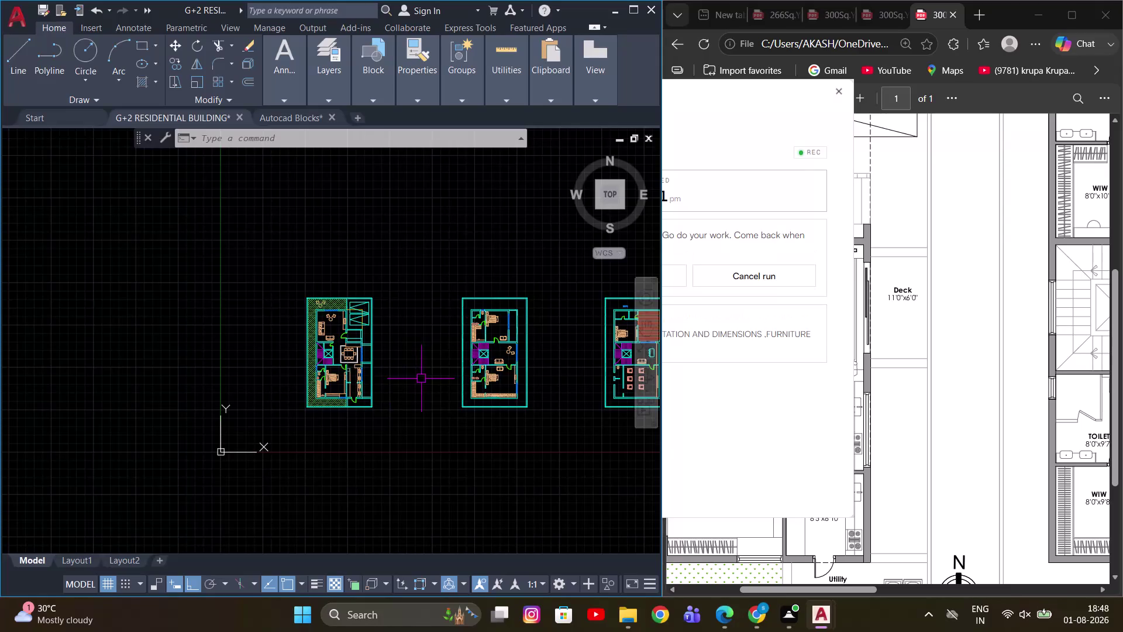
Dismiss the browser overlay and return focus to the AutoCAD drawing.
click(999, 20)
click(999, 20)
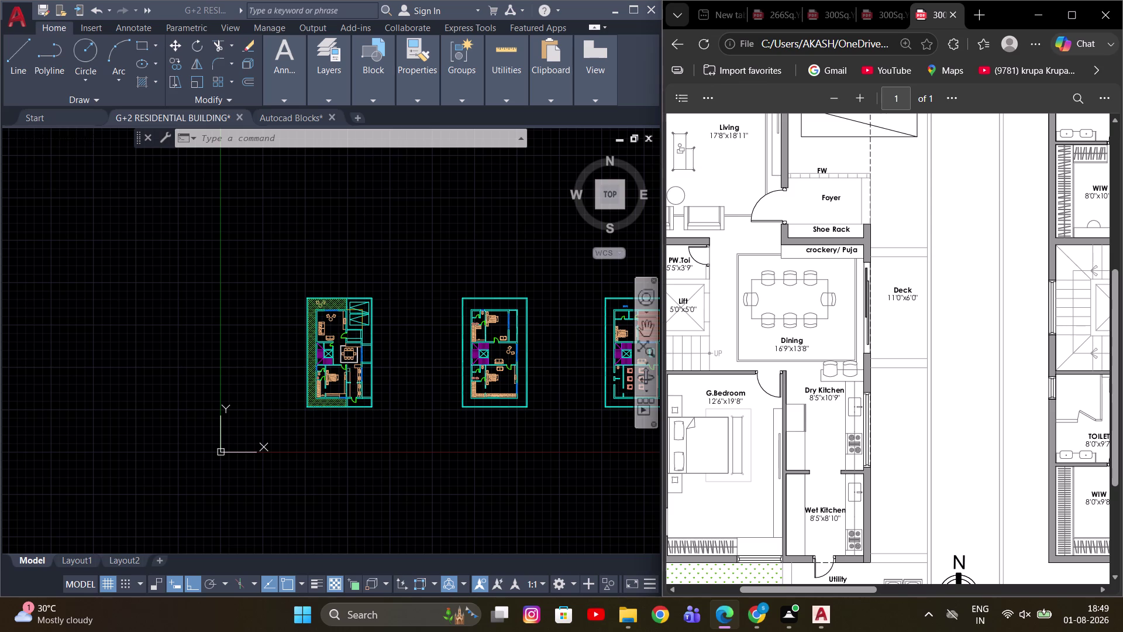
scroll(up, 3)
click(467, 315)
scroll(down, 3)
Pan and zoom onto the leftmost ground floor plan's living and upper rooms.
middle_drag(373, 261, 228, 241)
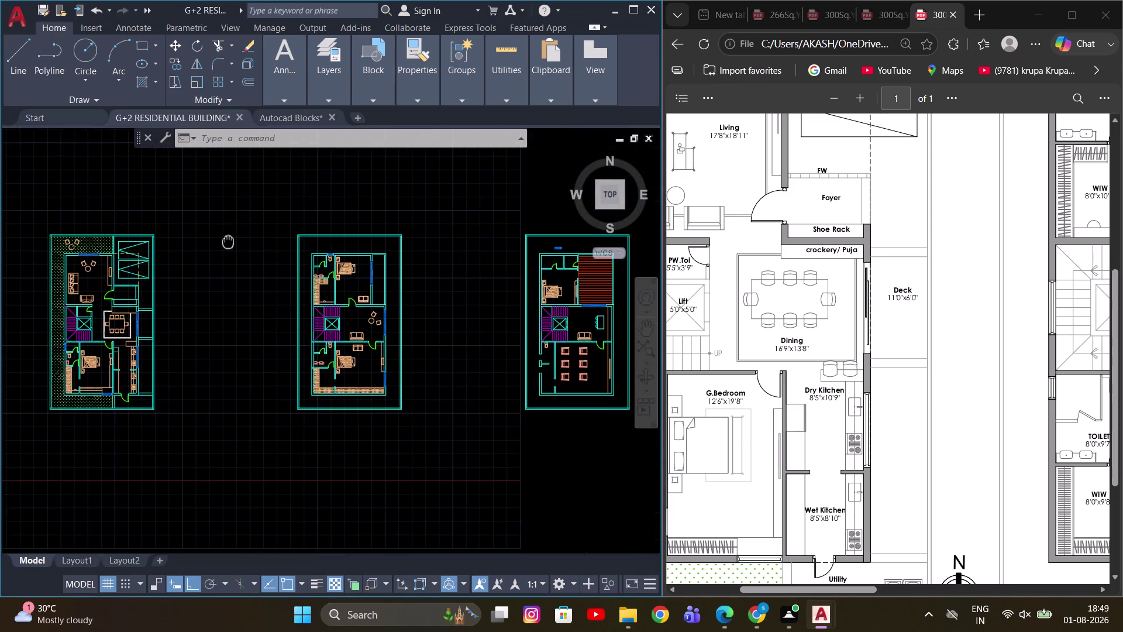
middle_drag(228, 242, 229, 242)
middle_drag(95, 323, 300, 318)
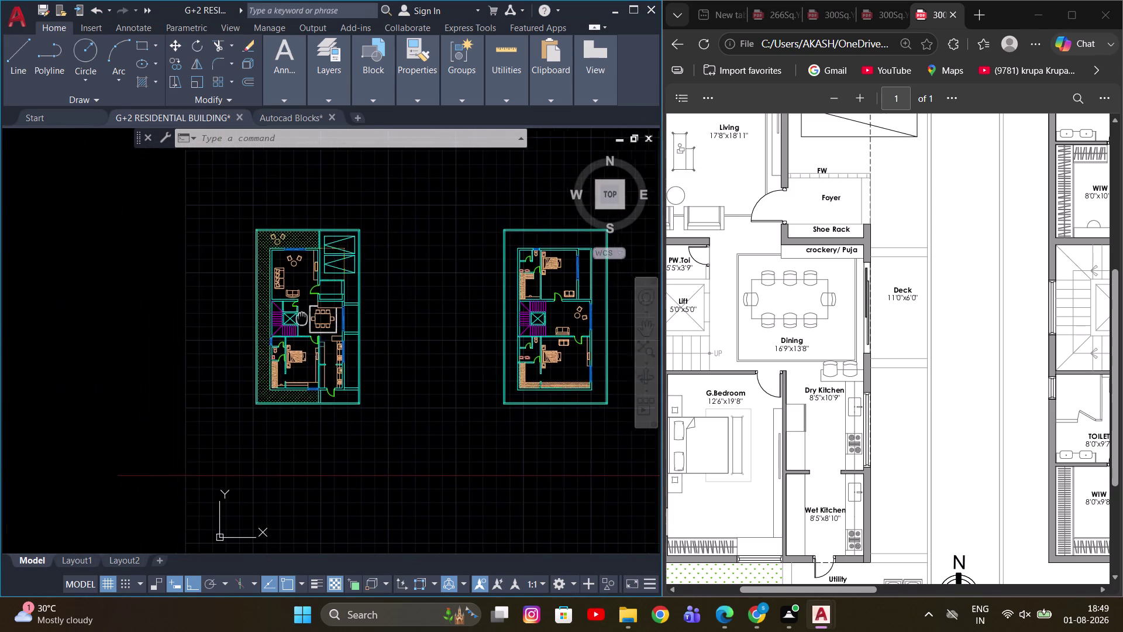
middle_drag(300, 318, 303, 319)
scroll(up, 3)
middle_drag(298, 272, 254, 273)
middle_drag(249, 273, 212, 275)
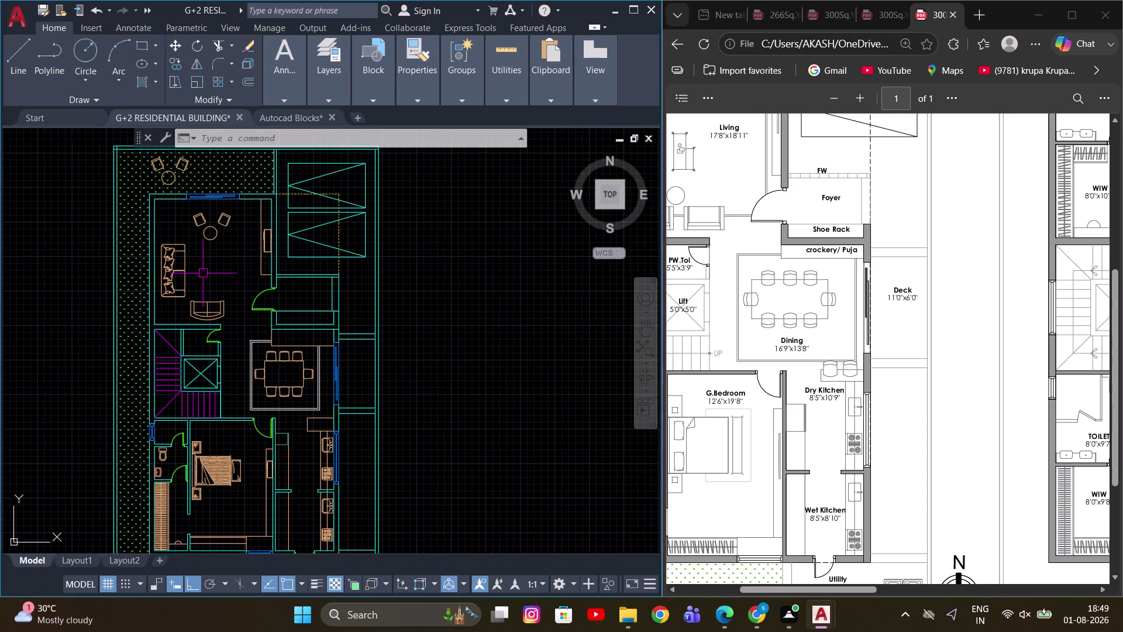
key(m)
key(y)
key(BackSpace)
key(BackSpace)
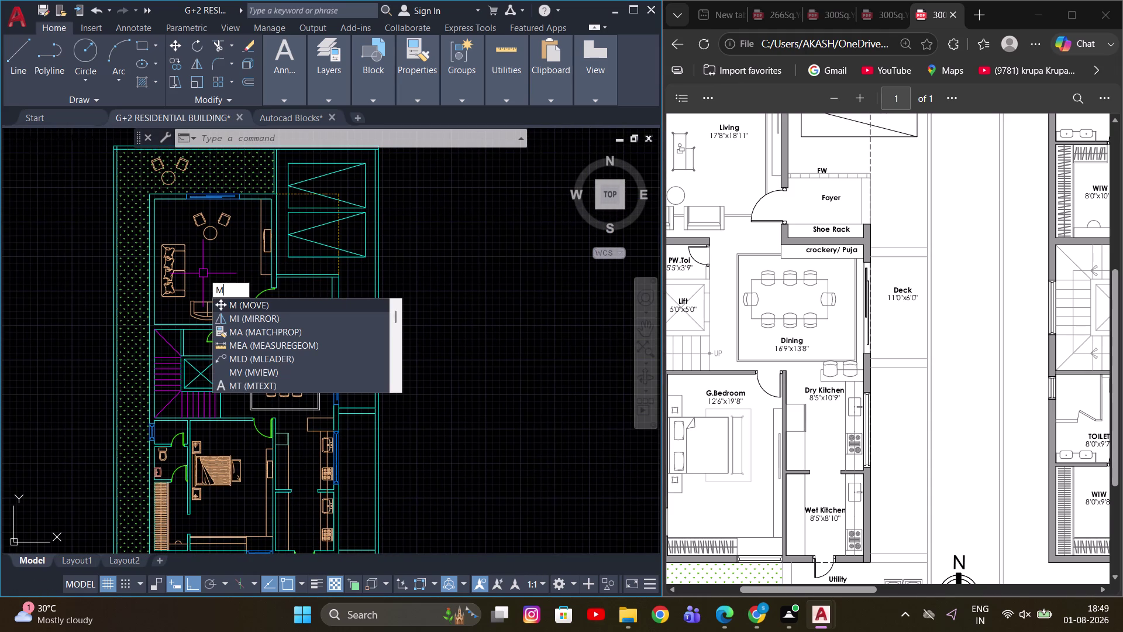
Start MTEXT and frame a text box inside the ground floor bedroom.
text(T)
key(space)
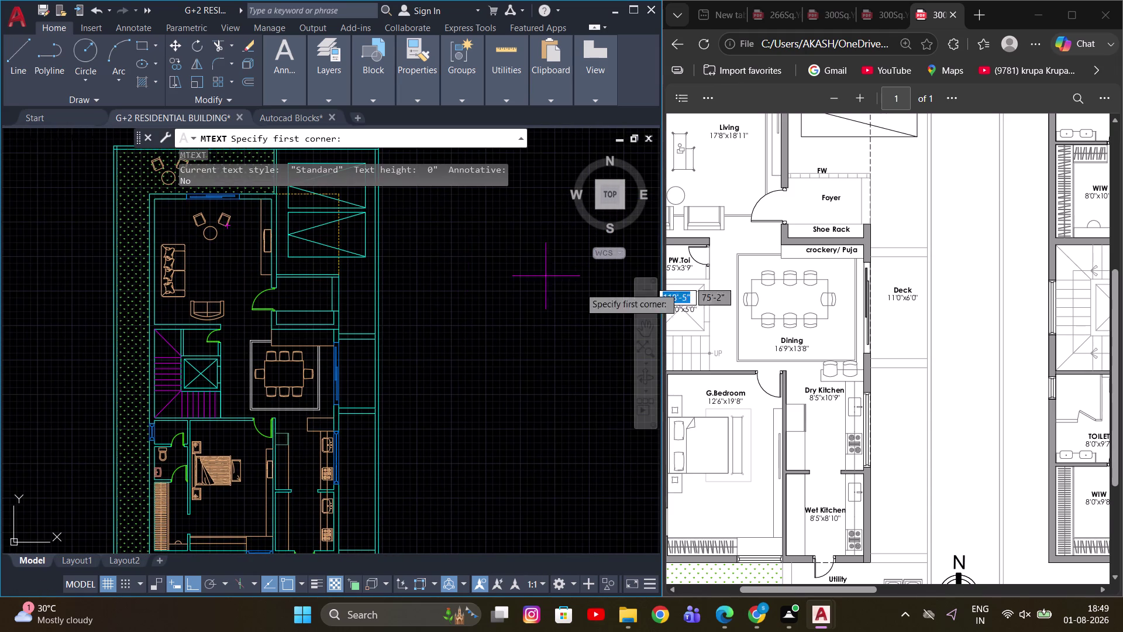
scroll(down, 3)
scroll(up, 3)
scroll(down, 3)
scroll(up, 3)
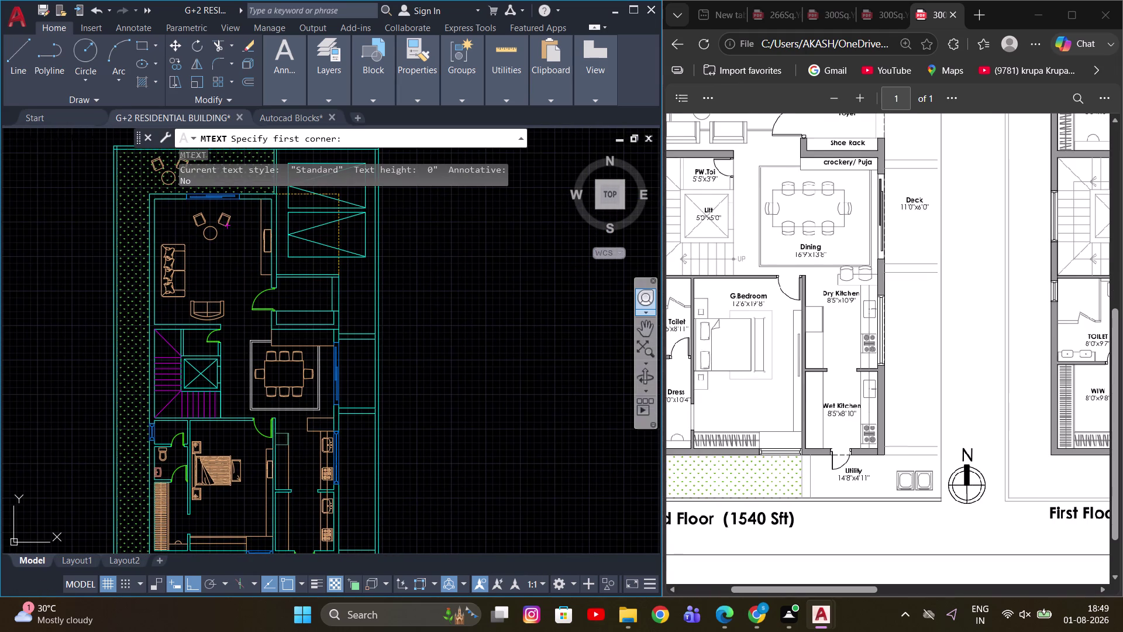
drag(822, 595, 669, 579)
drag(785, 592, 749, 596)
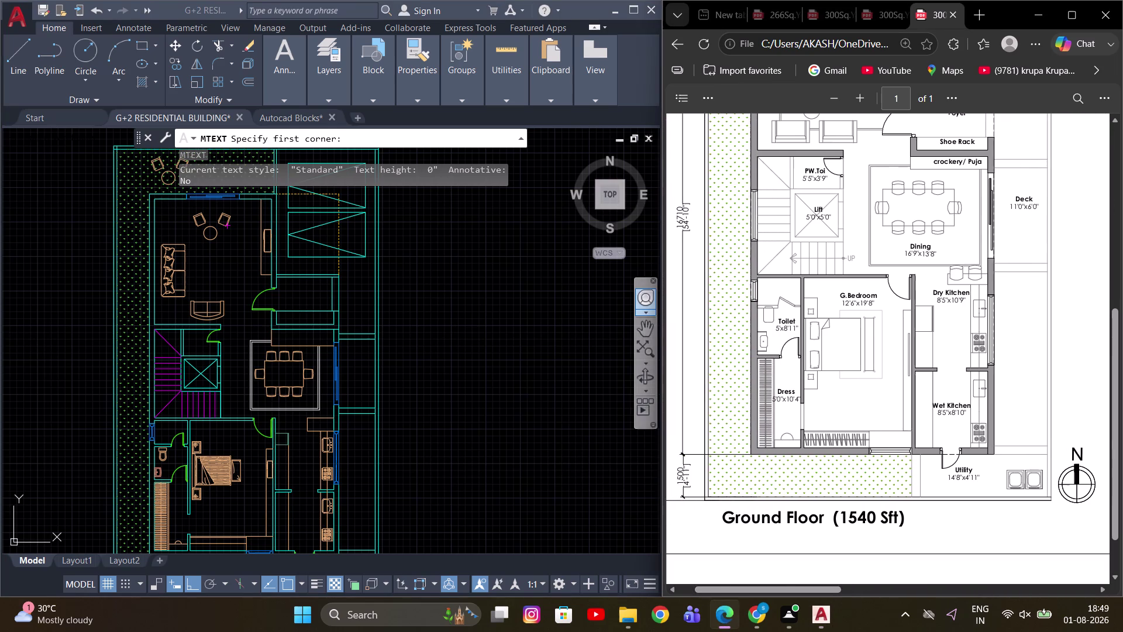
scroll(up, 3)
middle_drag(262, 374, 293, 264)
scroll(up, 3)
middle_drag(207, 498, 249, 396)
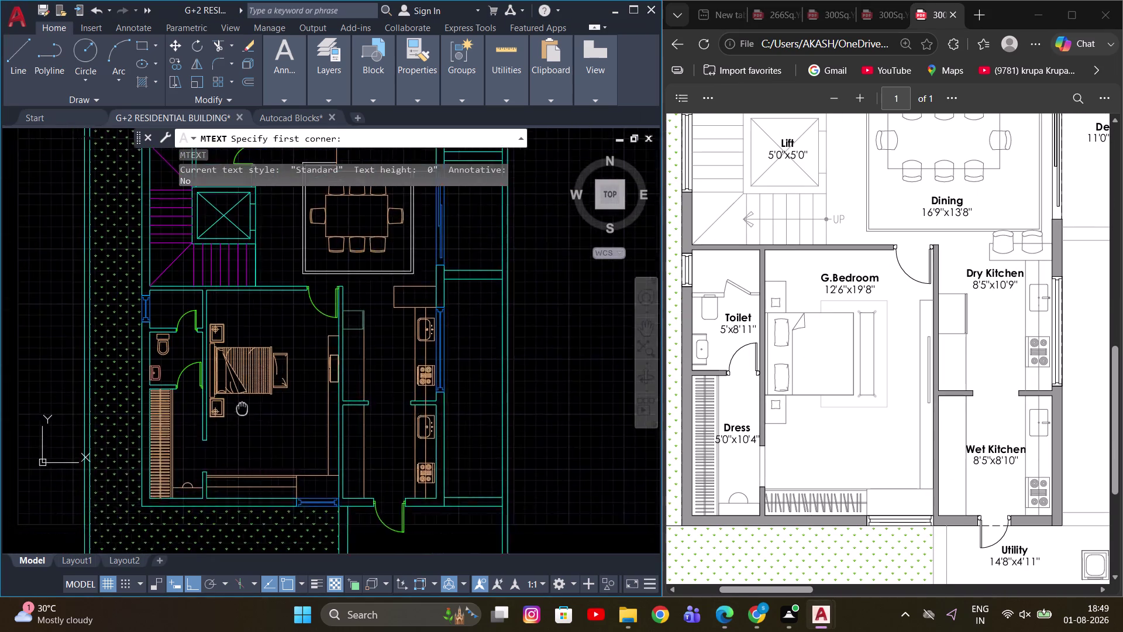
middle_drag(249, 397, 268, 360)
scroll(up, 3)
click(279, 337)
click(383, 389)
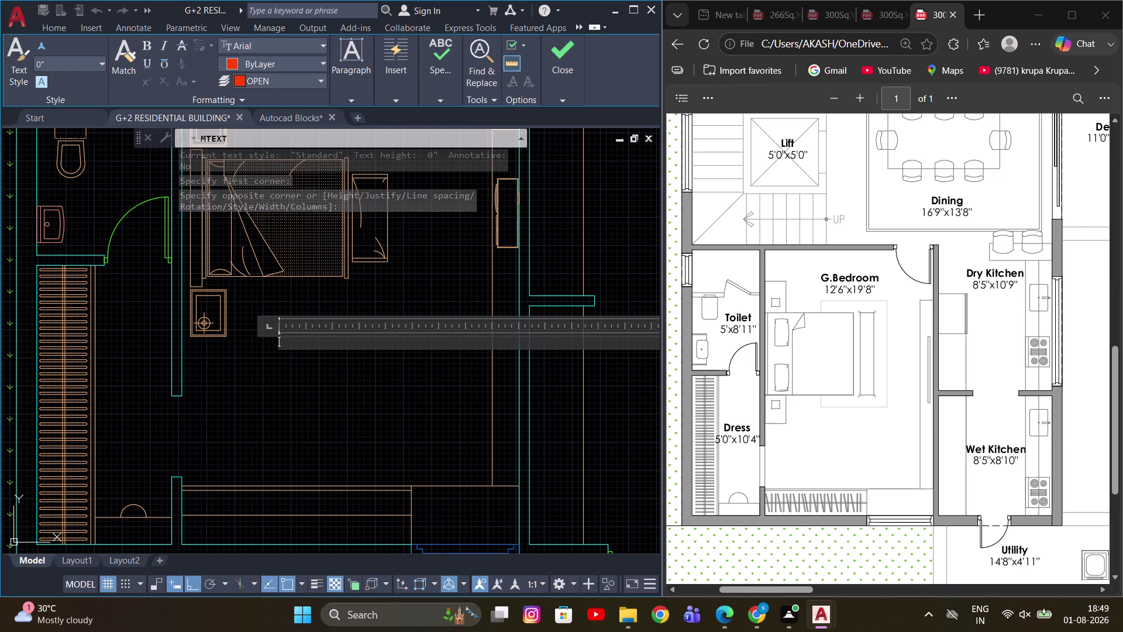
Type the label GUEST BEDROOM, fixing the typos, and close the editor.
scroll(down, 3)
scroll(up, 3)
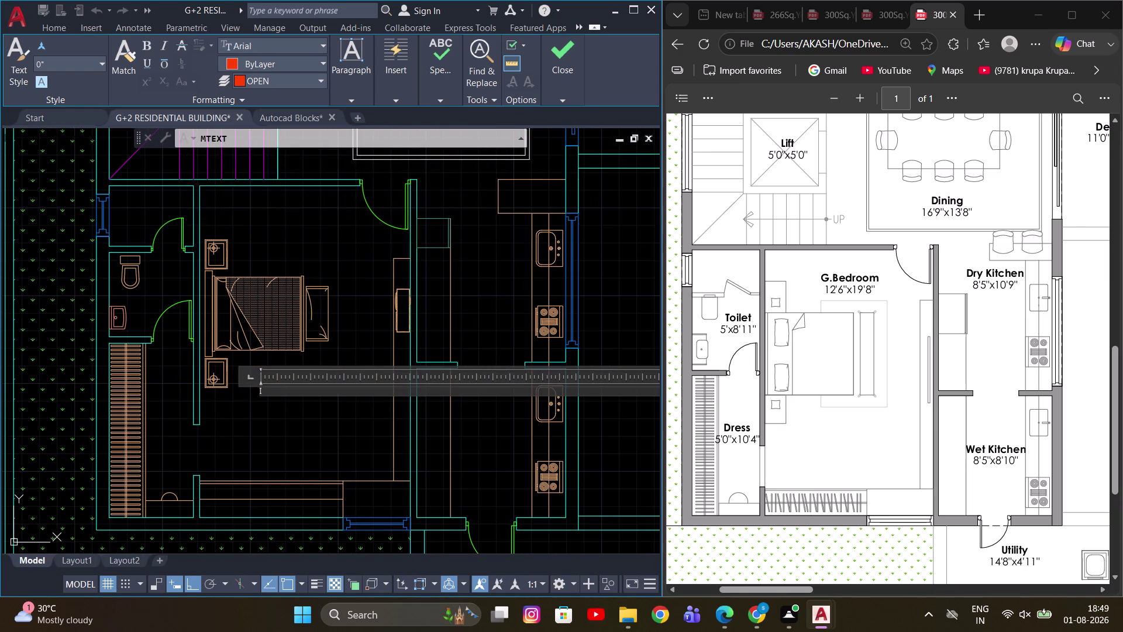
text(GU)
scroll(up, 3)
text(E)
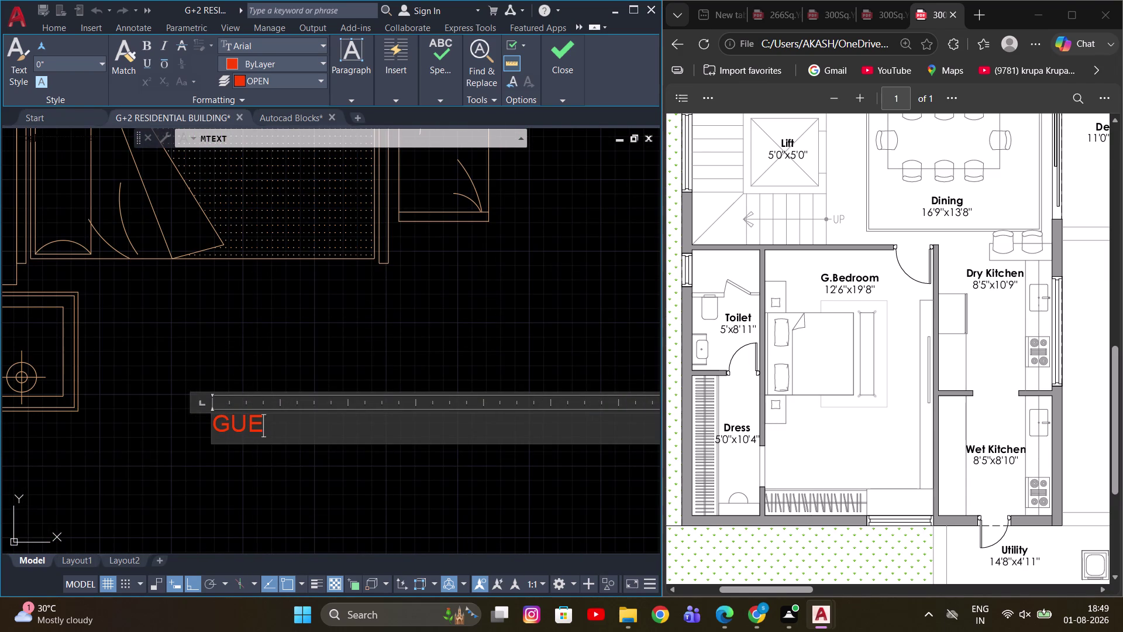
text(SST)
key(space)
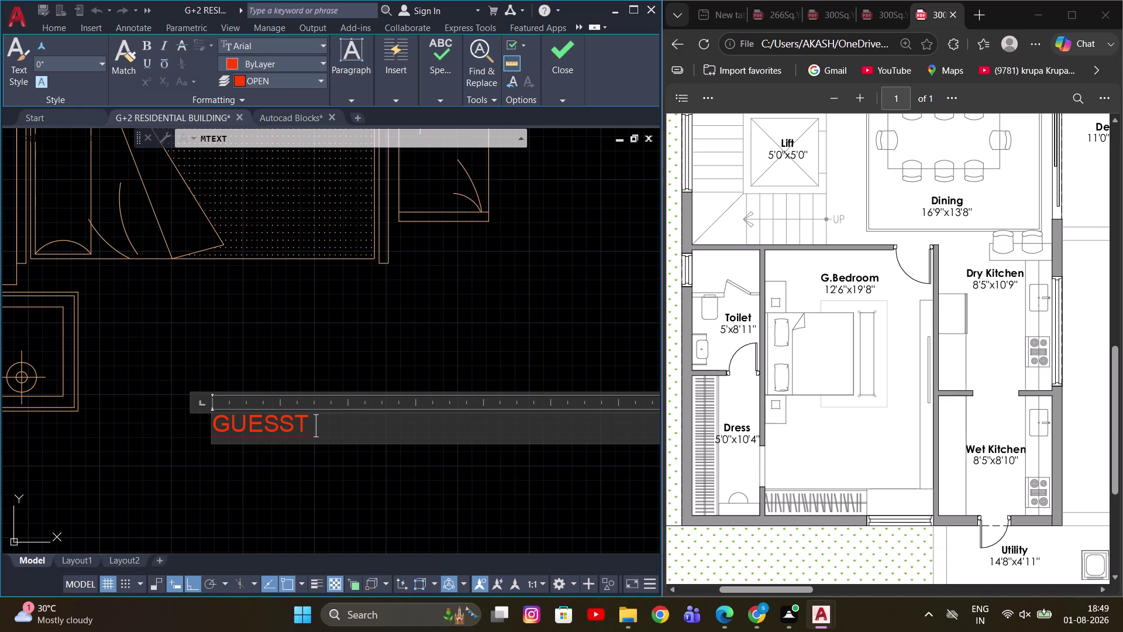
key(BackSpace)
key(BackSpace)
key(BackSpace)
text(T)
key(space)
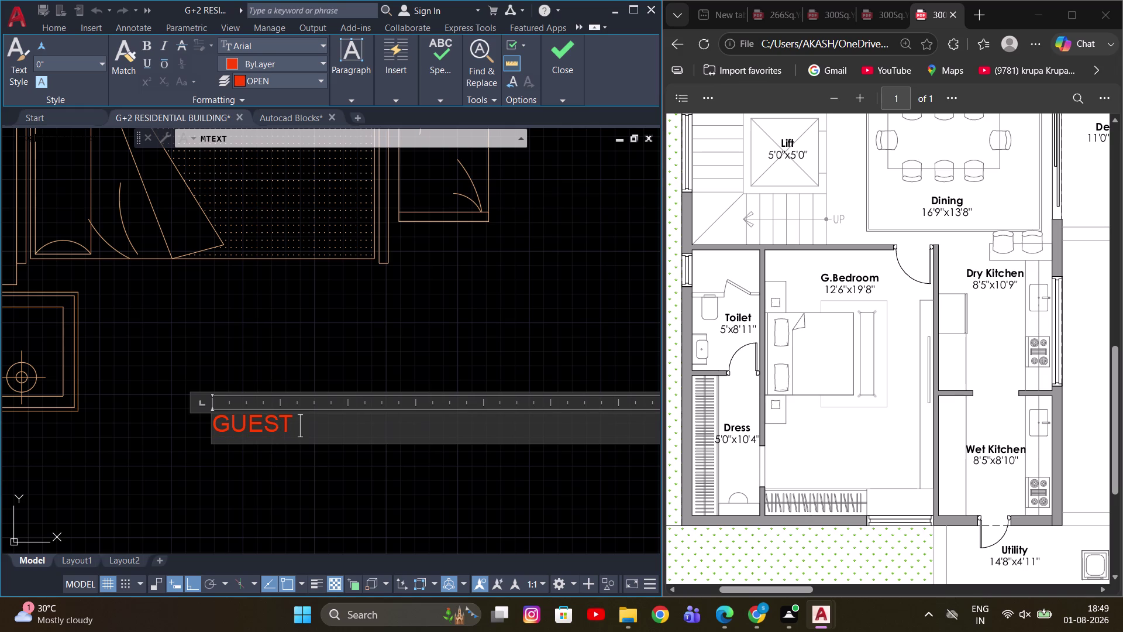
text(BES)
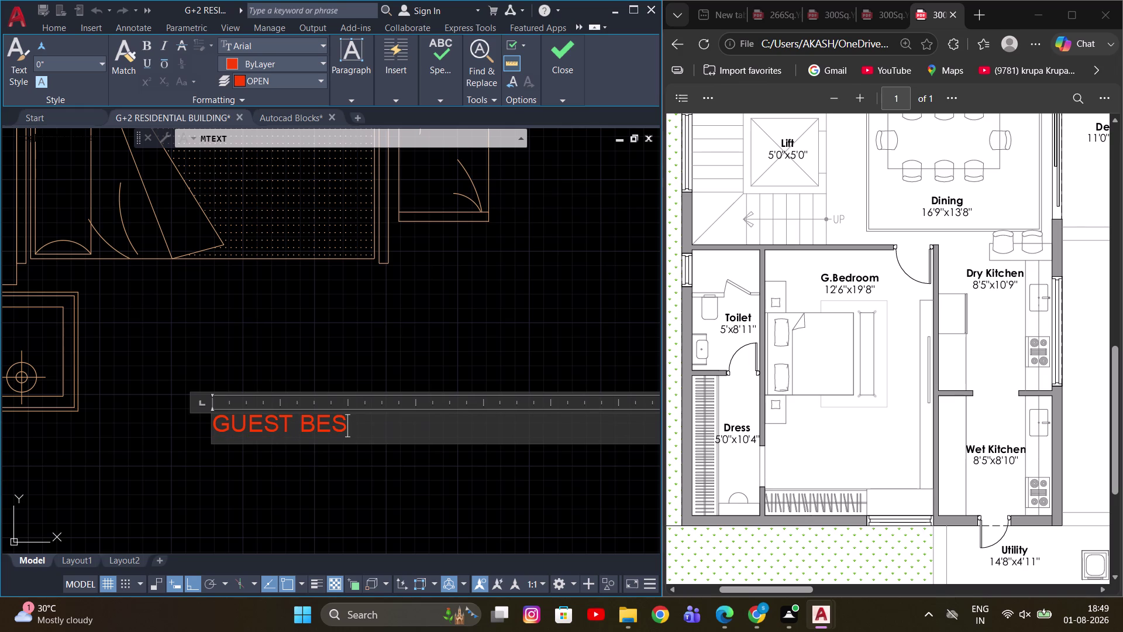
key(BackSpace)
text(DROMM)
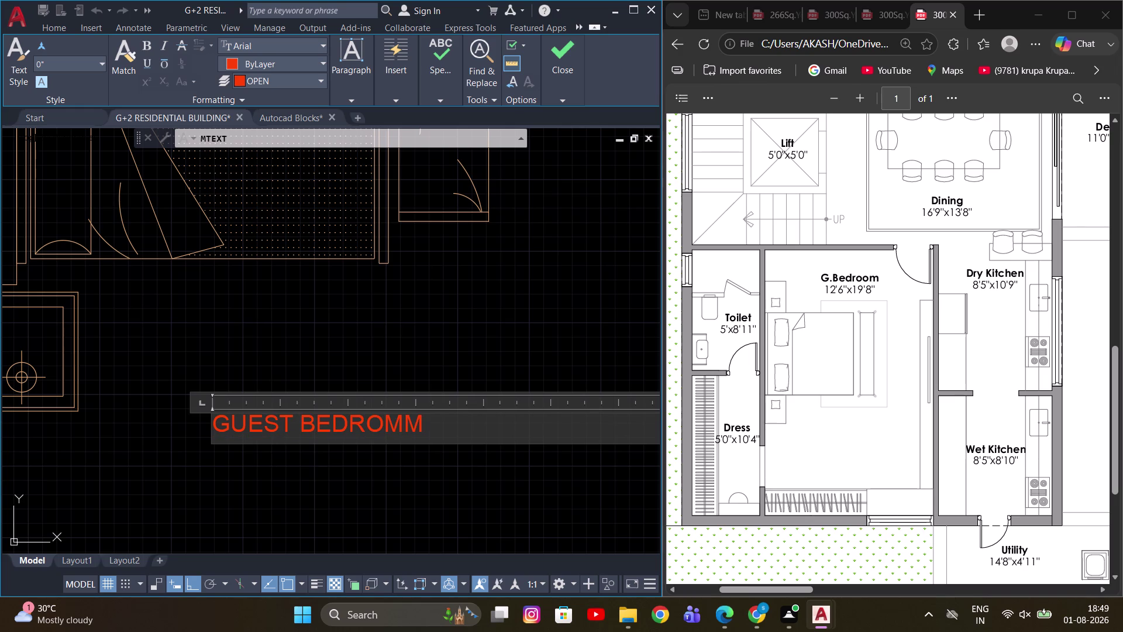
key(BackSpace)
key(BackSpace)
text(OM)
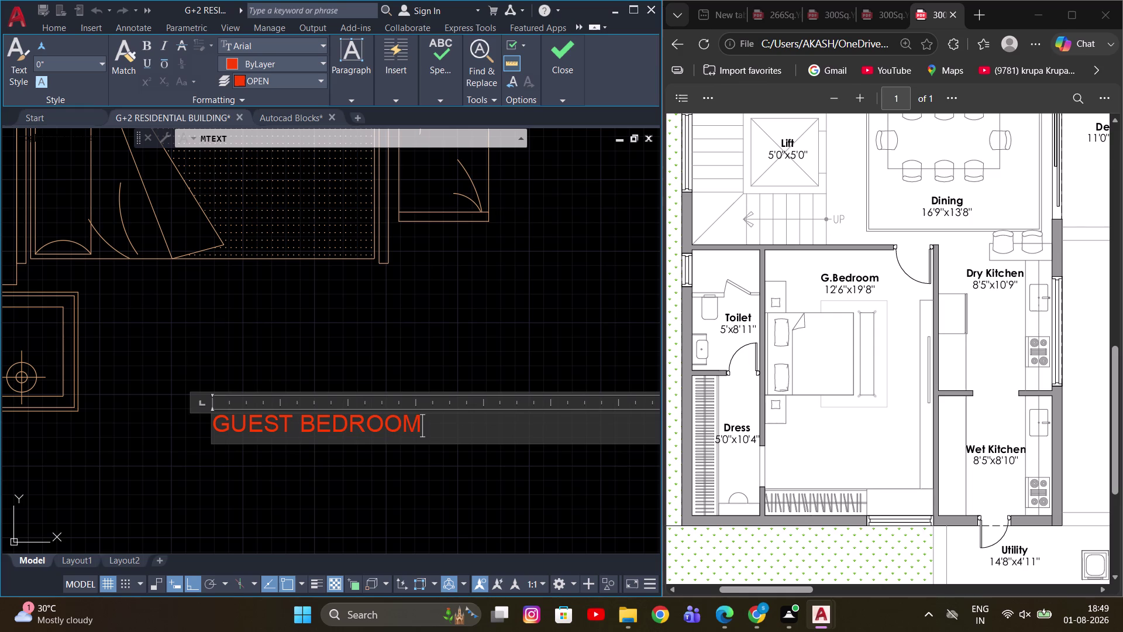
click(534, 344)
scroll(down, 3)
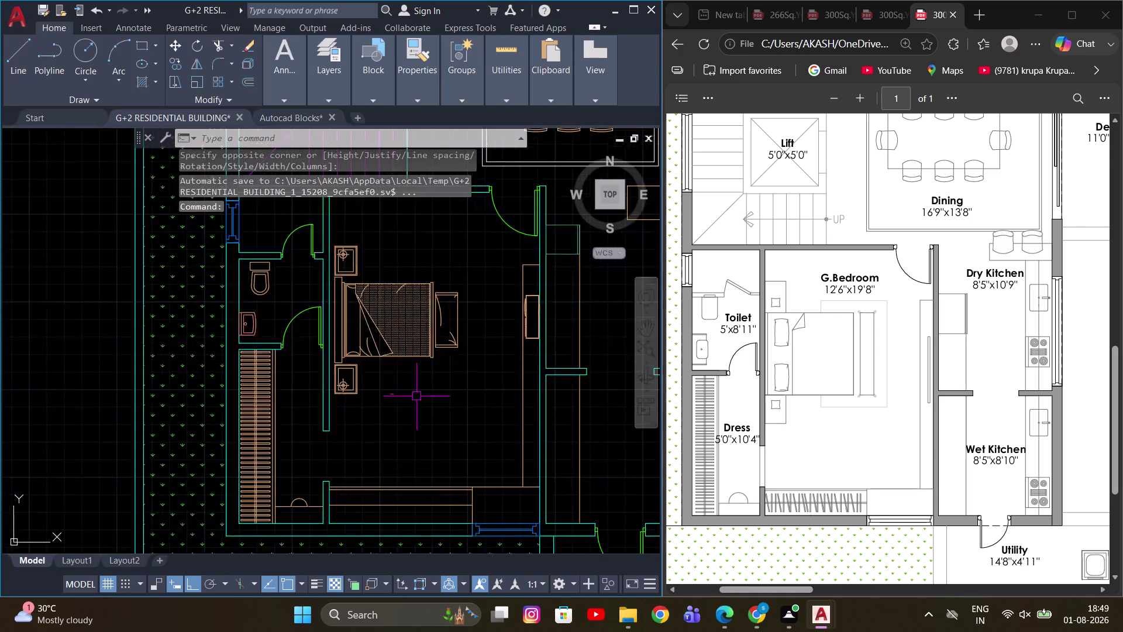
Select the newly placed GUEST BEDROOM label.
scroll(down, 3)
scroll(up, 3)
drag(556, 470, 536, 449)
click(460, 403)
scroll(down, 3)
scroll(up, 3)
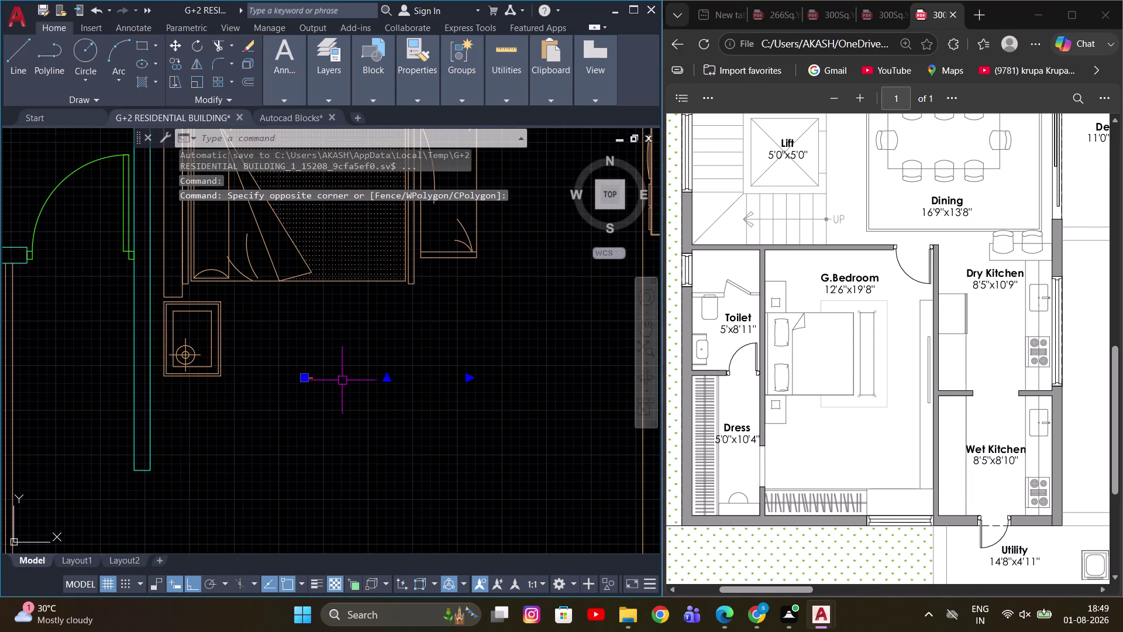
scroll(up, 3)
Set the label's text height to 6" in Properties.
key(ctrl+1)
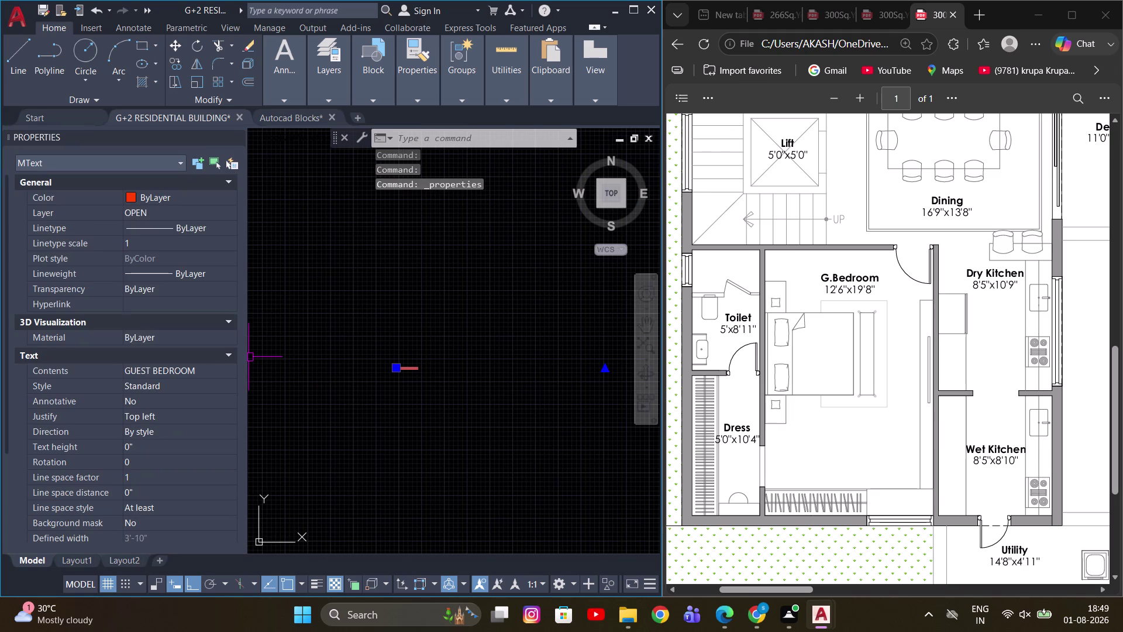
click(167, 445)
text(10)
key(Return)
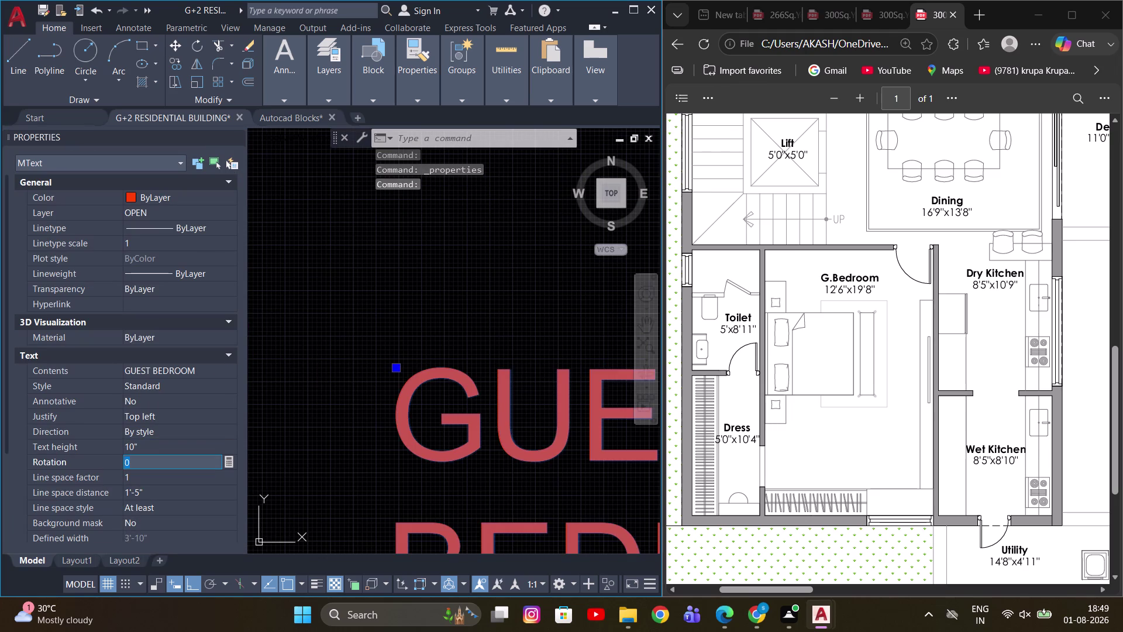
scroll(down, 3)
scroll(up, 3)
middle_drag(347, 390, 437, 386)
click(155, 449)
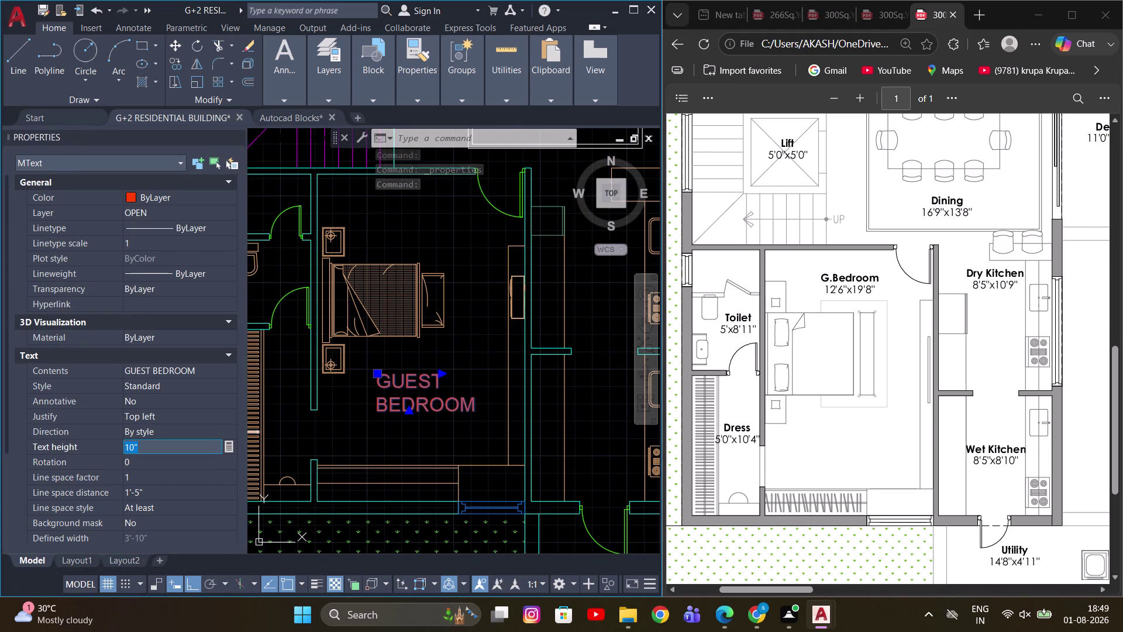
key(6)
key(Return)
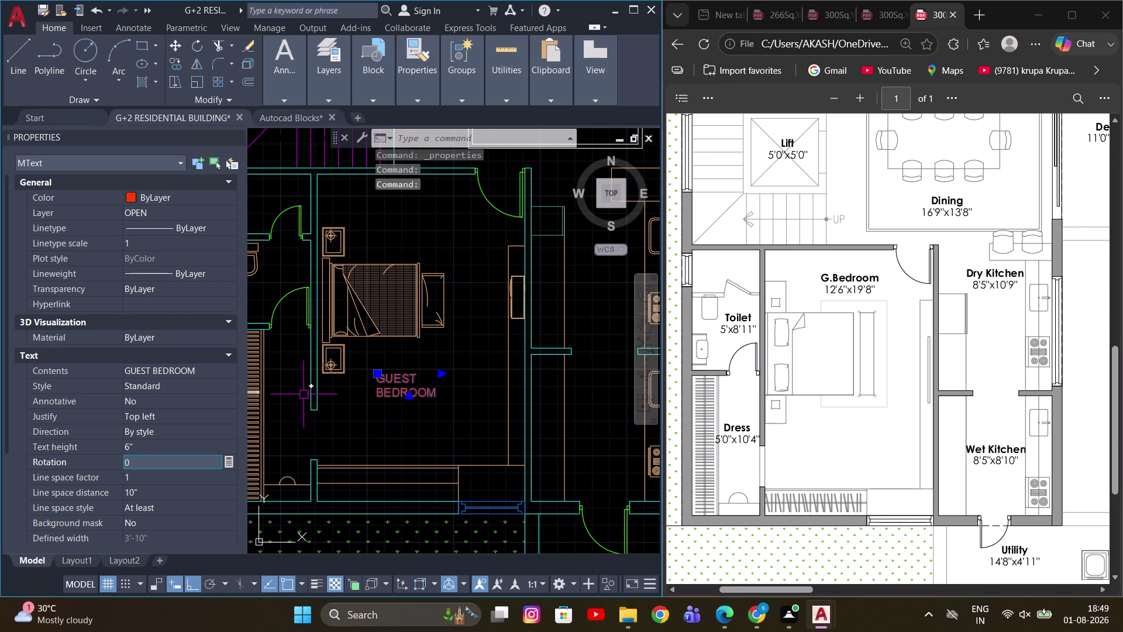
Widen the MText box so GUEST BEDROOM fits on a single line.
double_click(416, 380)
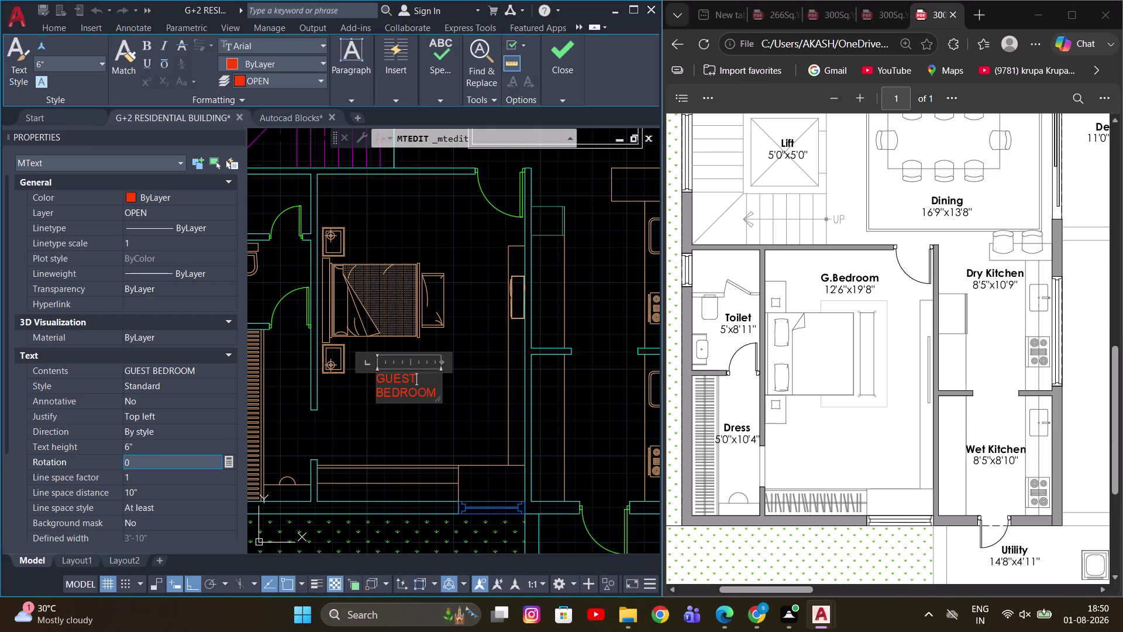
drag(442, 362, 491, 351)
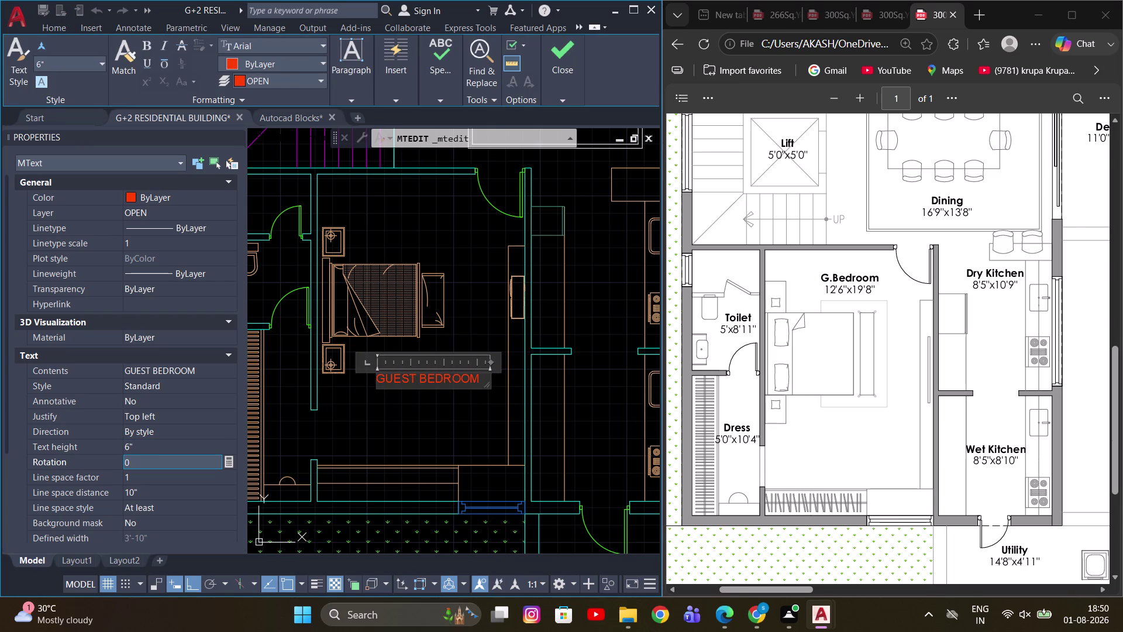
click(481, 374)
key(Return)
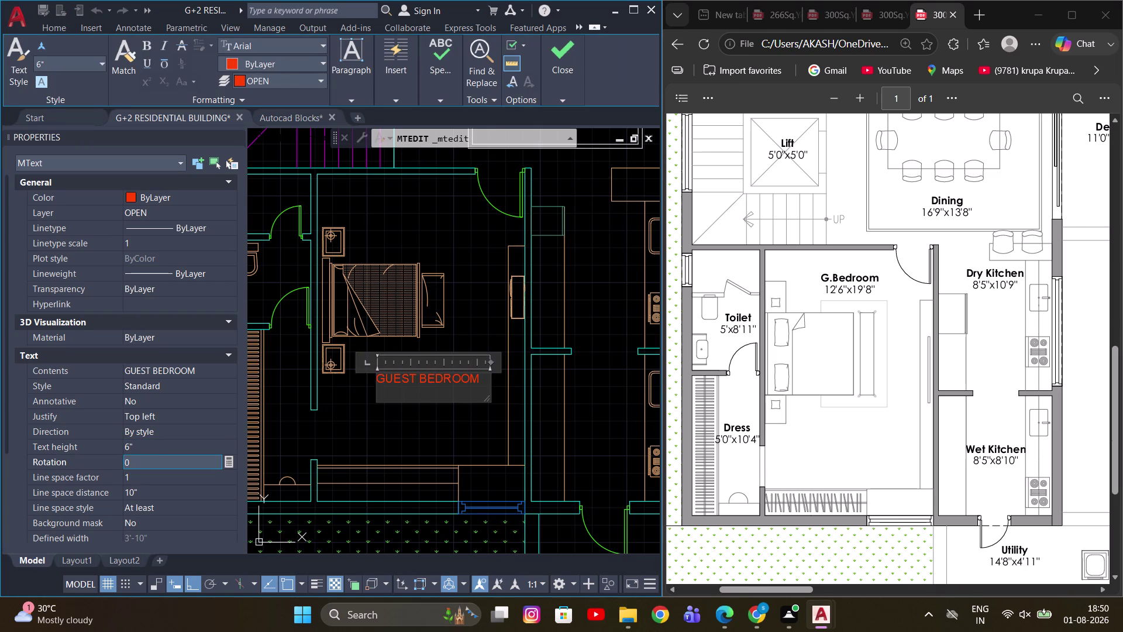
scroll(up, 3)
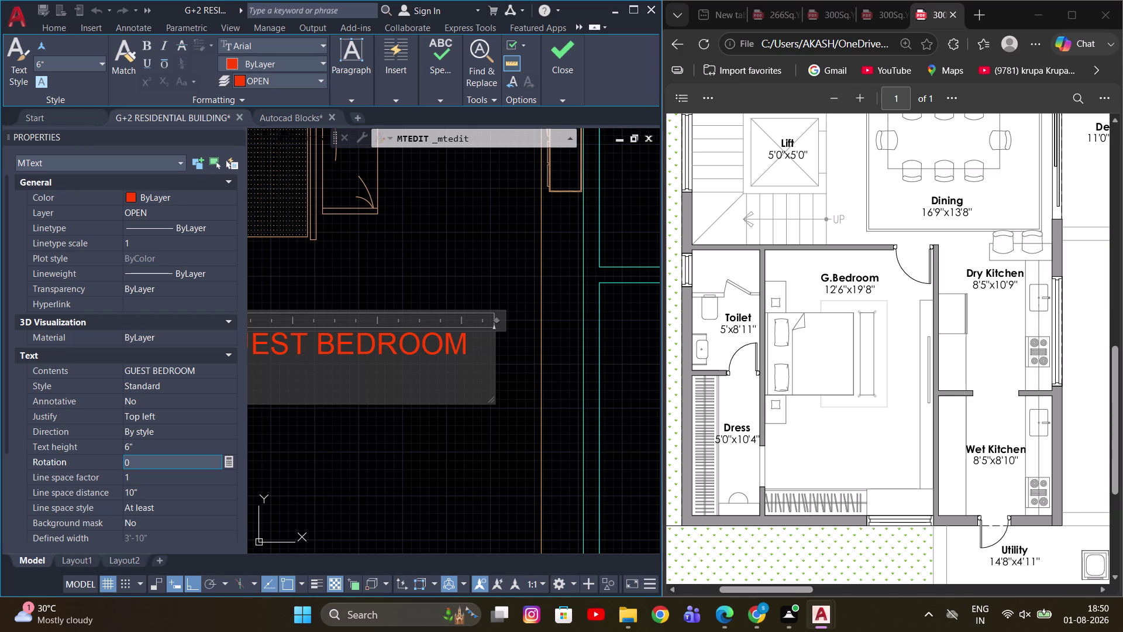
click(237, 136)
click(386, 266)
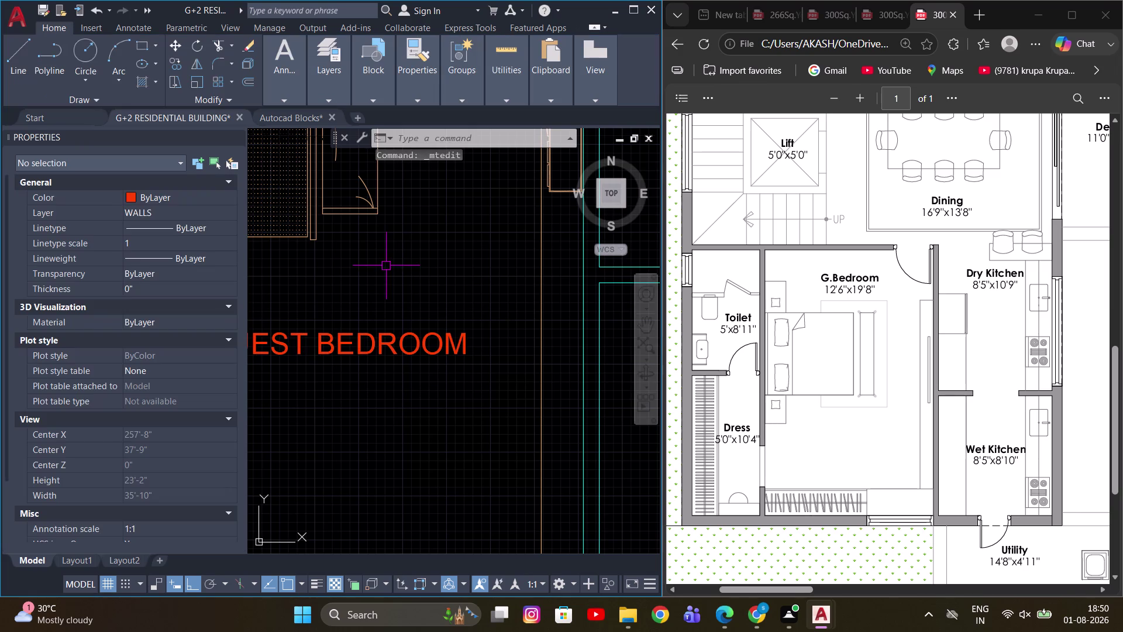
Reopen the GUEST BEDROOM label in the text editor.
click(237, 137)
scroll(down, 3)
middle_drag(295, 304, 357, 332)
double_click(328, 331)
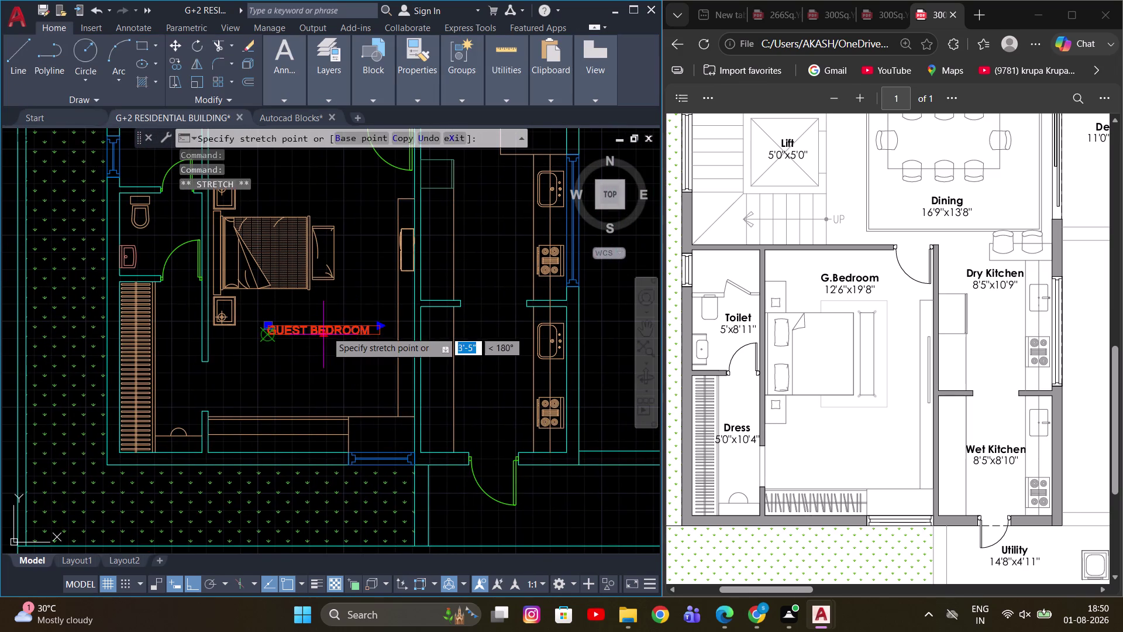
scroll(up, 3)
key(Escape)
double_click(355, 330)
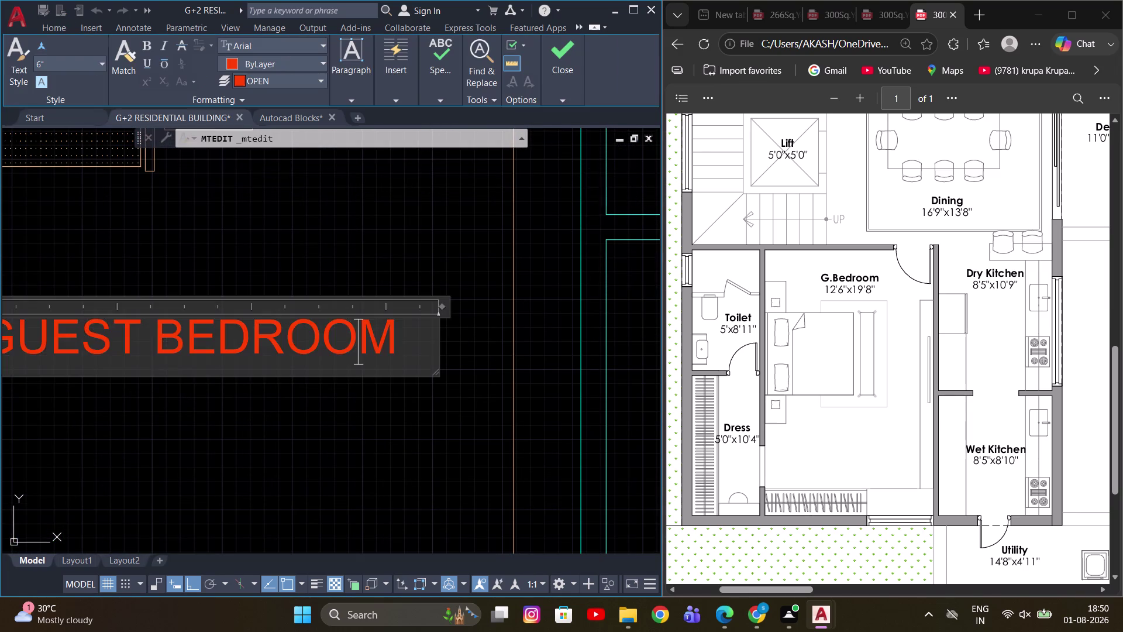
scroll(down, 3)
scroll(up, 3)
click(402, 384)
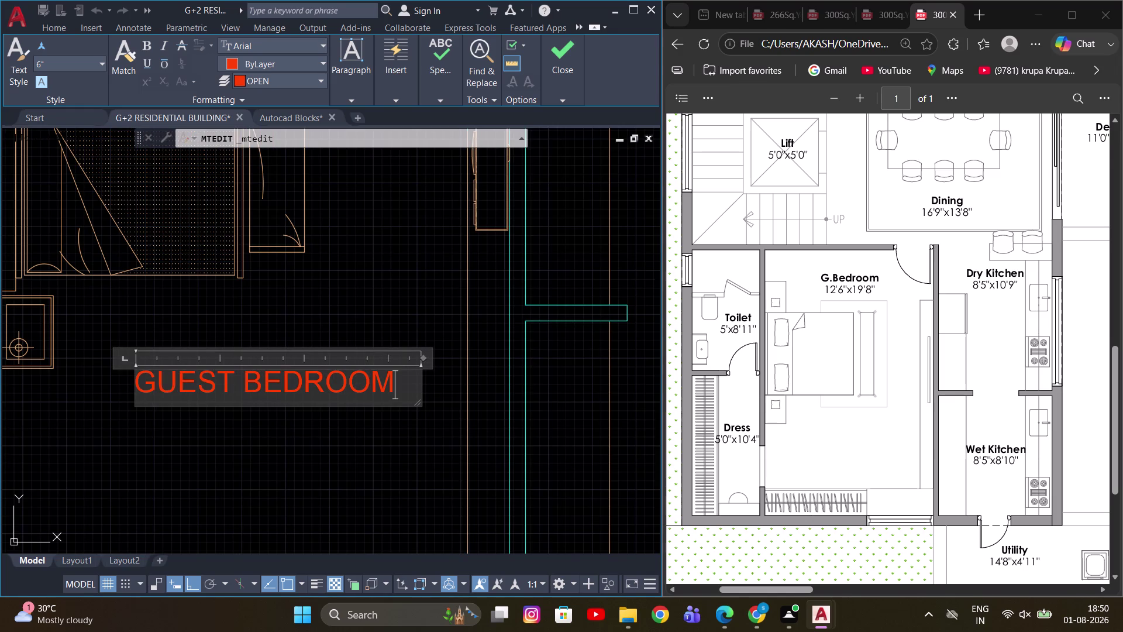
Add the second line 12'-6"X19'-8" and close the editor.
key(Return)
text(12)
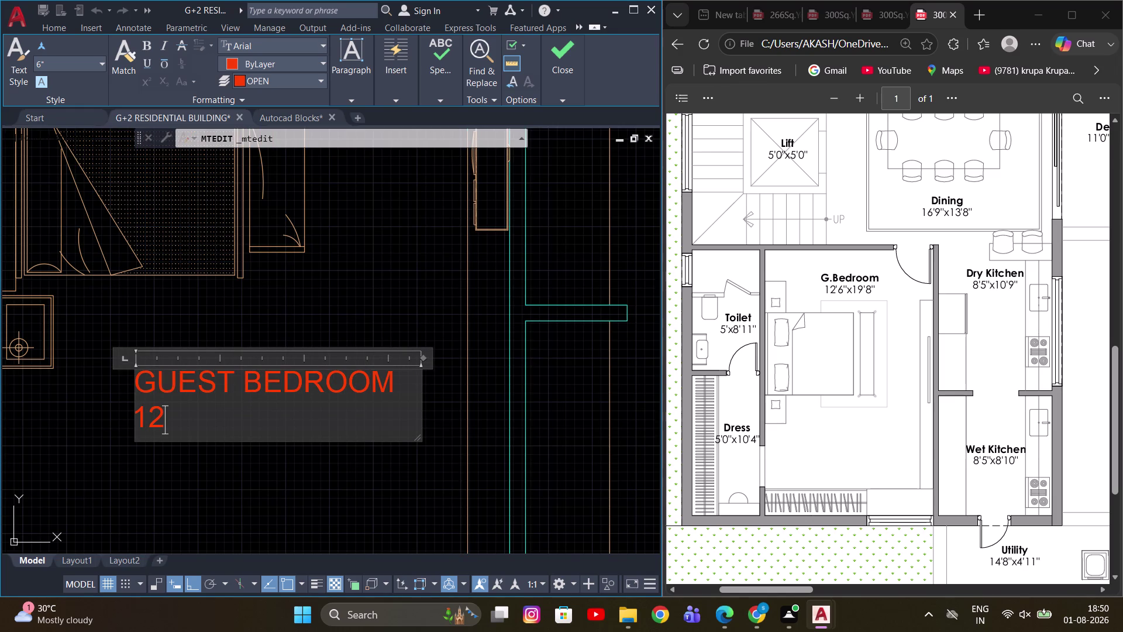
text(')
text(-6)
text(")
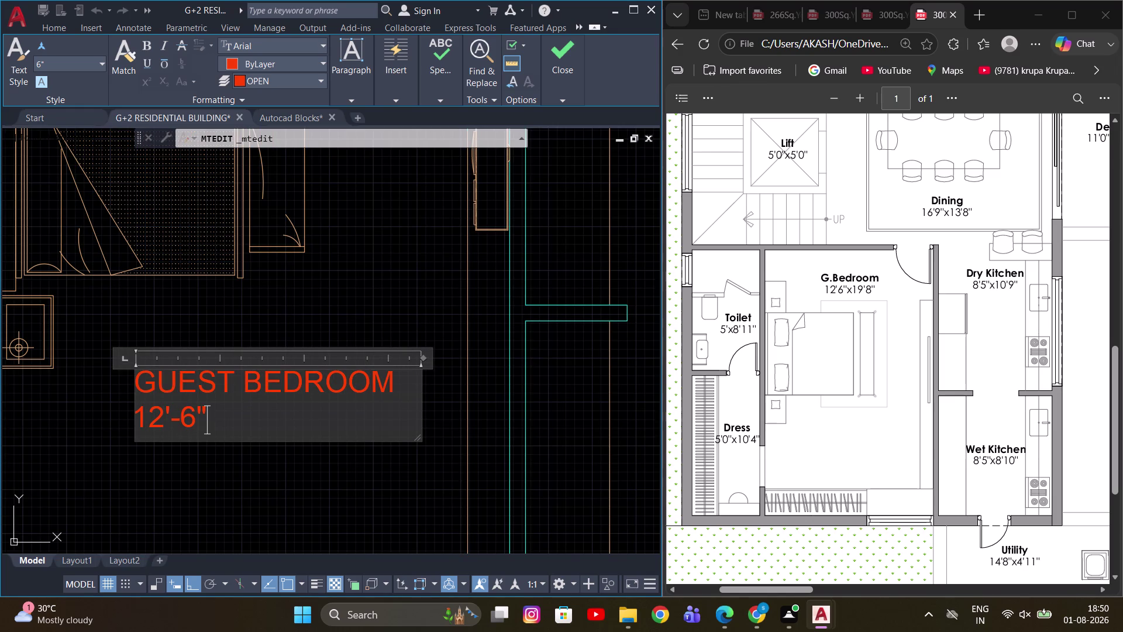
key(x)
text(19)
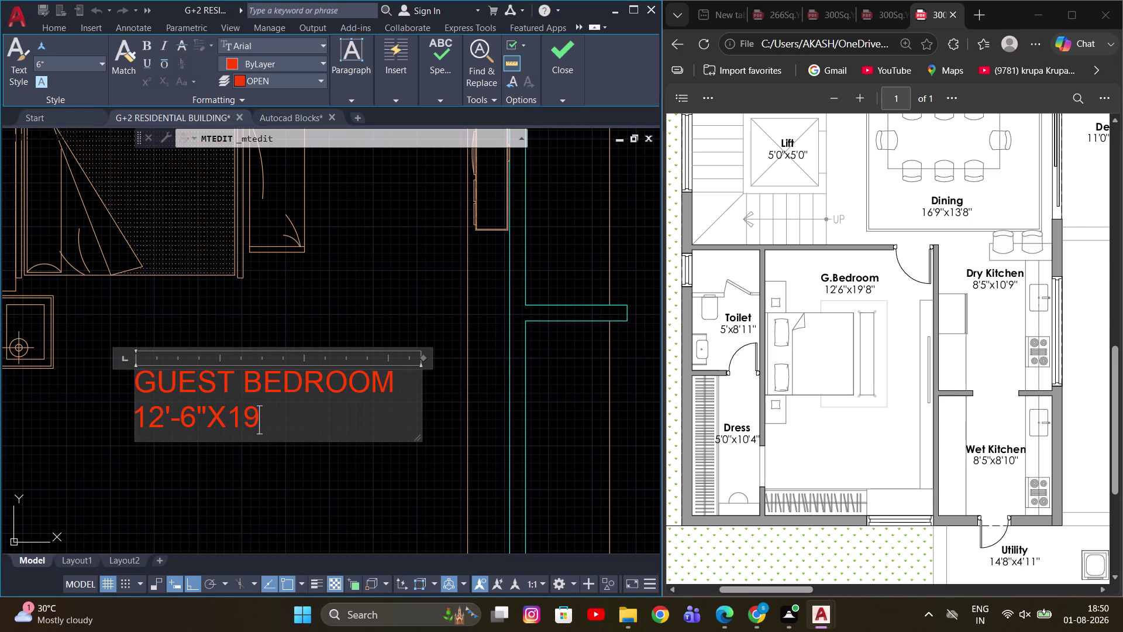
text(')
text(8")
click(266, 419)
key(minus)
click(406, 285)
scroll(down, 3)
key(Escape)
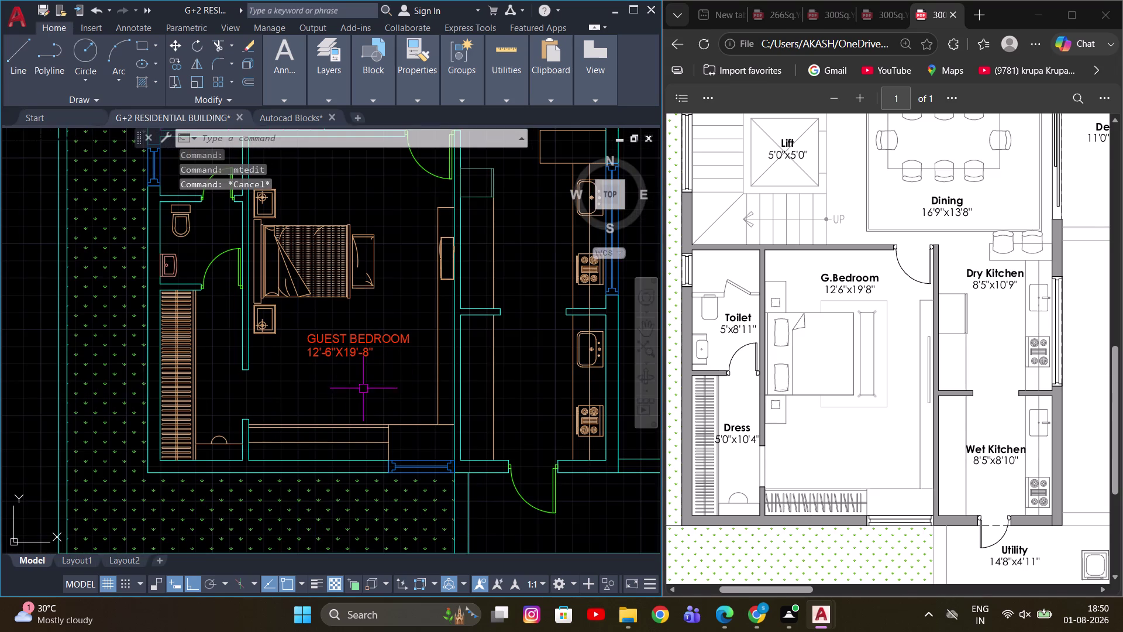
middle_drag(329, 394, 340, 388)
key(Escape)
scroll(up, 3)
key(d)
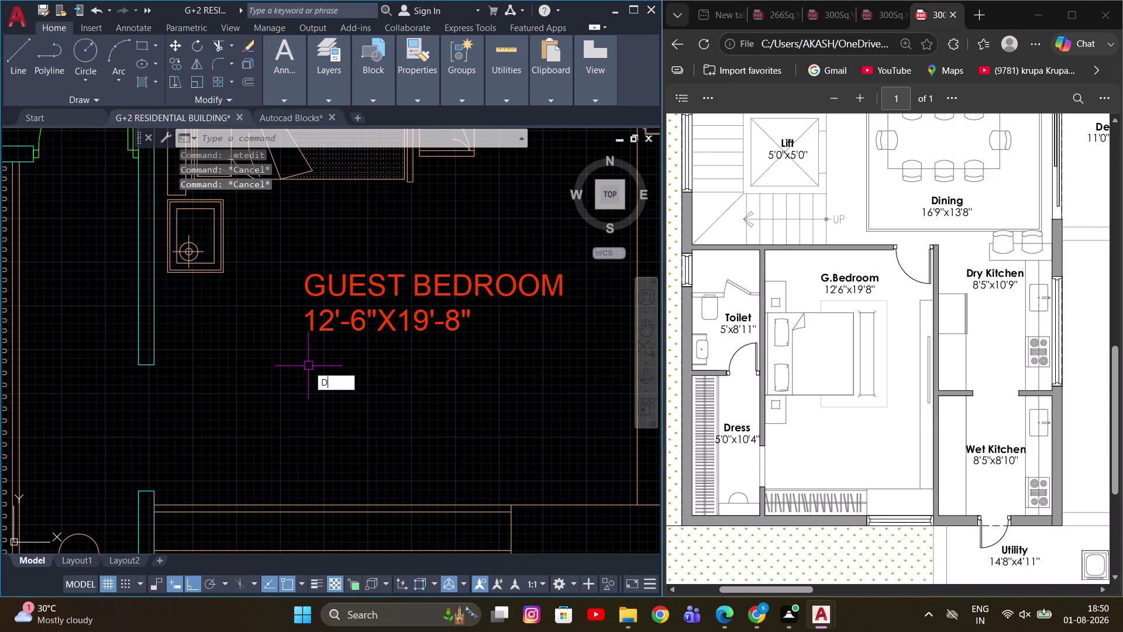
key(i)
key(space)
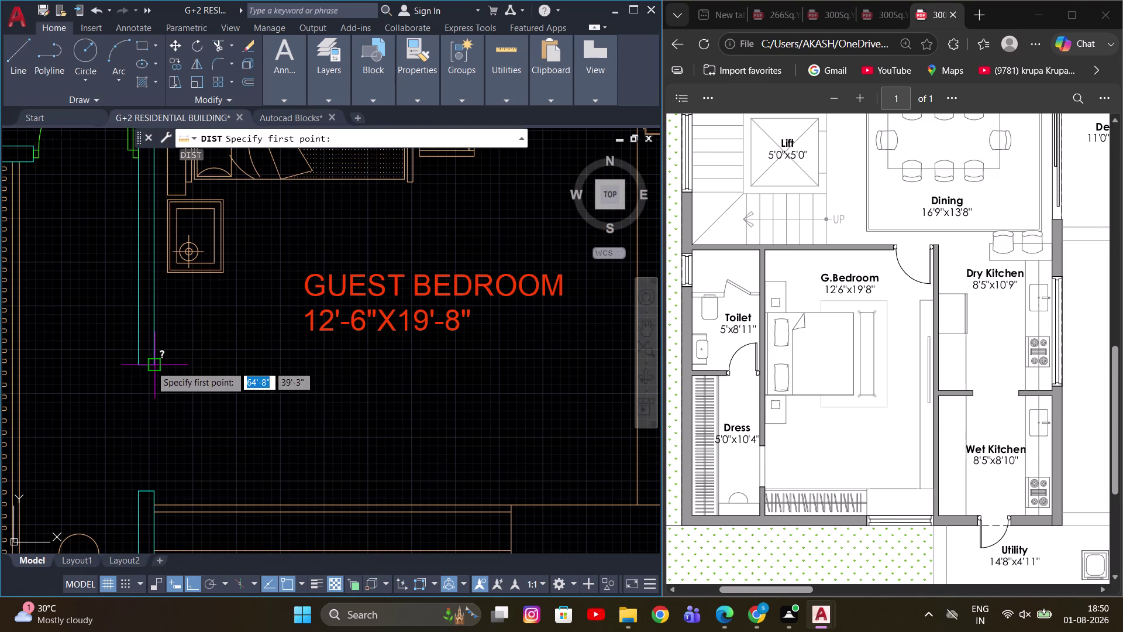
click(151, 365)
scroll(down, 3)
scroll(up, 3)
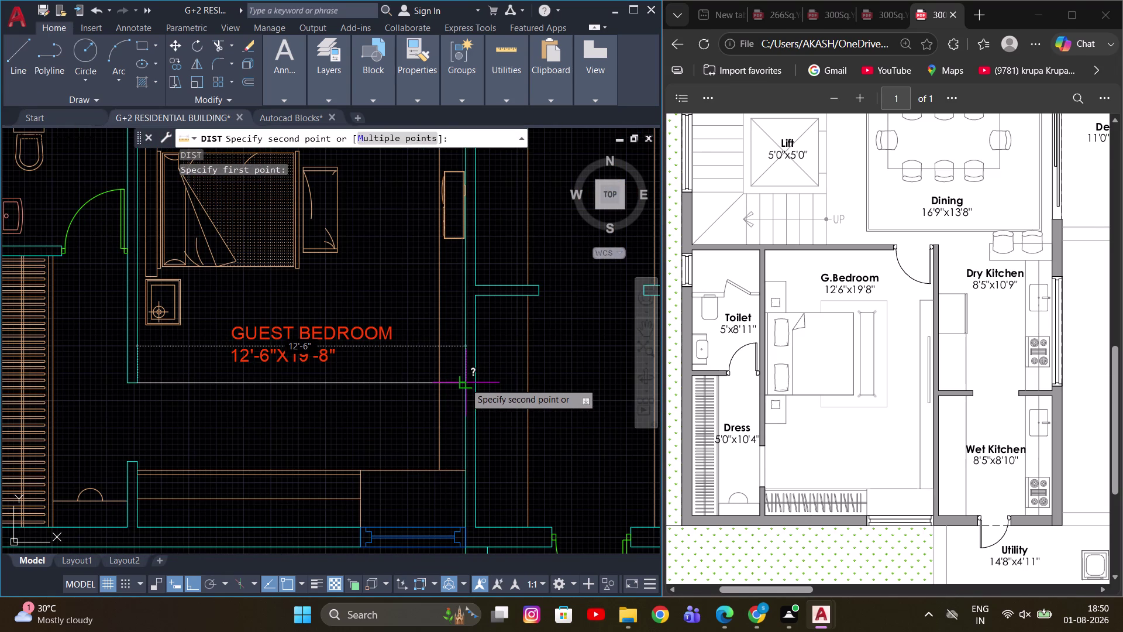
scroll(down, 3)
key(Escape)
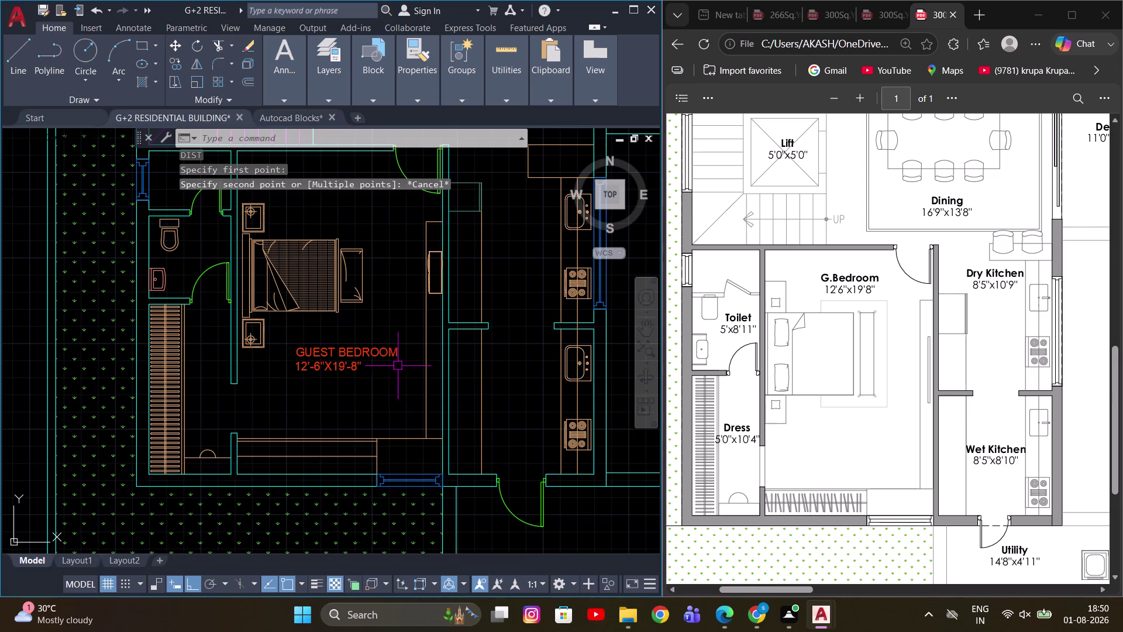
middle_drag(399, 358, 344, 414)
scroll(down, 3)
scroll(up, 3)
middle_drag(336, 442, 338, 335)
key(space)
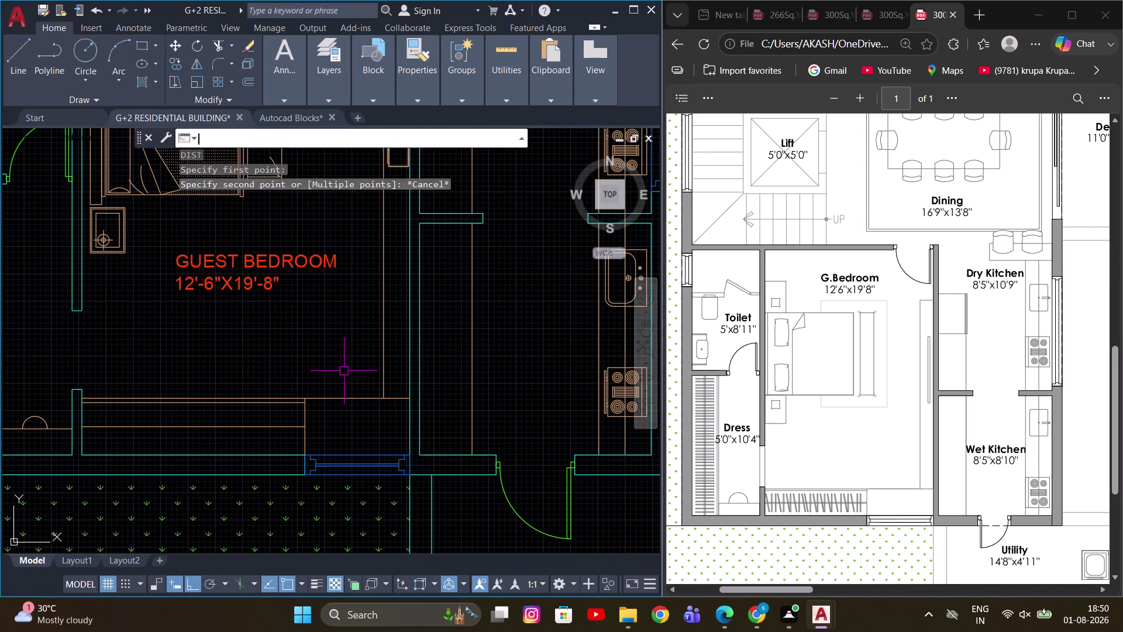
click(278, 457)
scroll(down, 3)
middle_drag(307, 290, 306, 400)
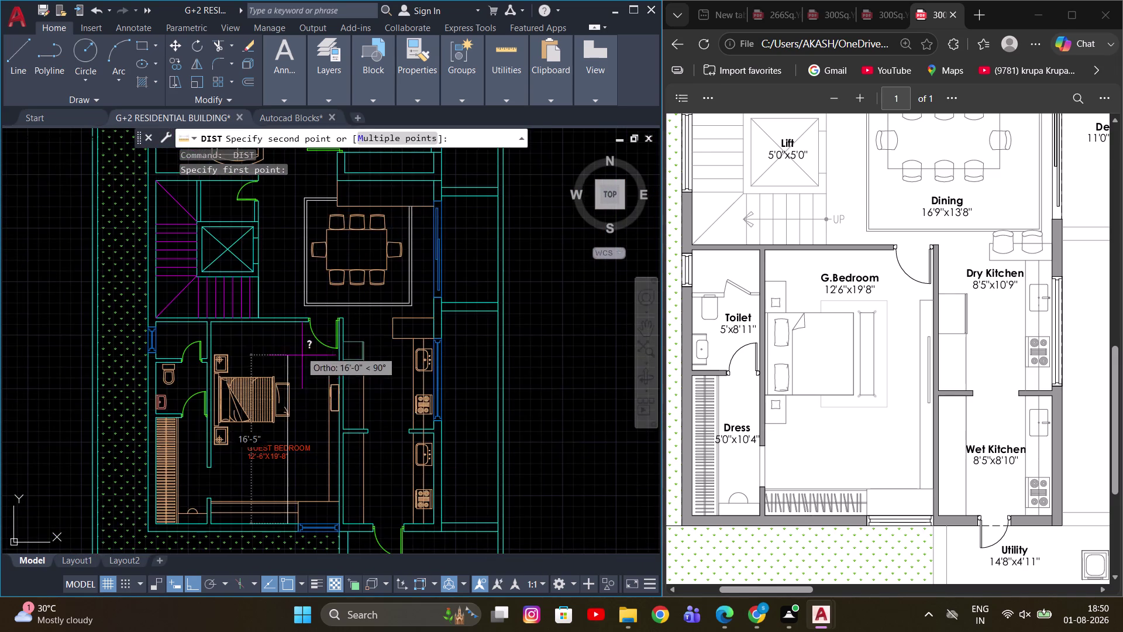
scroll(up, 3)
click(286, 313)
middle_drag(305, 373, 306, 355)
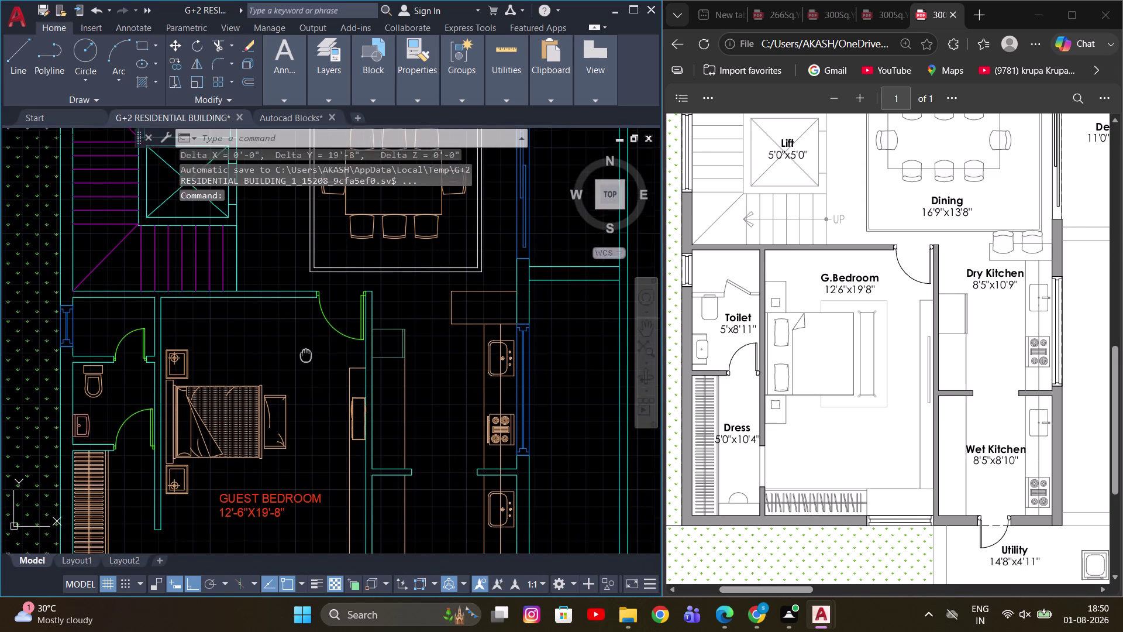
middle_drag(305, 355, 312, 342)
middle_drag(311, 442, 346, 382)
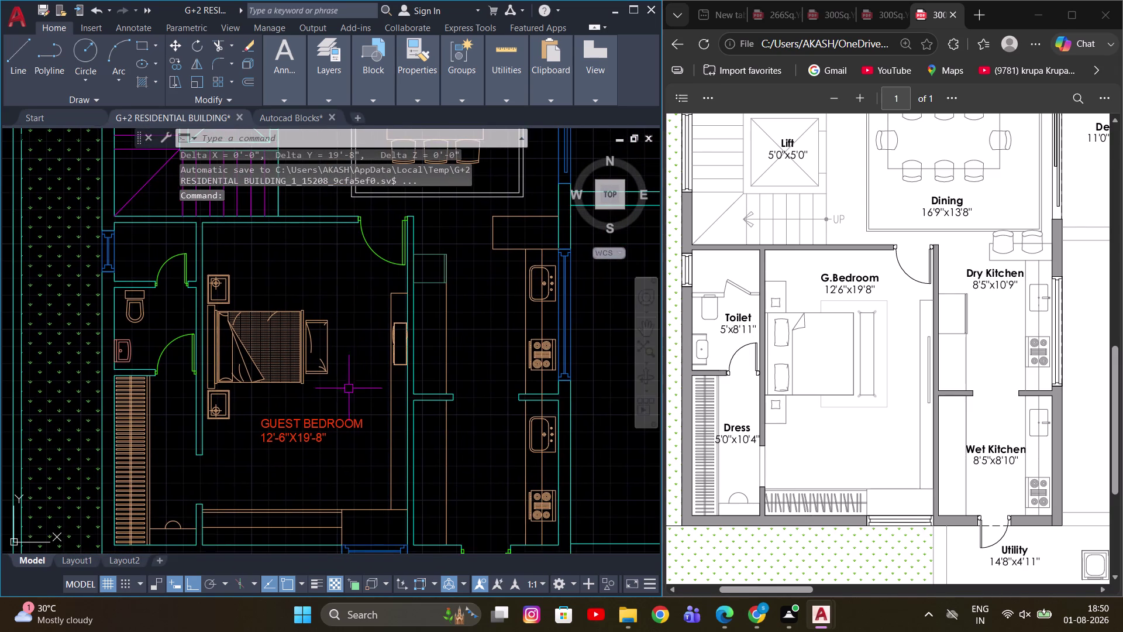
scroll(up, 3)
double_click(318, 428)
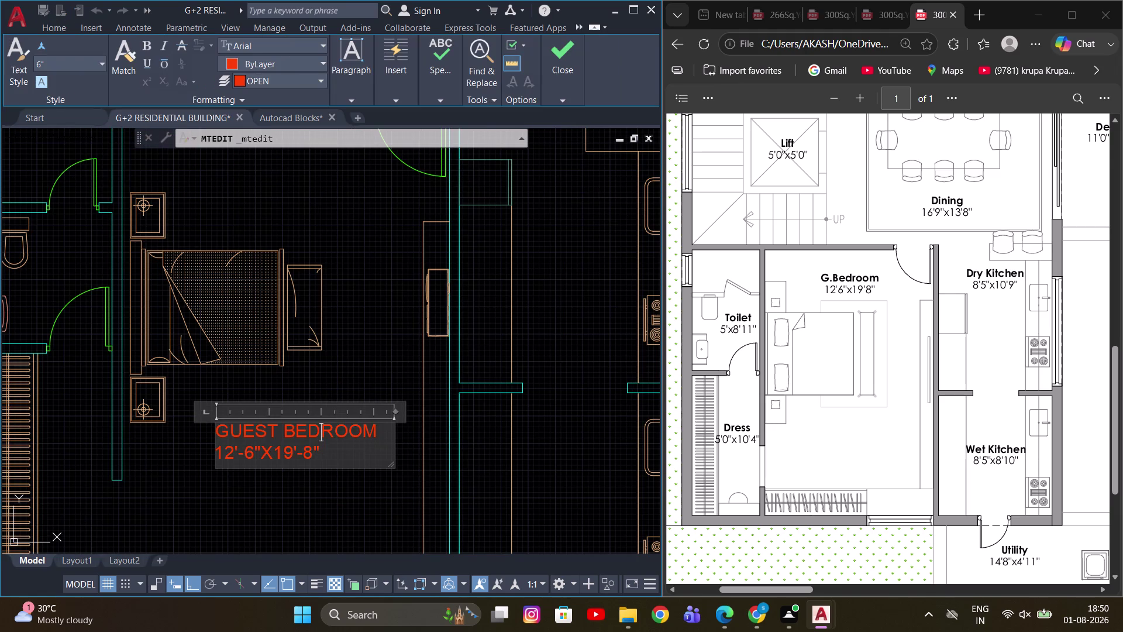
key(ctrl+a)
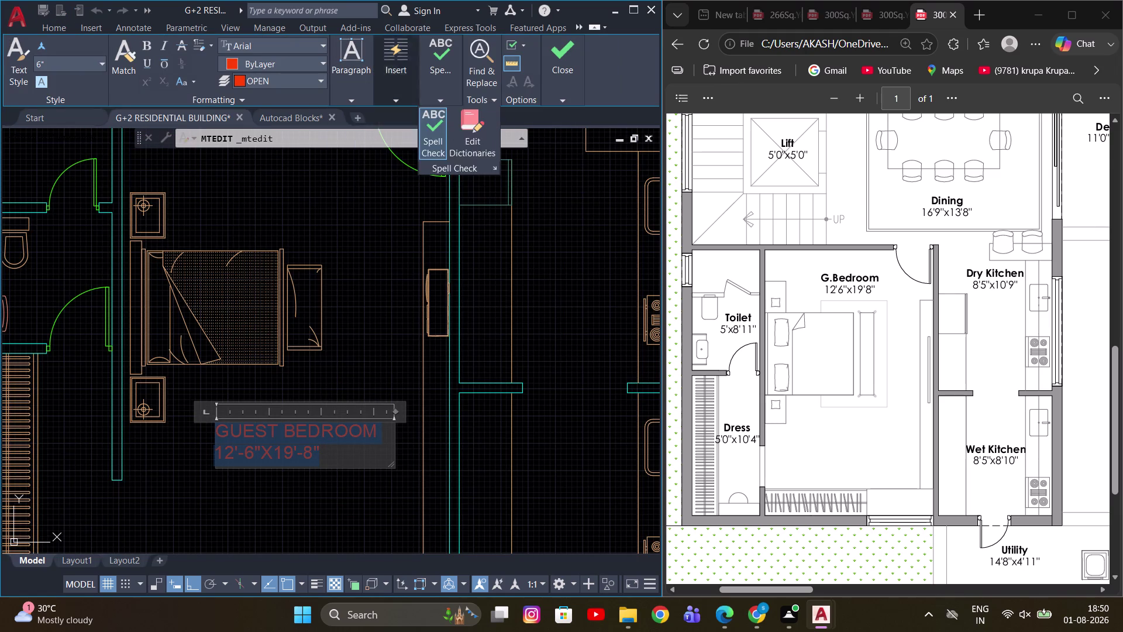
click(392, 93)
click(354, 92)
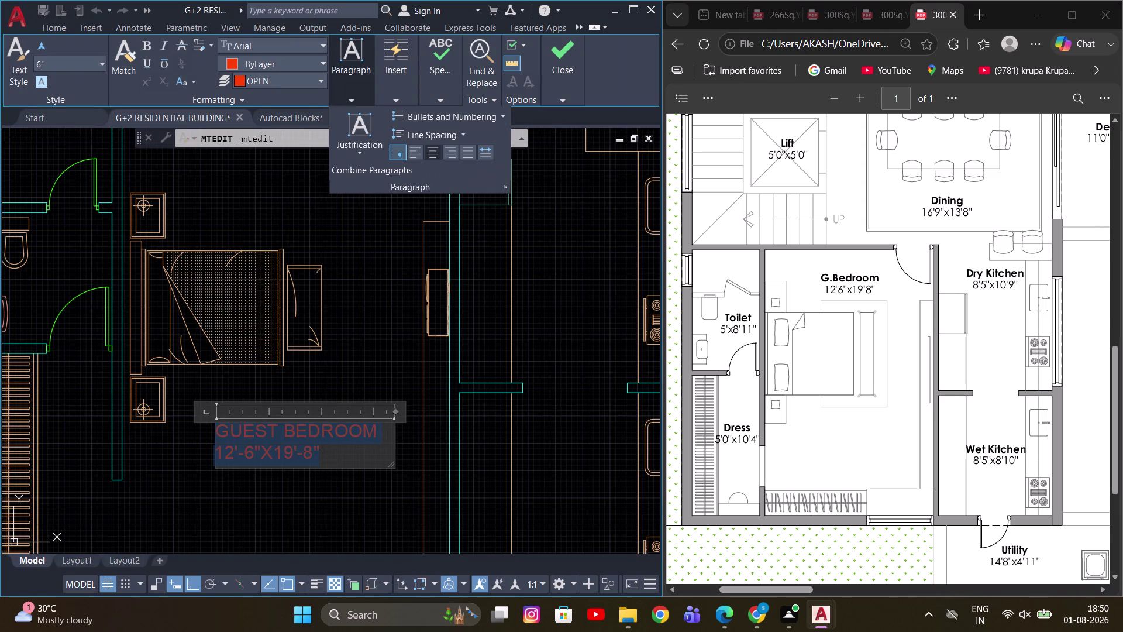
click(427, 152)
click(336, 329)
scroll(down, 3)
middle_drag(347, 402, 343, 394)
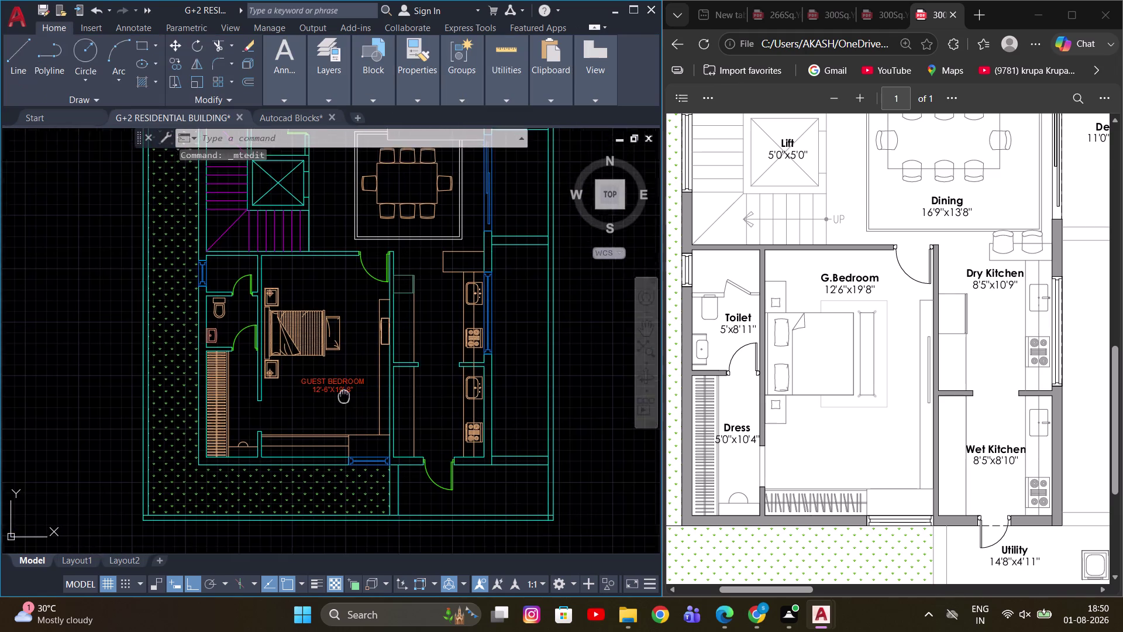
Select the GUEST BEDROOM label and start the Move command.
middle_drag(343, 394, 338, 374)
click(335, 364)
scroll(up, 3)
middle_drag(334, 365, 285, 349)
key(m)
key(space)
scroll(up, 3)
drag(286, 360, 287, 366)
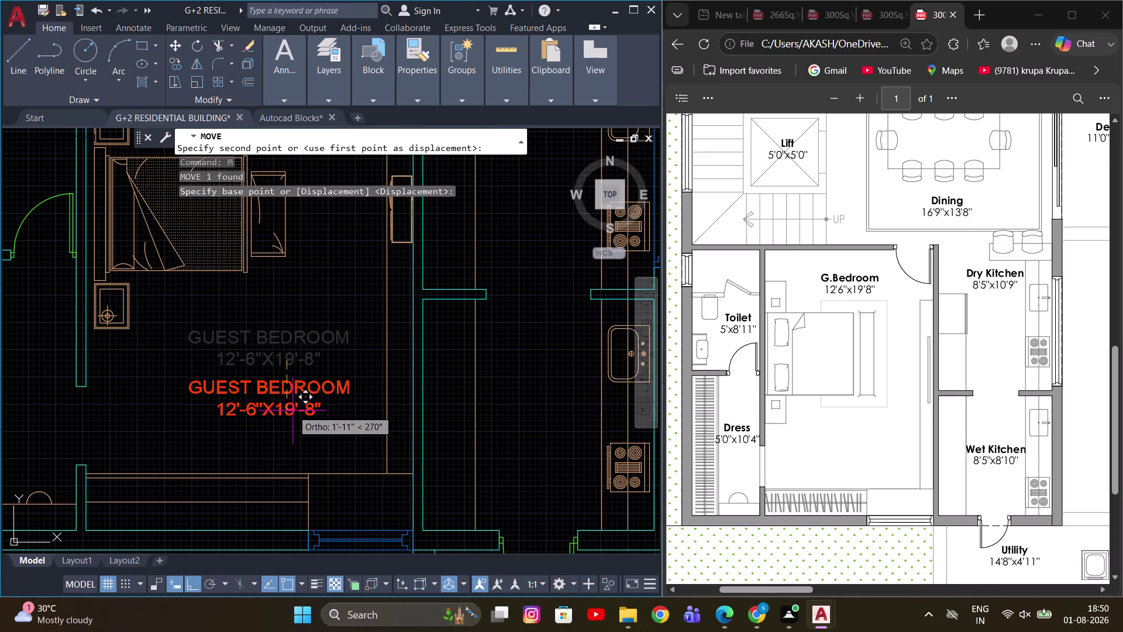
middle_drag(301, 290, 301, 441)
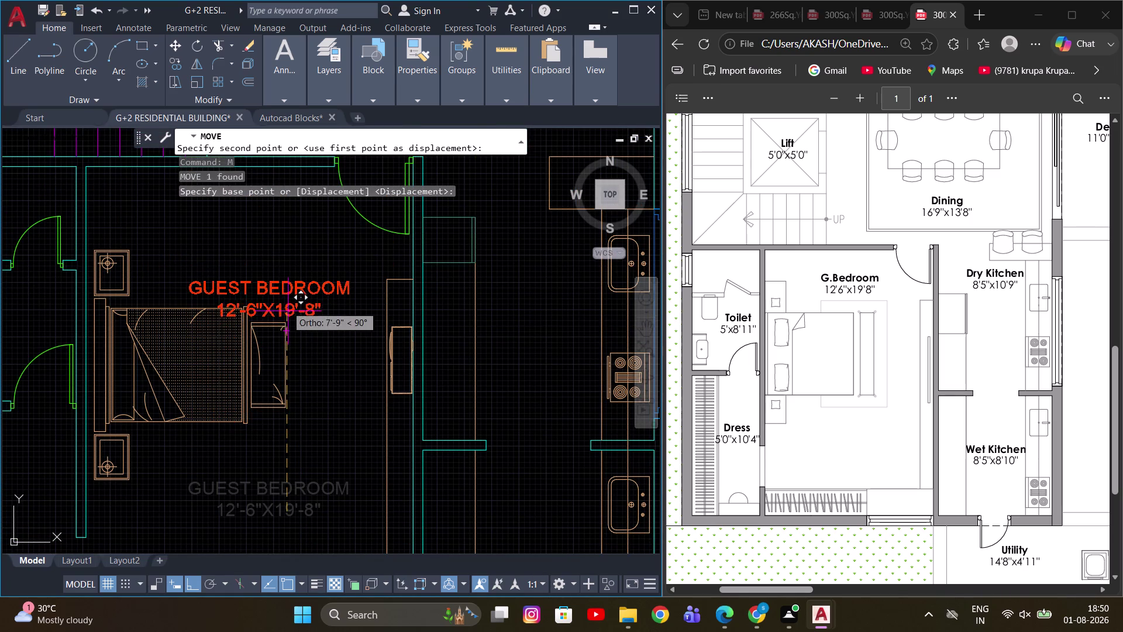
Move the label up near the top of the room, above the bed.
click(283, 280)
middle_drag(299, 261, 345, 363)
click(324, 353)
key(space)
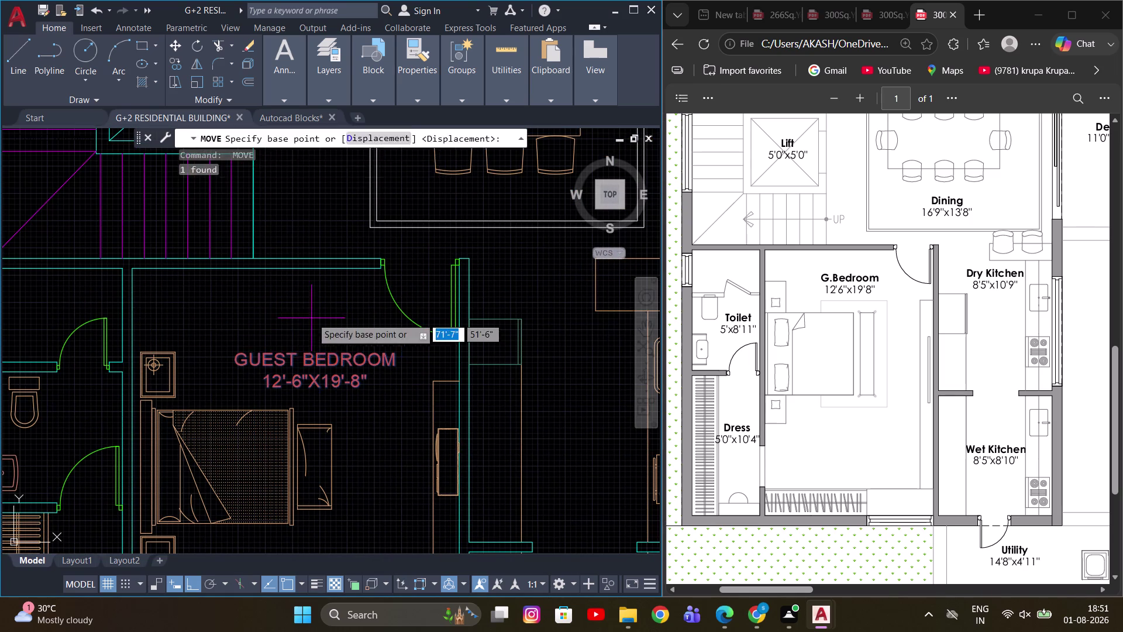
click(313, 317)
click(288, 316)
Select the relocated label and start copying it with CO.
scroll(down, 3)
click(298, 366)
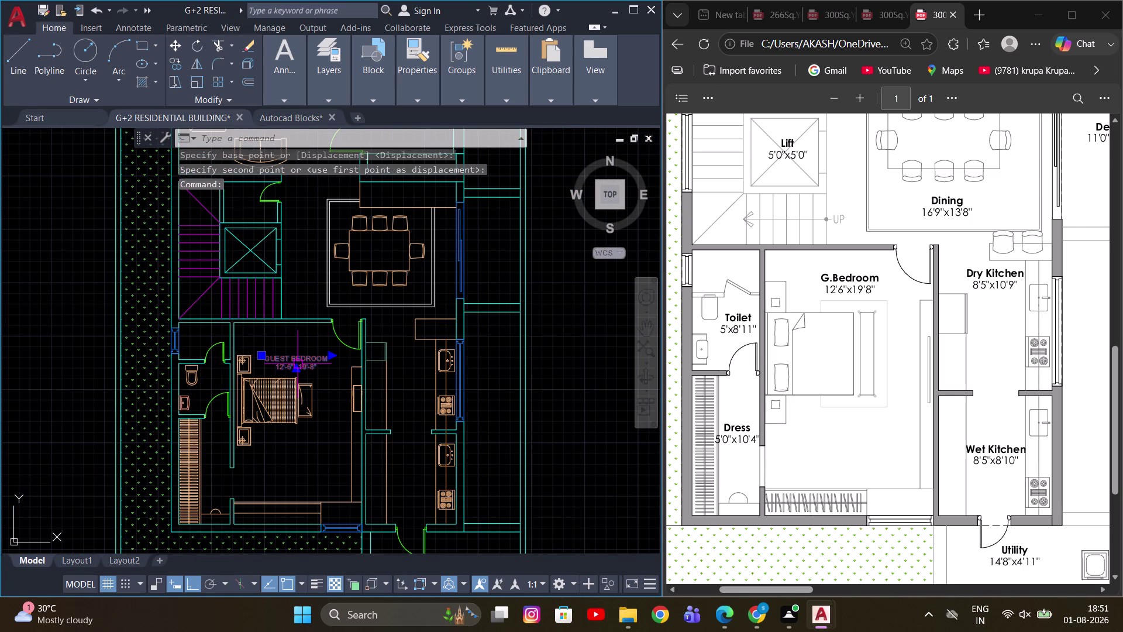
text(CO)
key(space)
scroll(up, 3)
Restart copying the GUEST BEDROOM label from a base point, with Ortho off.
click(251, 356)
scroll(down, 3)
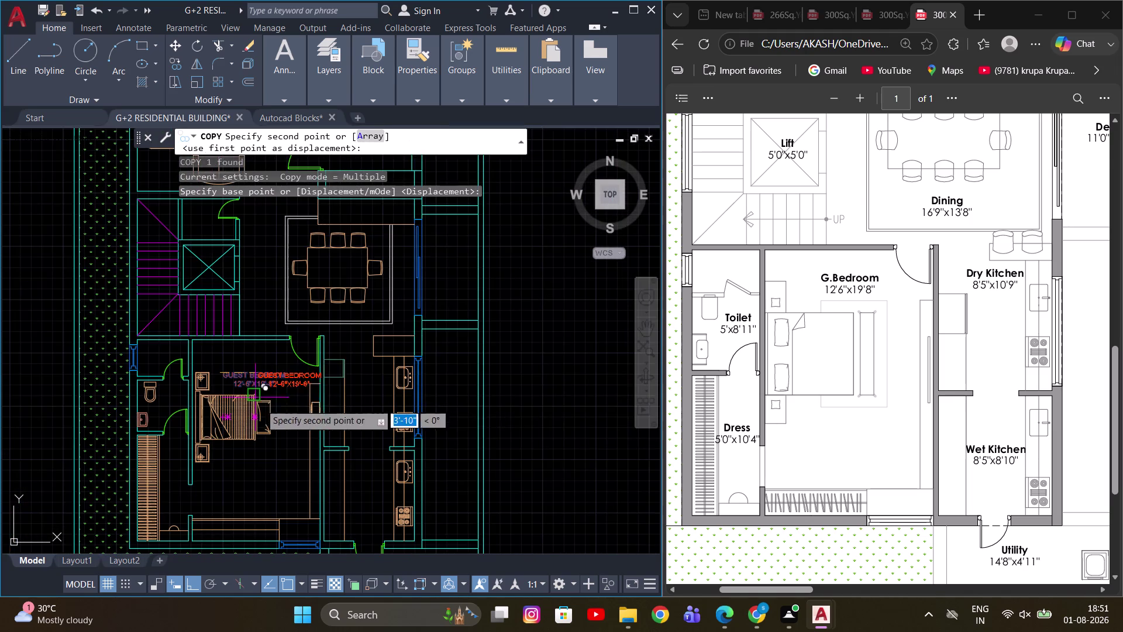
scroll(up, 3)
key(Escape)
click(207, 365)
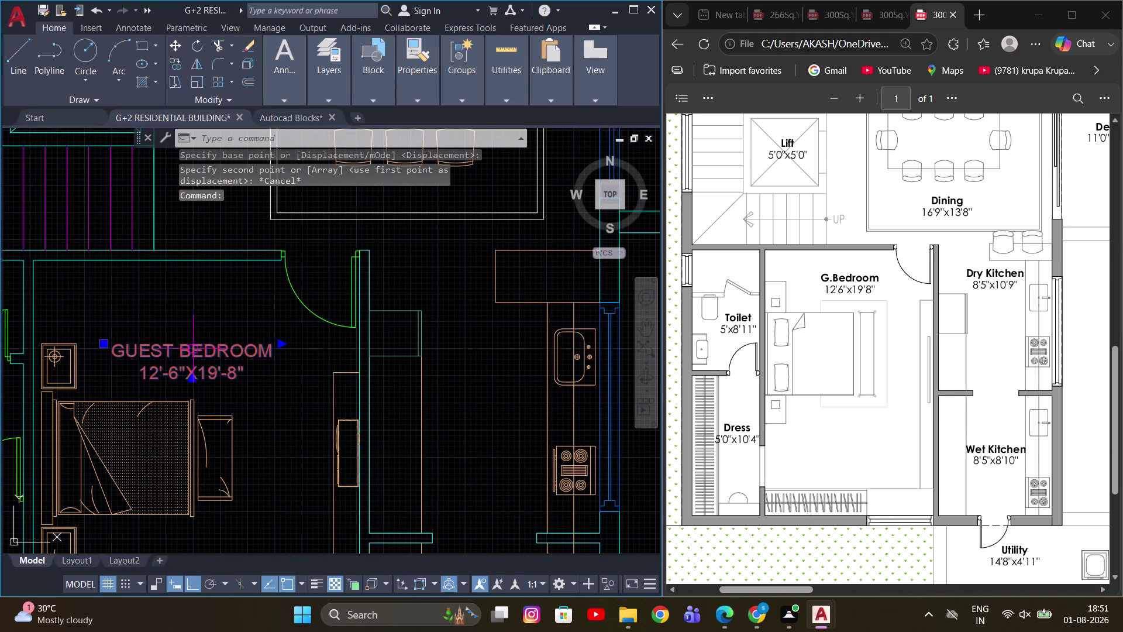
key(c)
key(o)
key(space)
scroll(up, 3)
click(150, 376)
scroll(down, 3)
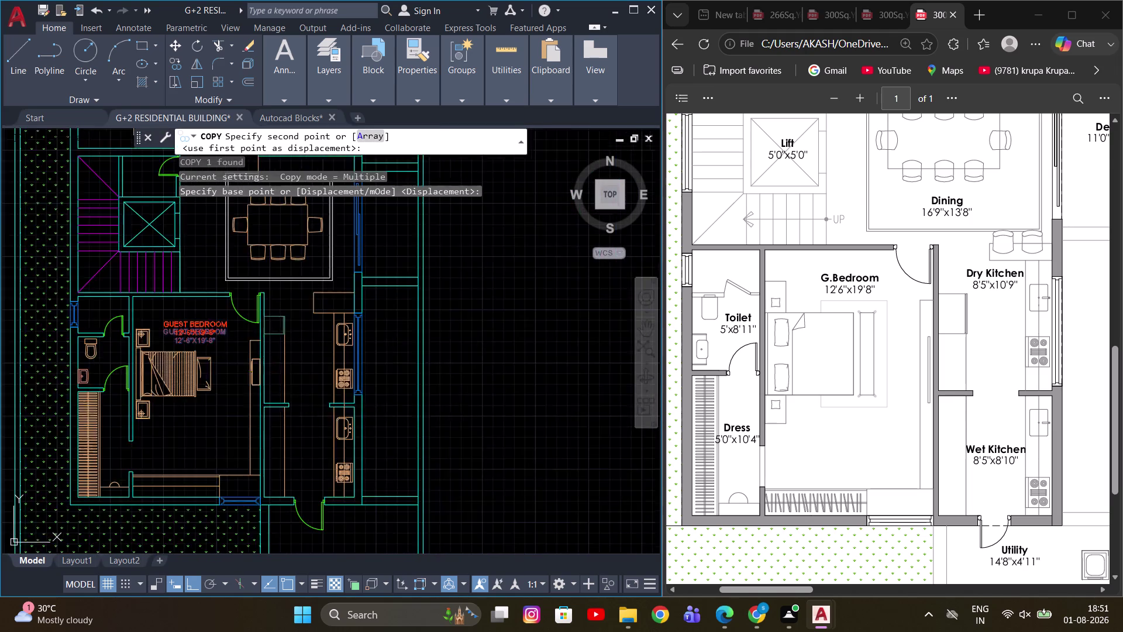
scroll(down, 3)
middle_drag(259, 374, 314, 494)
scroll(up, 3)
middle_drag(283, 294, 282, 359)
scroll(up, 3)
middle_drag(207, 403, 317, 363)
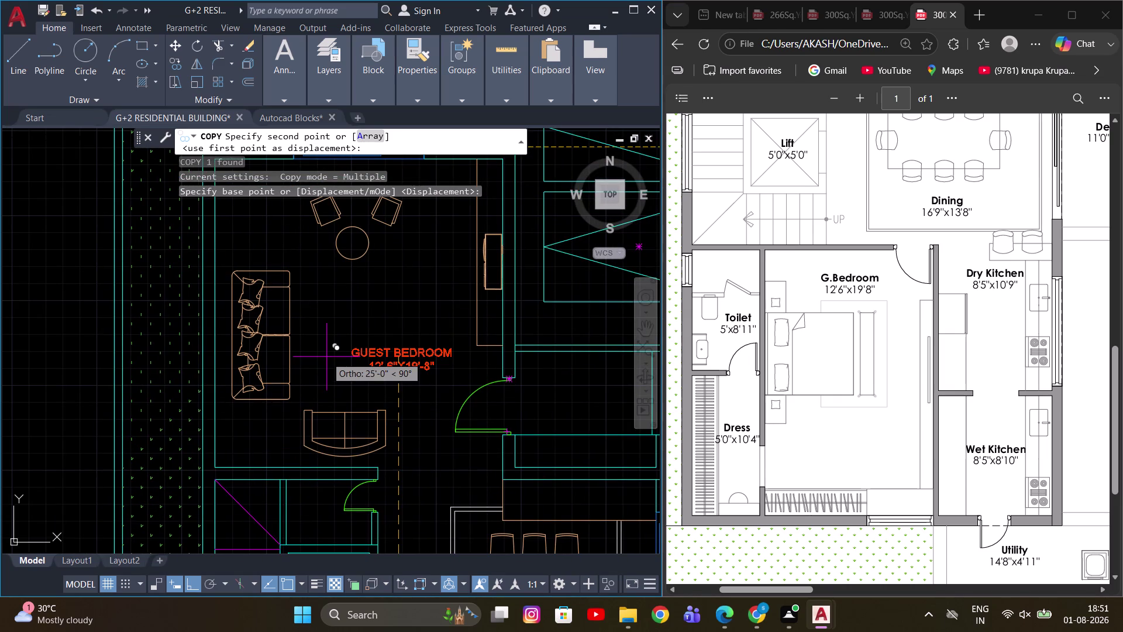
key(F8)
middle_drag(260, 440, 290, 331)
scroll(down, 3)
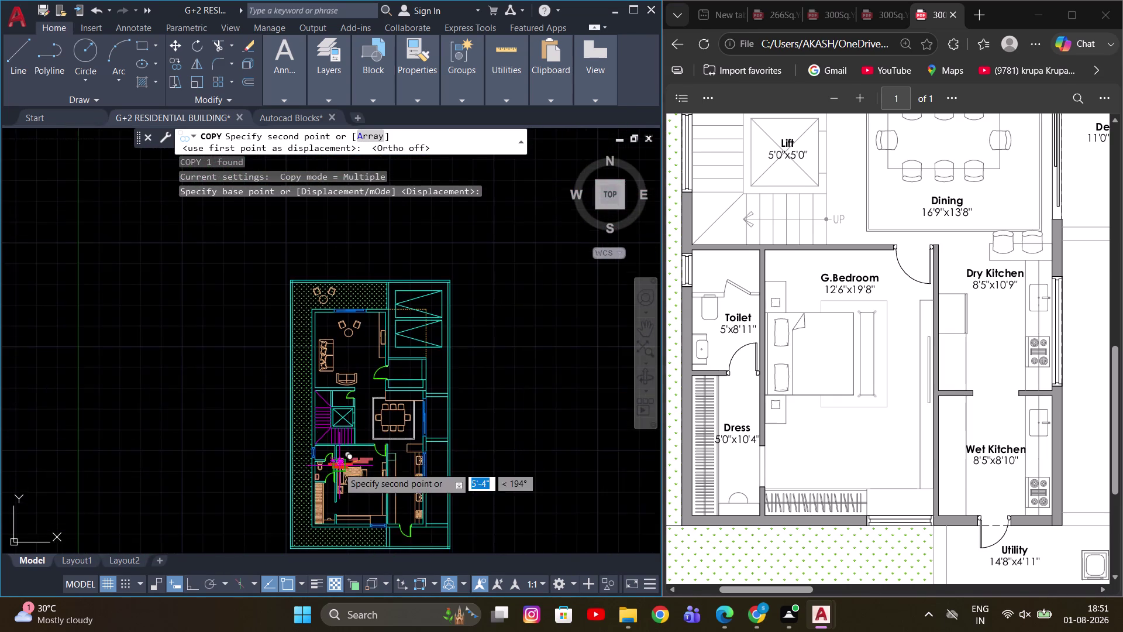
middle_drag(336, 459, 360, 338)
scroll(up, 3)
scroll(up, 3)
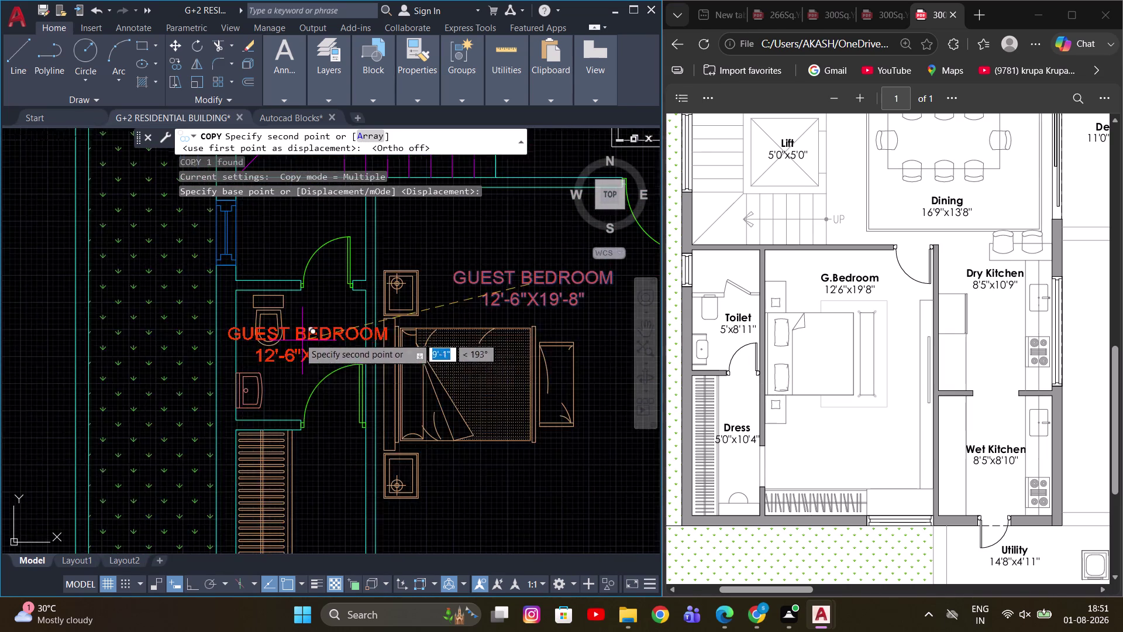
scroll(up, 3)
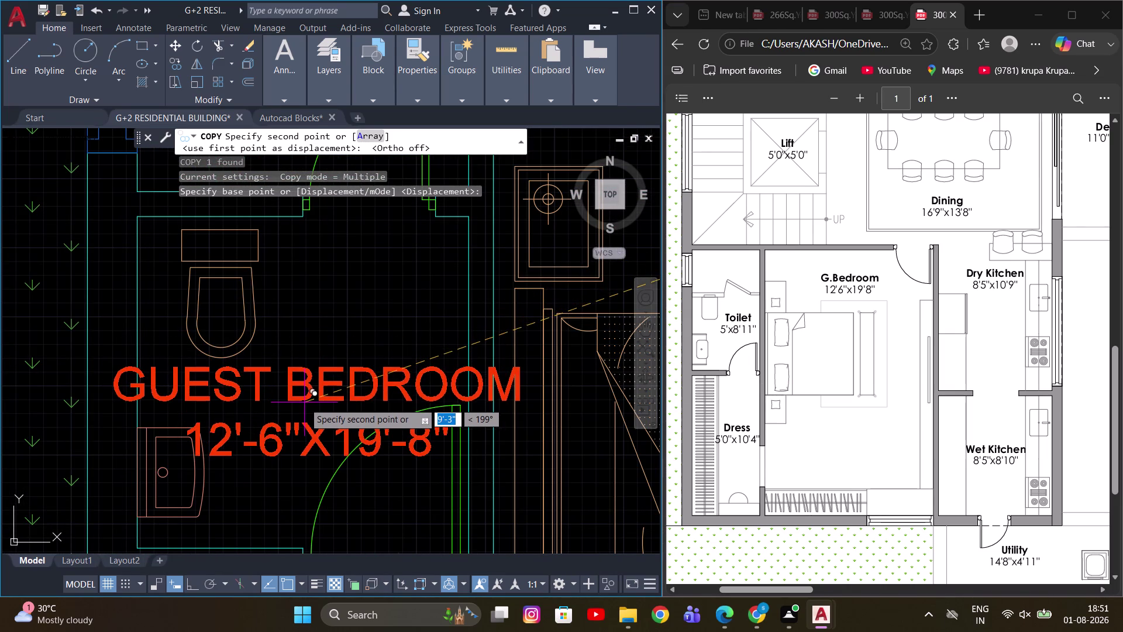
Place label copies in the toilet, dressing area, kitchen and beside the kitchen counters.
click(304, 403)
scroll(down, 3)
middle_drag(375, 427, 392, 361)
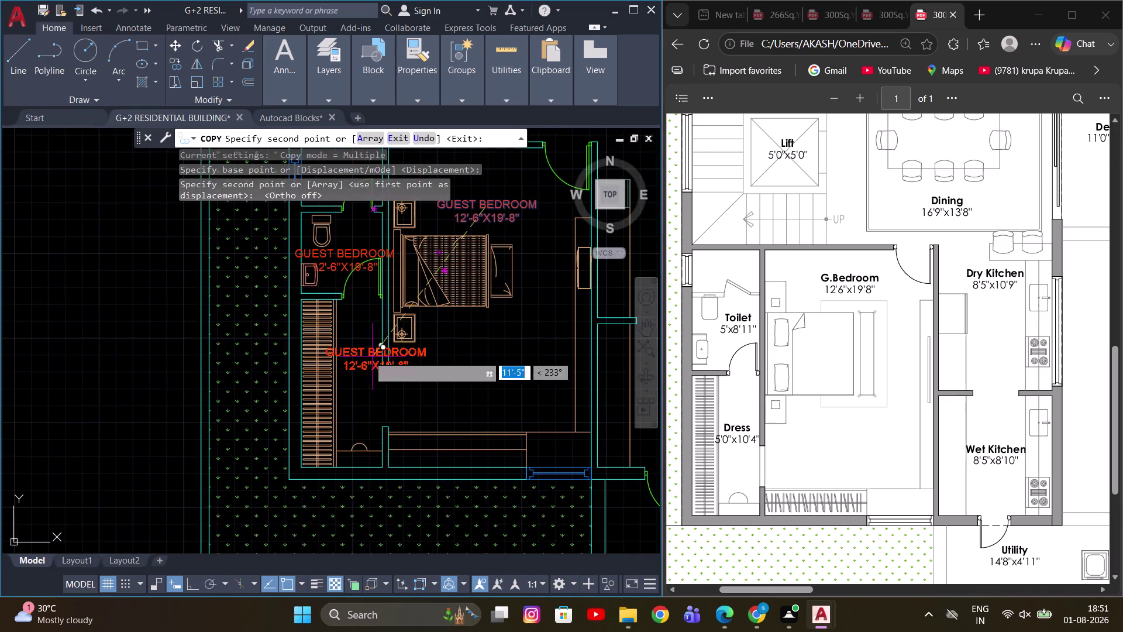
scroll(up, 3)
click(362, 357)
scroll(down, 3)
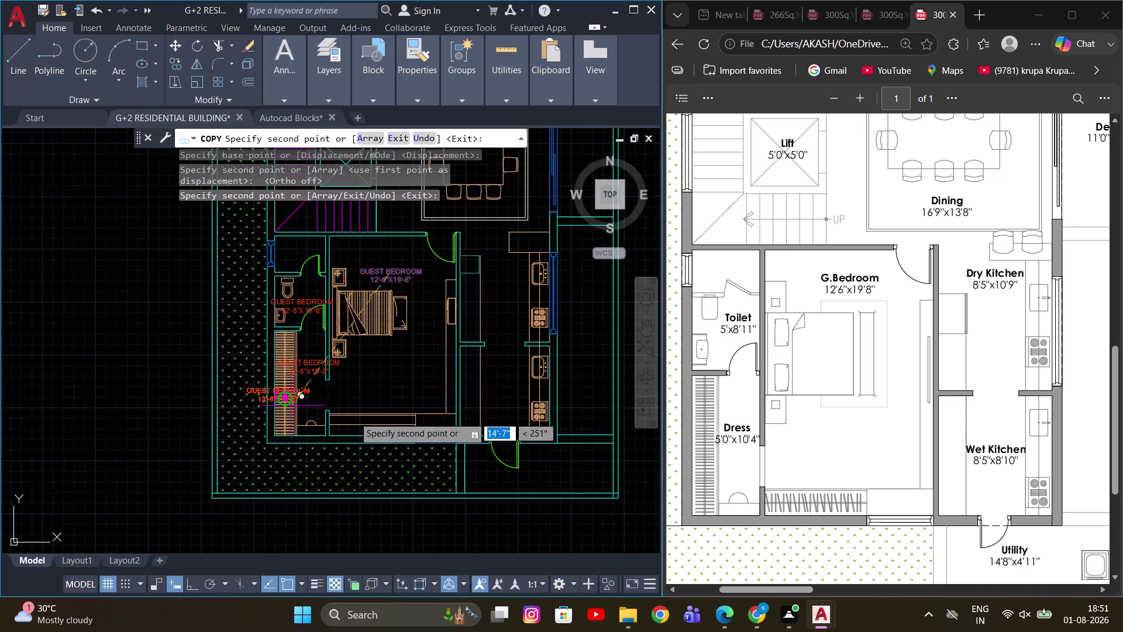
middle_drag(474, 407, 338, 409)
scroll(up, 3)
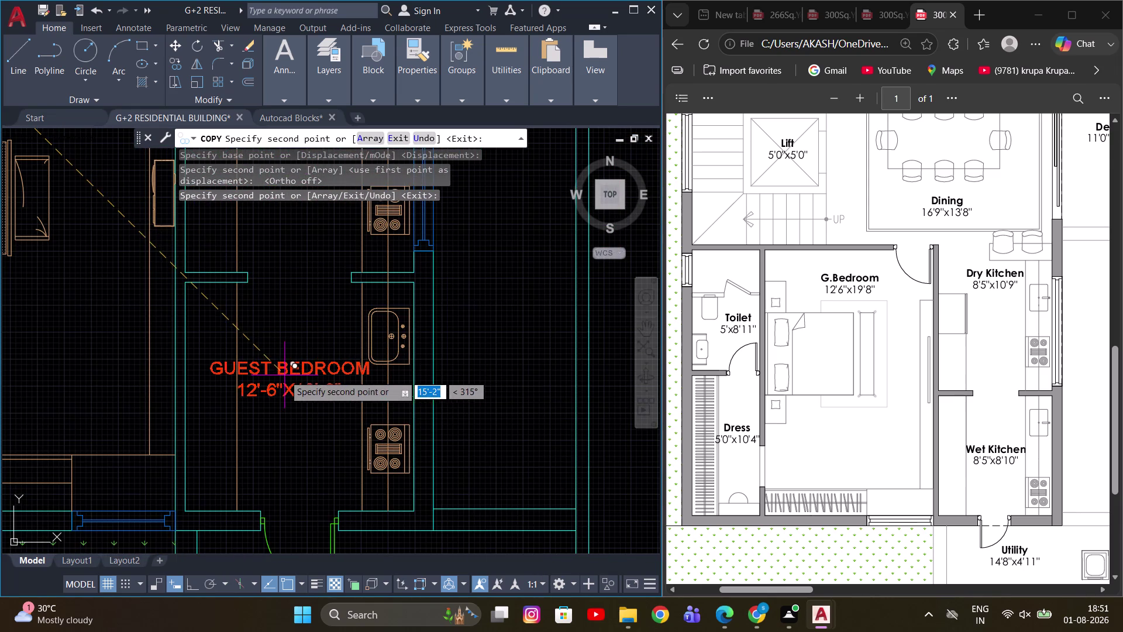
click(295, 388)
scroll(down, 3)
scroll(up, 3)
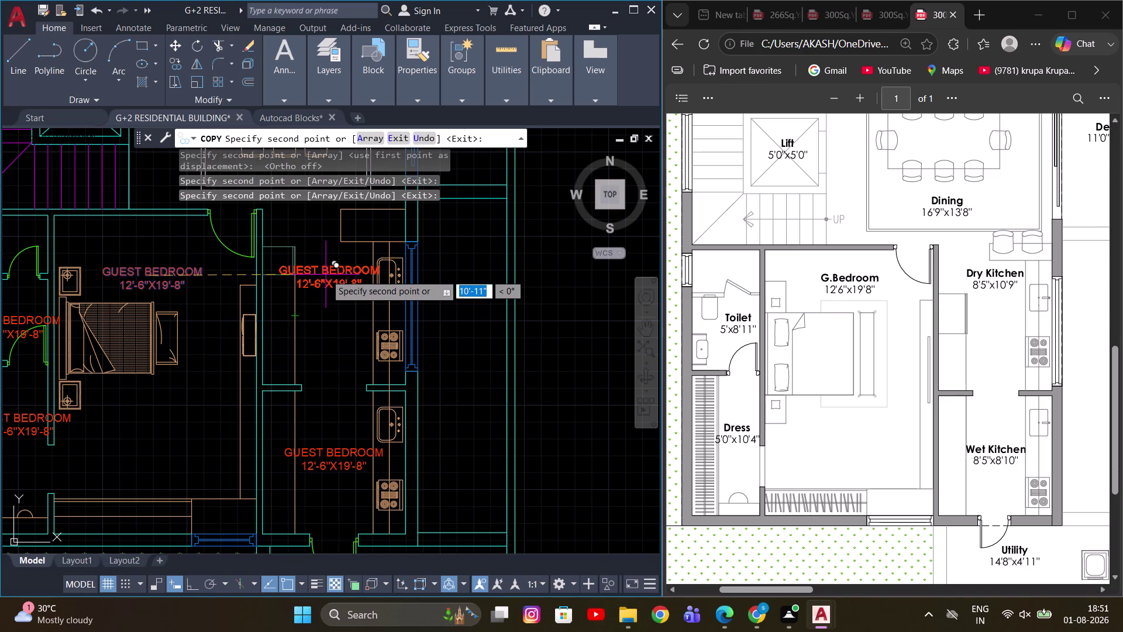
click(326, 271)
Place label copies inside the dining room and the lift area.
scroll(down, 3)
scroll(up, 3)
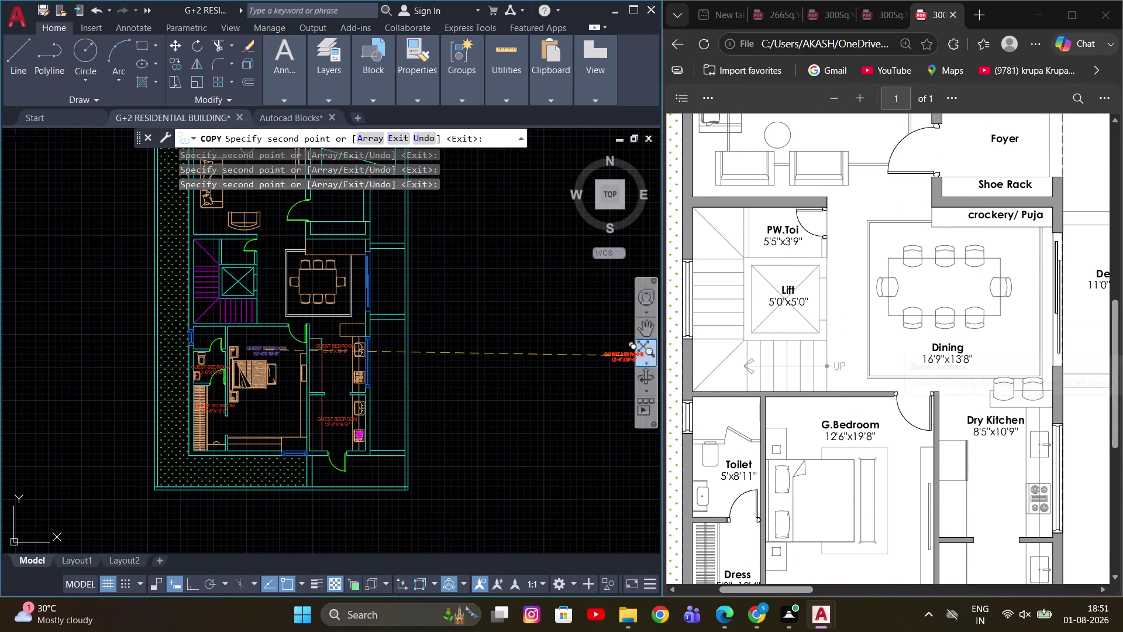
scroll(up, 3)
scroll(up, 3)
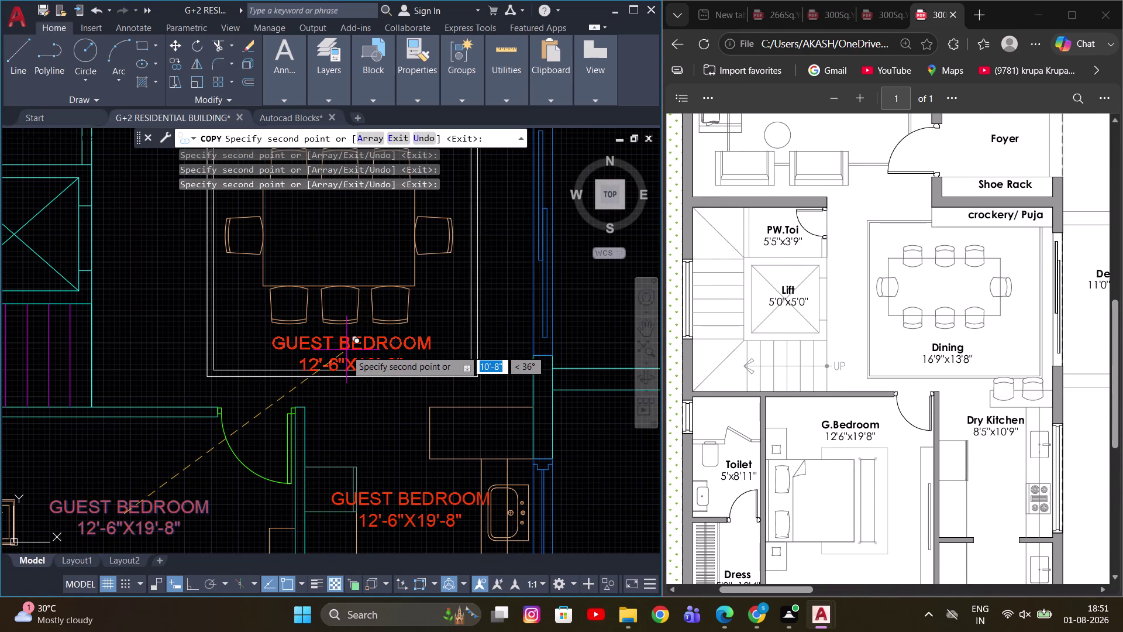
scroll(up, 3)
middle_drag(349, 315, 349, 405)
scroll(down, 3)
scroll(up, 3)
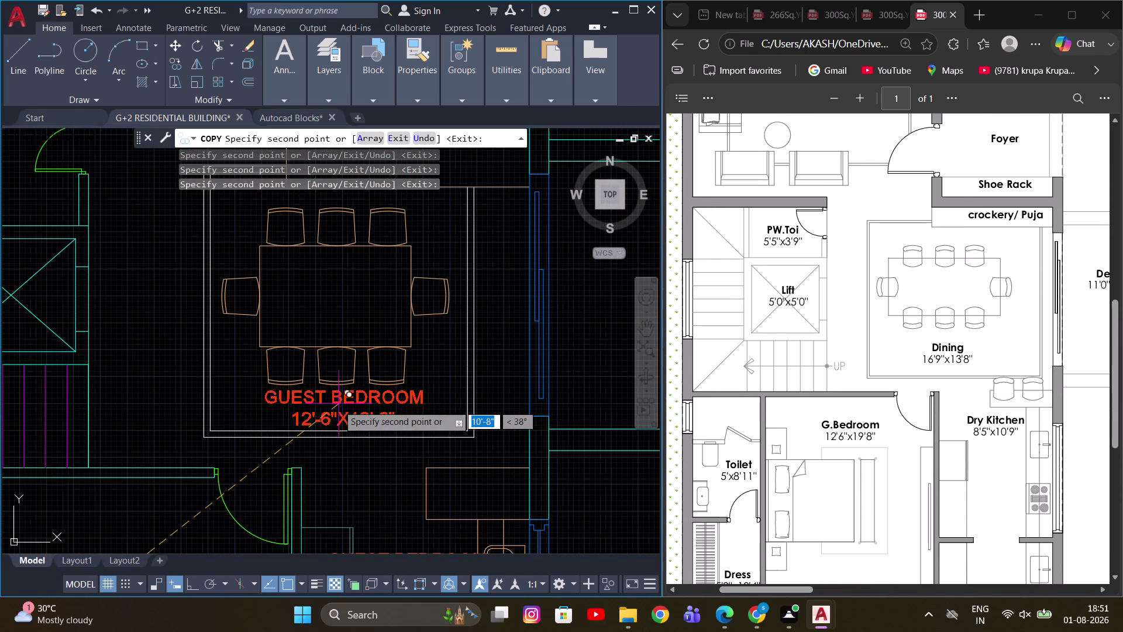
click(337, 406)
scroll(down, 3)
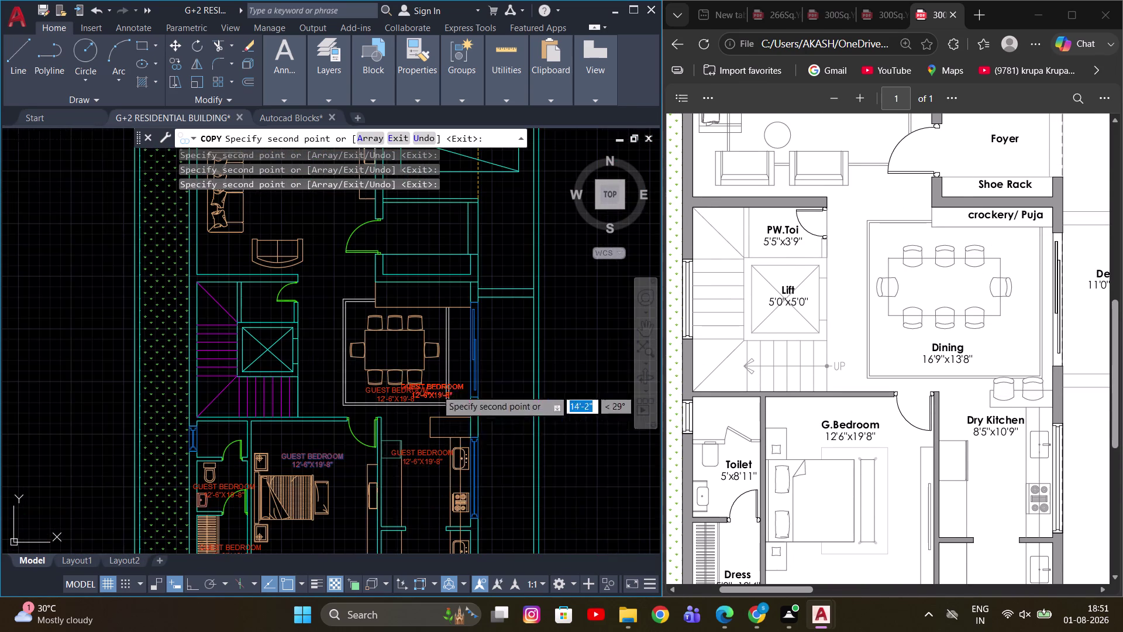
middle_drag(359, 324, 445, 445)
scroll(up, 3)
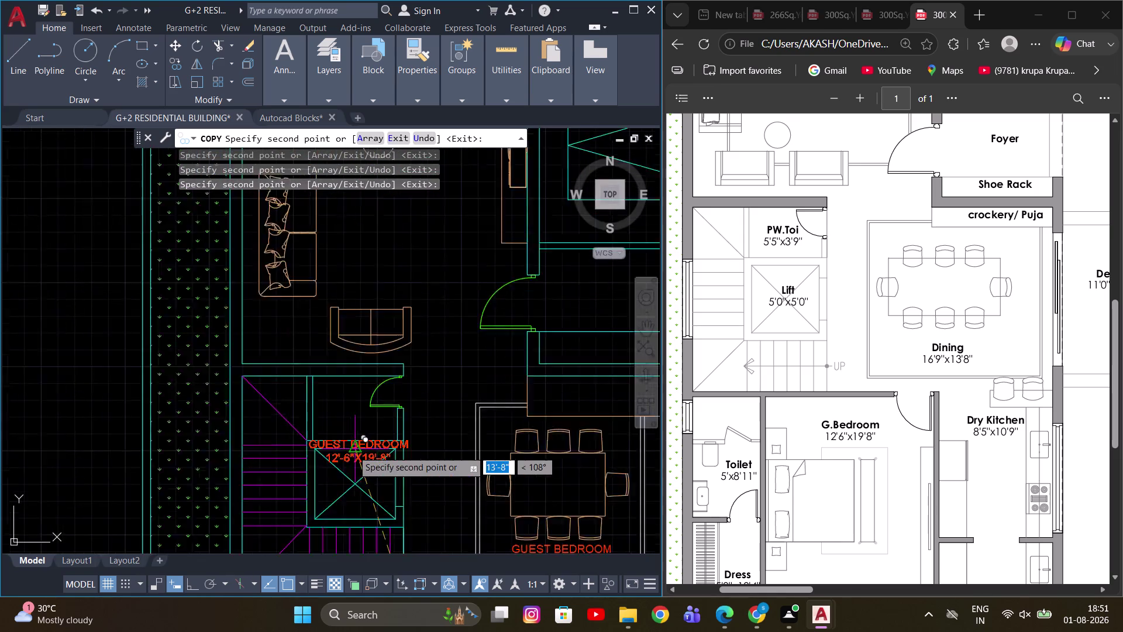
scroll(up, 3)
middle_drag(344, 460, 349, 396)
scroll(up, 3)
click(366, 437)
Place label copies near the foyer and two in the room beside the dining.
scroll(down, 3)
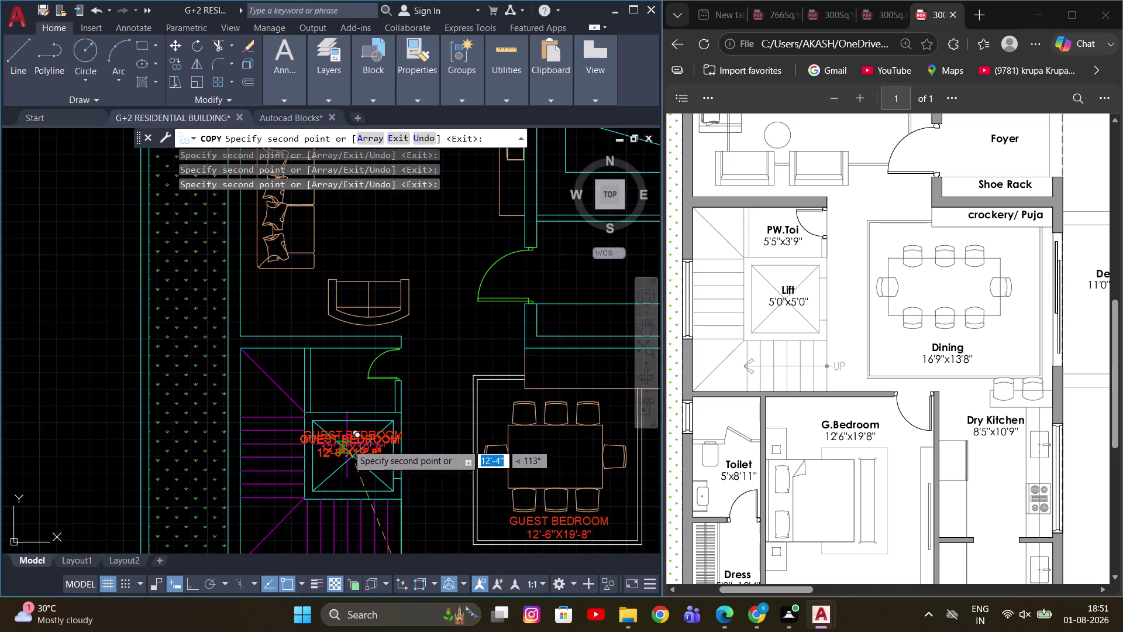
middle_drag(381, 325, 360, 435)
middle_drag(363, 308, 367, 291)
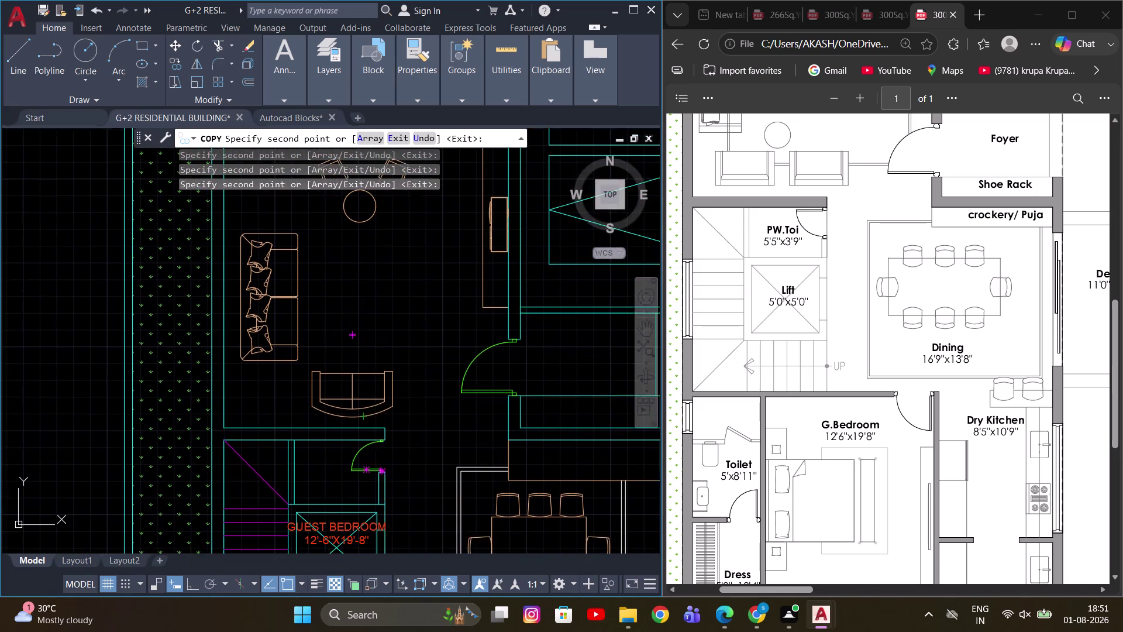
scroll(up, 3)
middle_drag(315, 457, 305, 335)
middle_drag(332, 457, 329, 318)
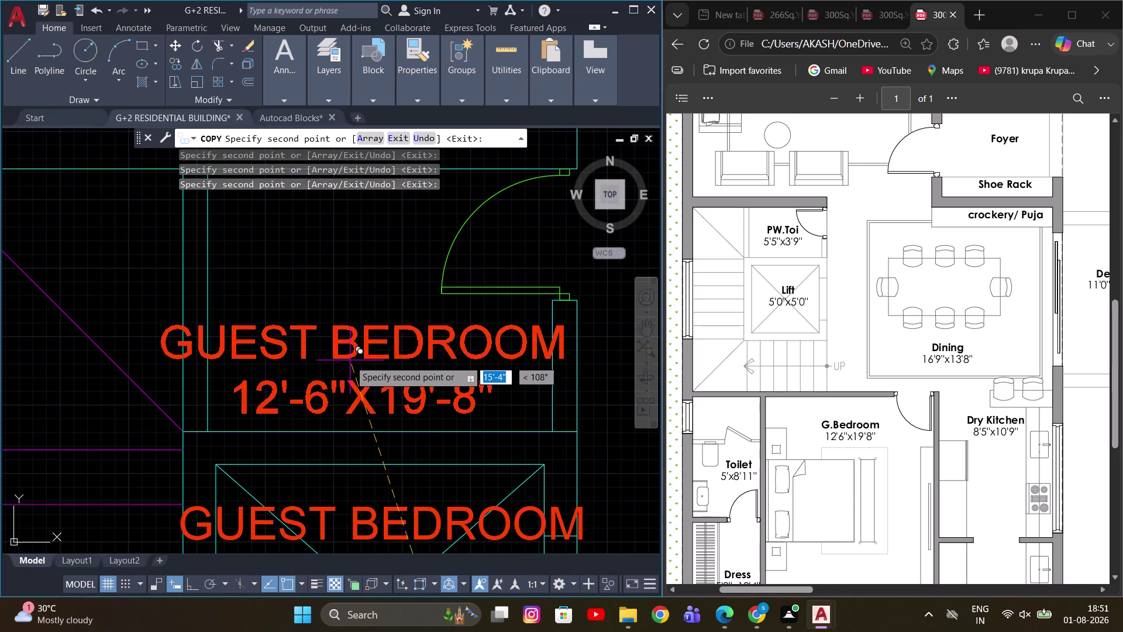
click(349, 355)
scroll(down, 3)
middle_drag(477, 288, 449, 453)
scroll(down, 3)
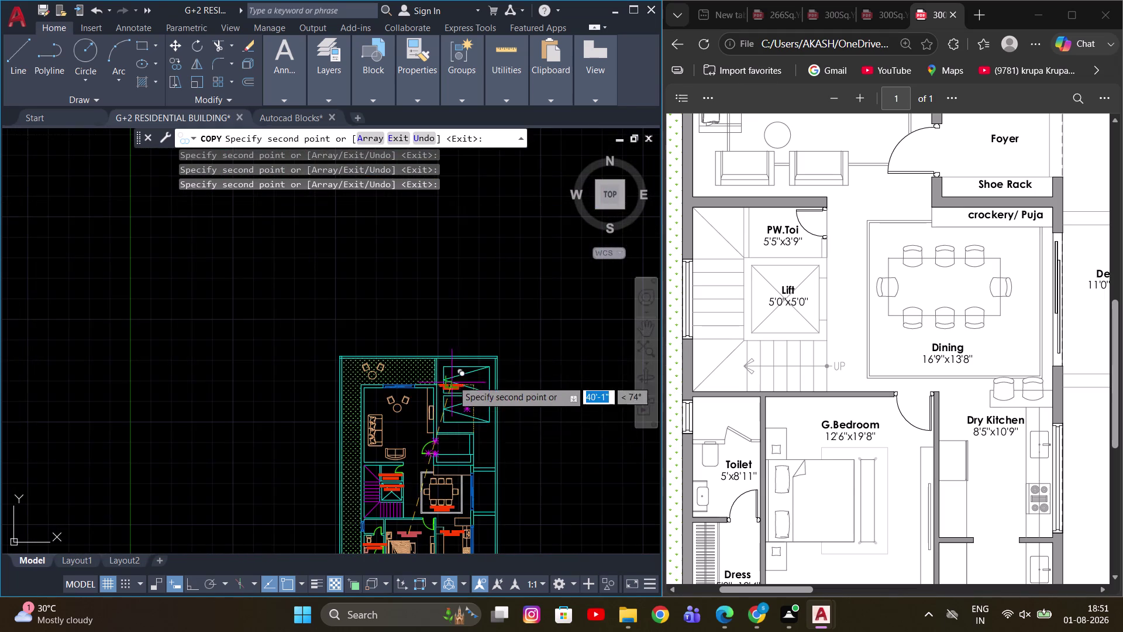
scroll(up, 3)
middle_drag(486, 452, 434, 298)
middle_drag(412, 416, 454, 384)
scroll(up, 3)
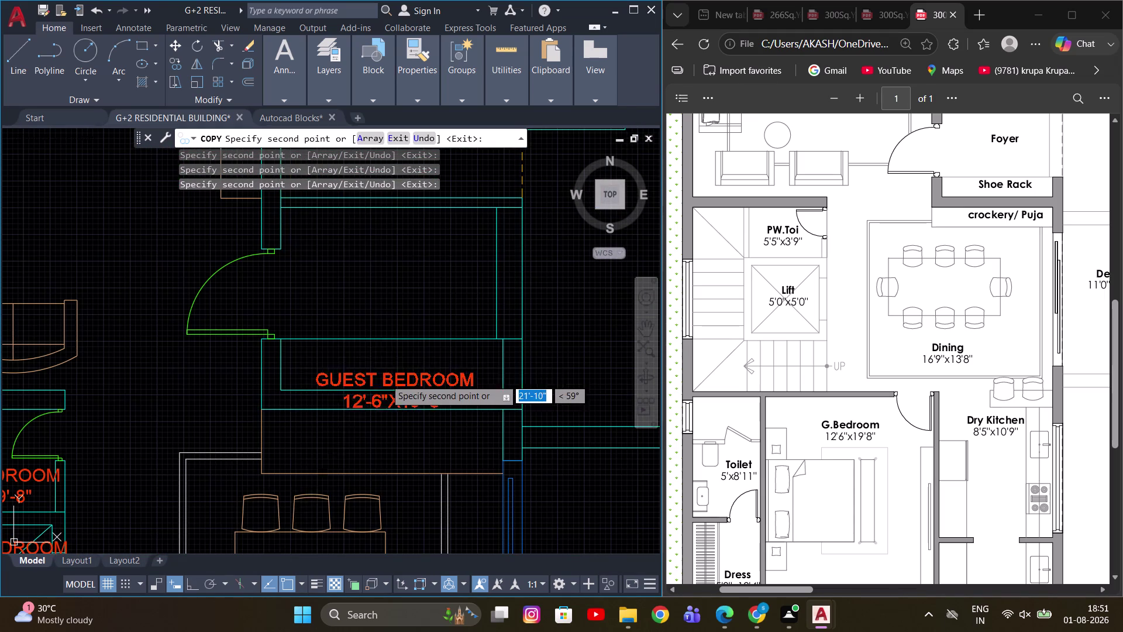
click(389, 365)
scroll(down, 3)
scroll(up, 3)
click(387, 345)
scroll(down, 3)
scroll(up, 3)
Place label copies in the living room and parking area, toggling Ortho.
middle_drag(326, 281, 340, 349)
scroll(up, 3)
scroll(up, 3)
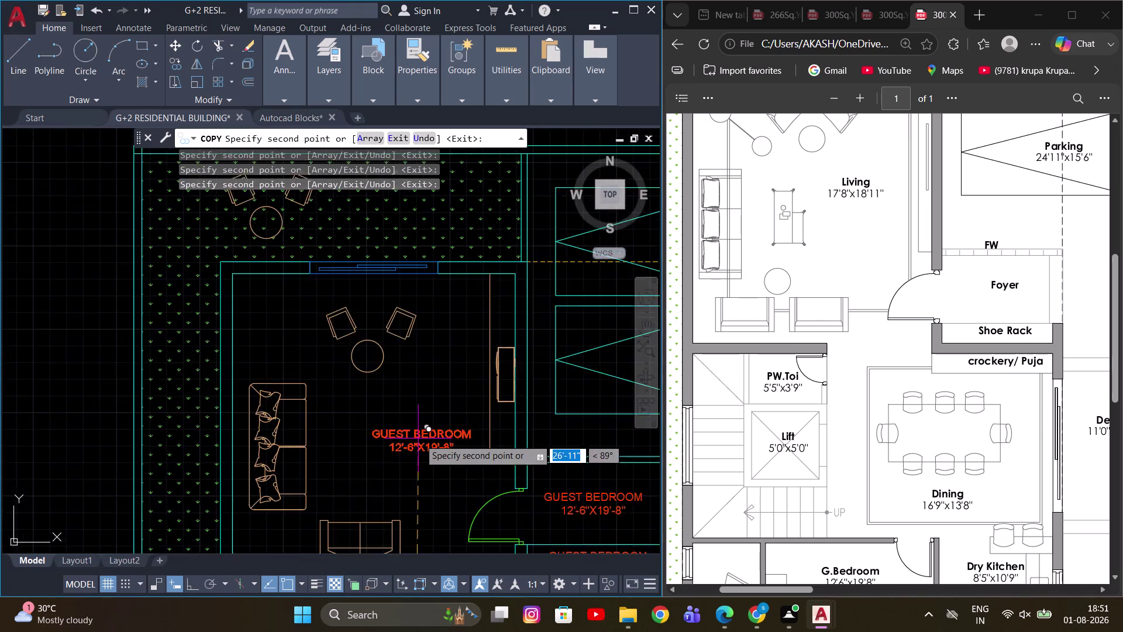
middle_drag(413, 439, 376, 325)
key(F8)
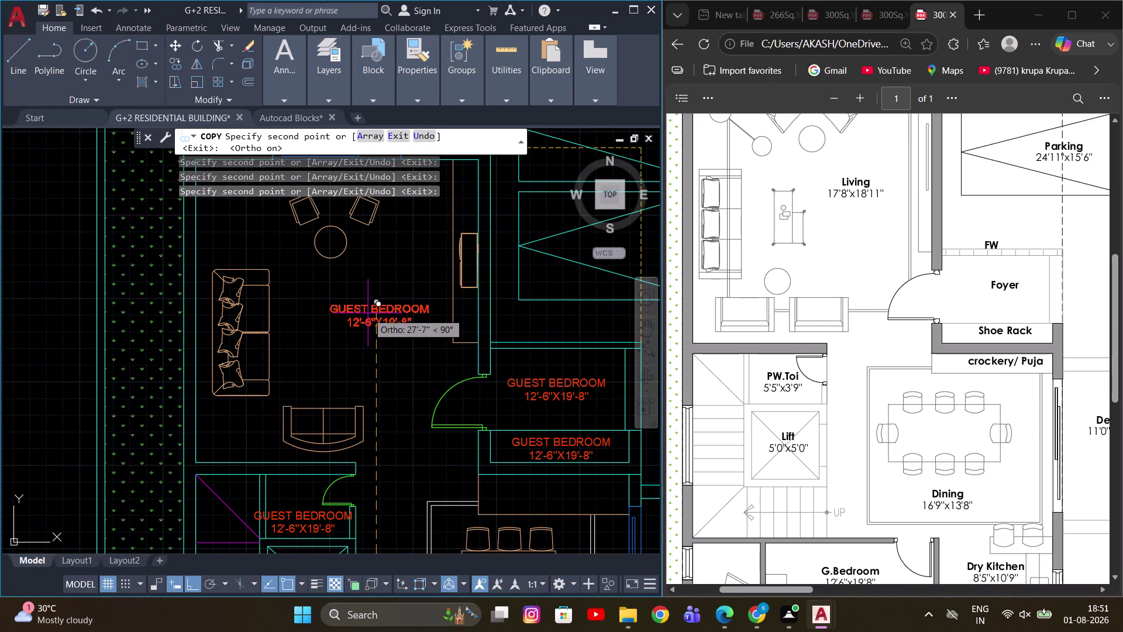
click(372, 308)
scroll(down, 3)
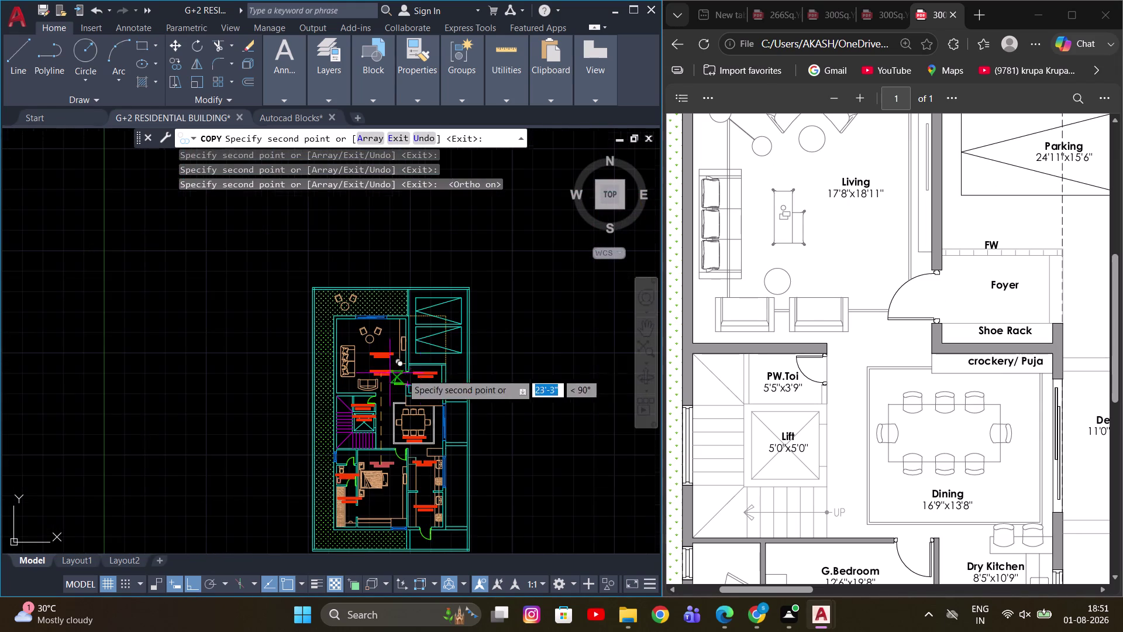
scroll(up, 3)
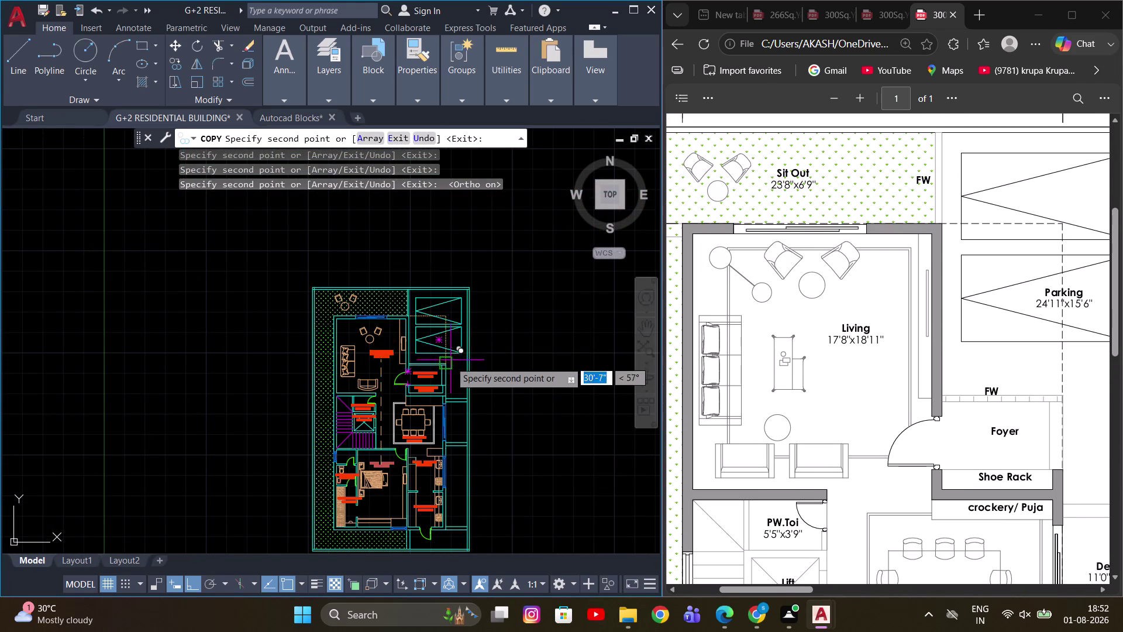
scroll(up, 3)
scroll(up, 3)
key(F8)
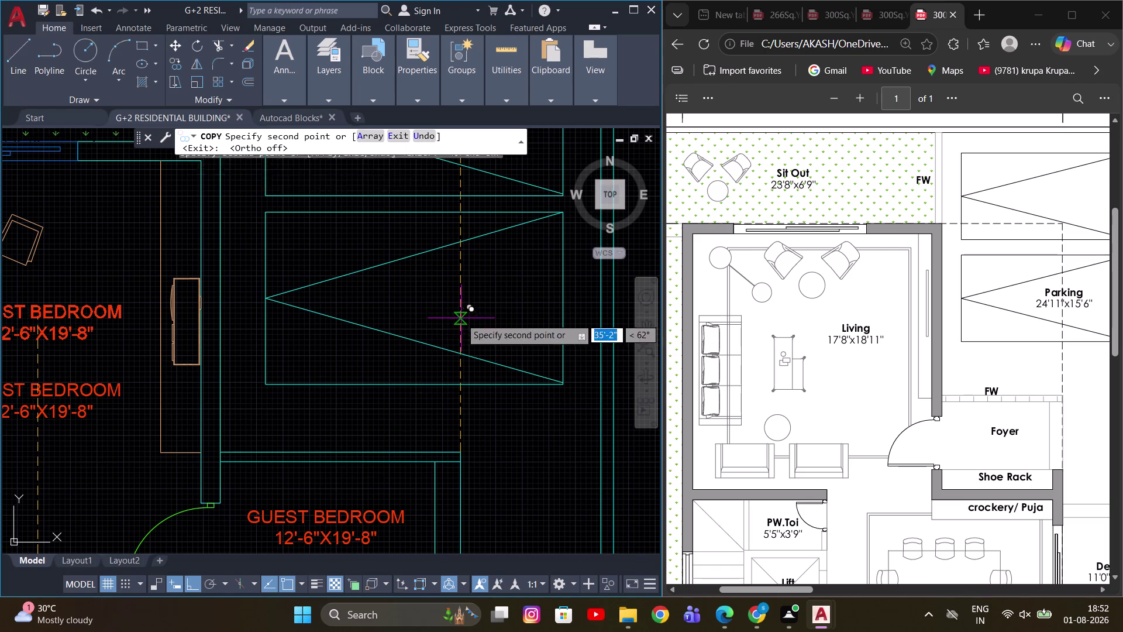
click(428, 301)
Place two label copies in the sit-out and finish the copy.
scroll(down, 3)
scroll(up, 3)
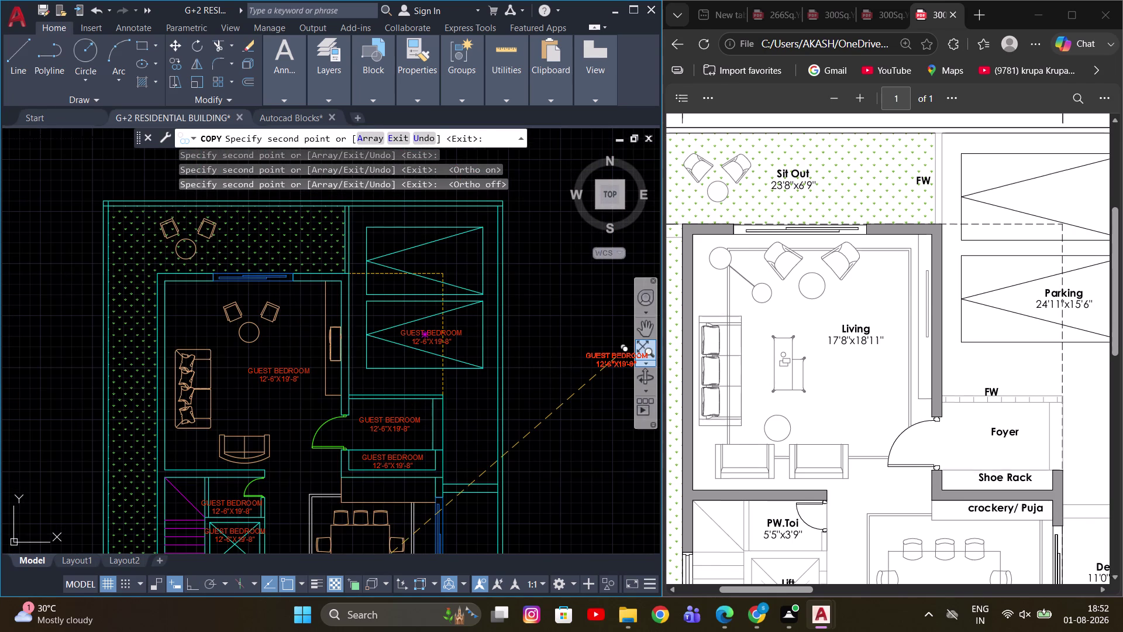
scroll(up, 3)
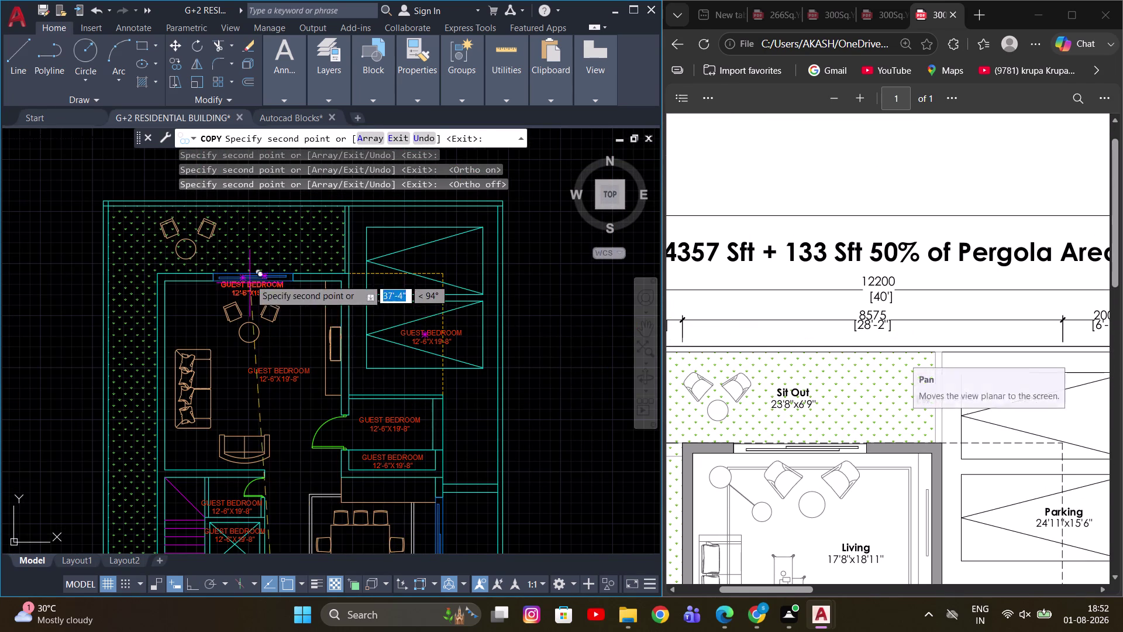
middle_drag(251, 278, 315, 334)
scroll(up, 3)
click(374, 339)
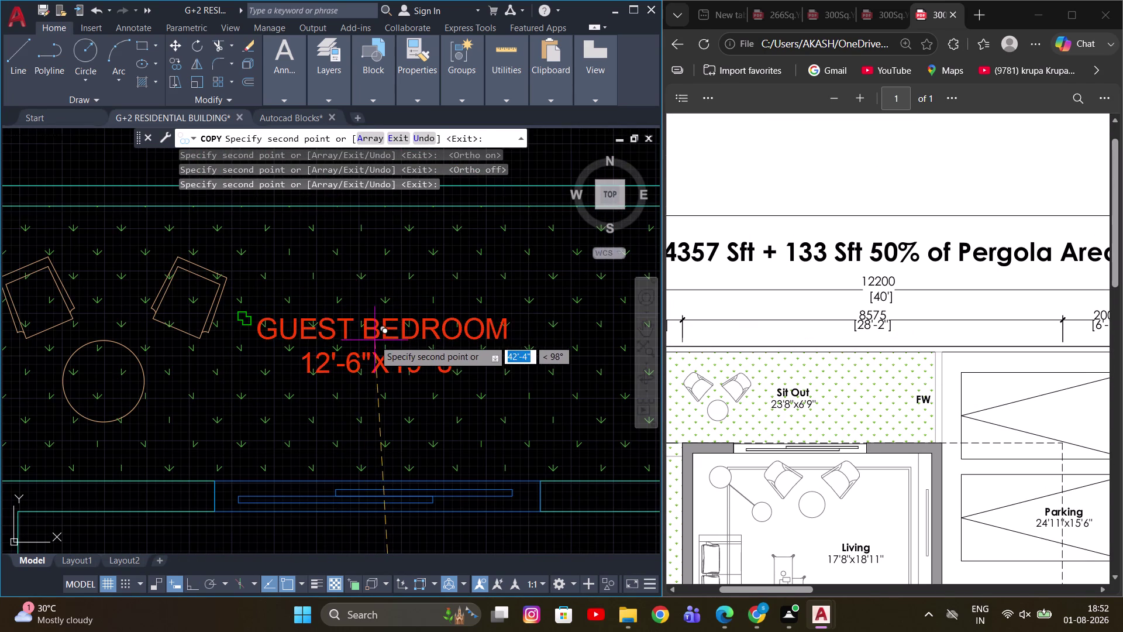
scroll(down, 3)
scroll(up, 3)
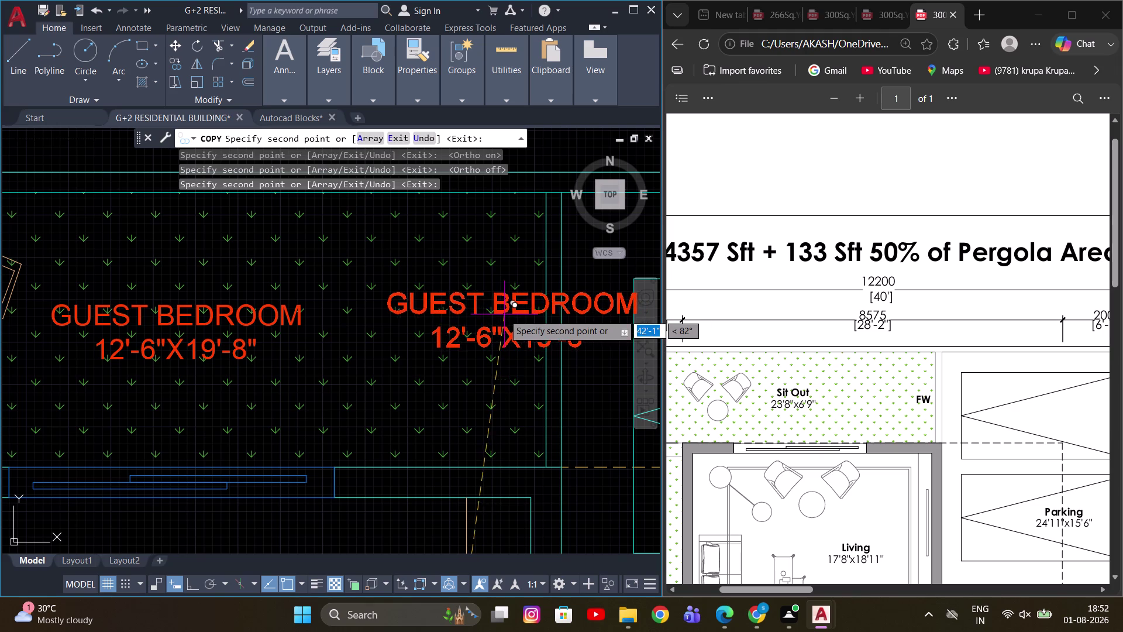
click(500, 314)
scroll(down, 3)
key(Escape)
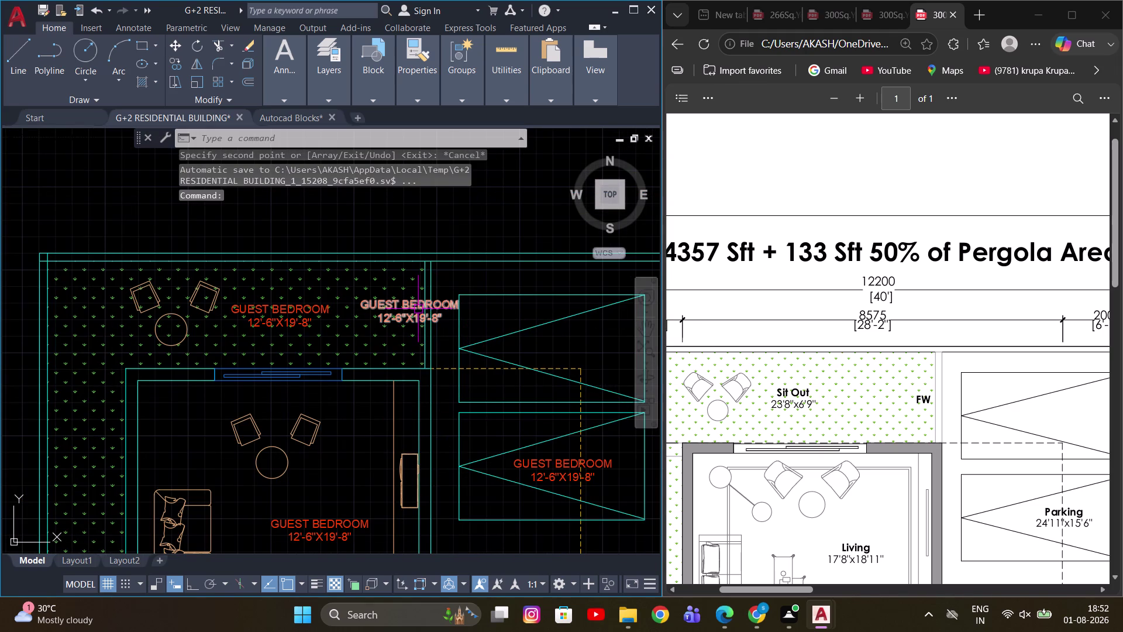
click(429, 308)
scroll(up, 3)
Clear the active command and pan around to review the labelled rooms.
scroll(down, 3)
key(Escape)
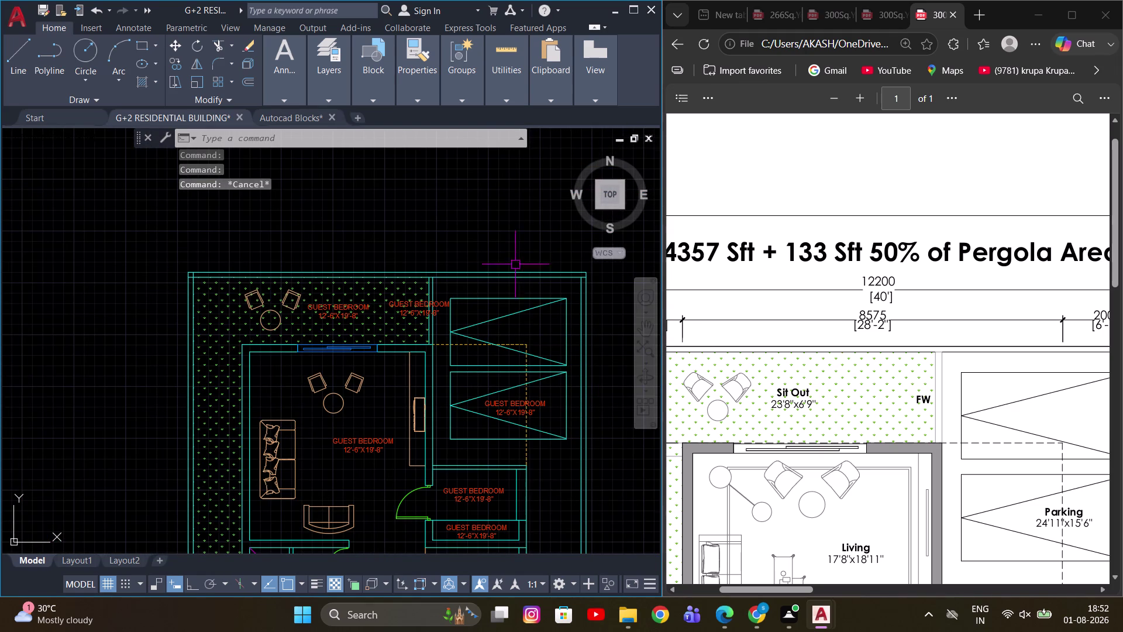
scroll(down, 3)
scroll(up, 3)
middle_drag(473, 357, 421, 291)
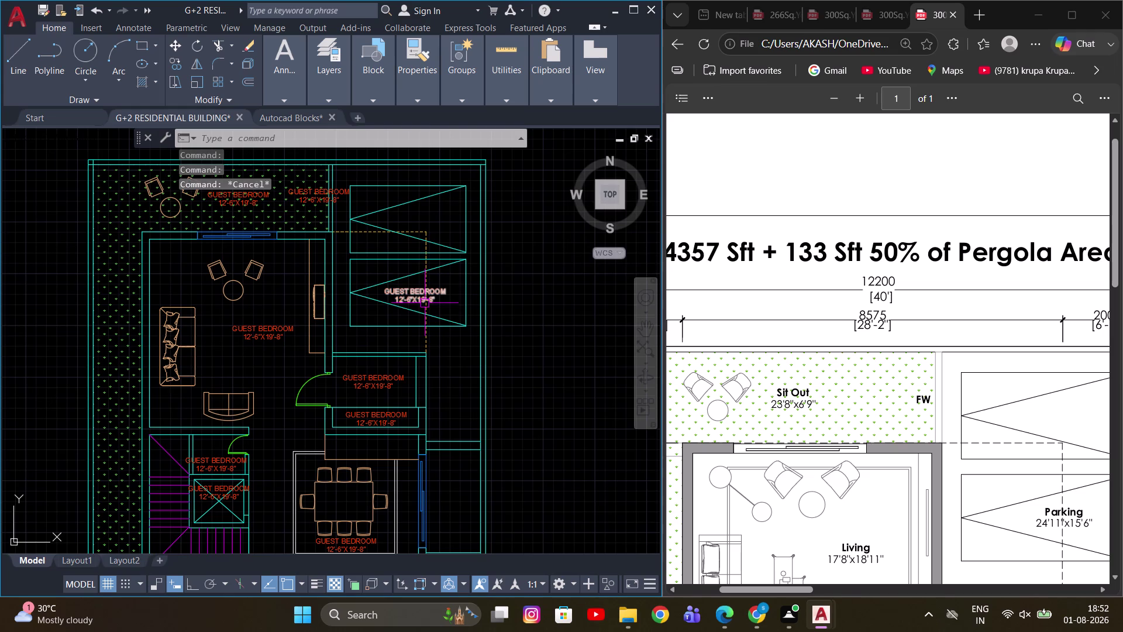
scroll(down, 3)
scroll(up, 3)
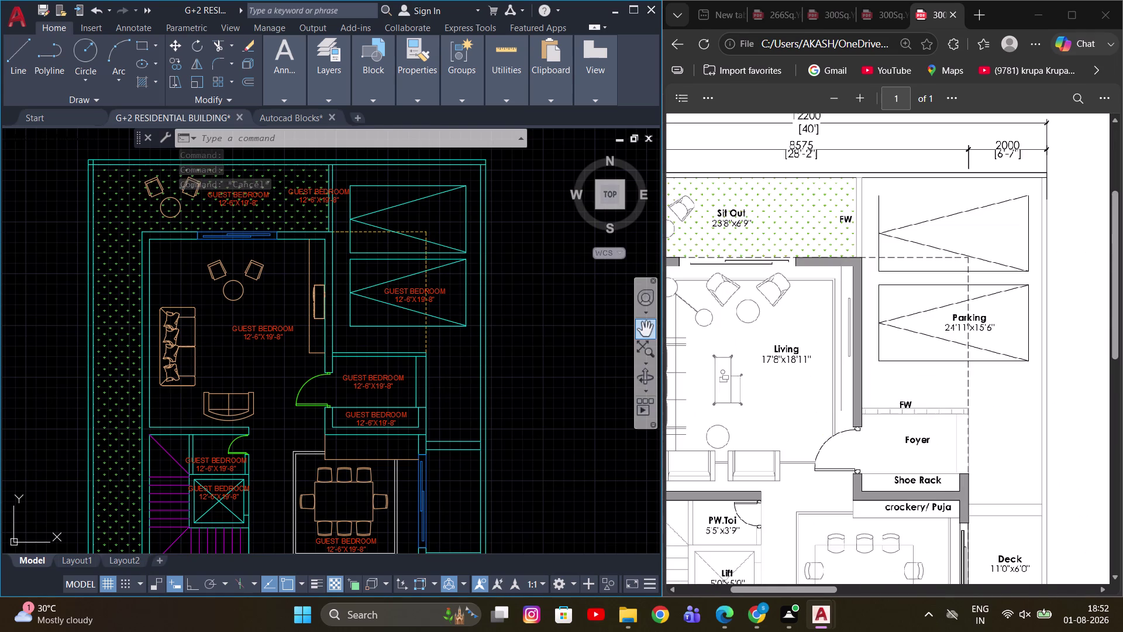
scroll(up, 3)
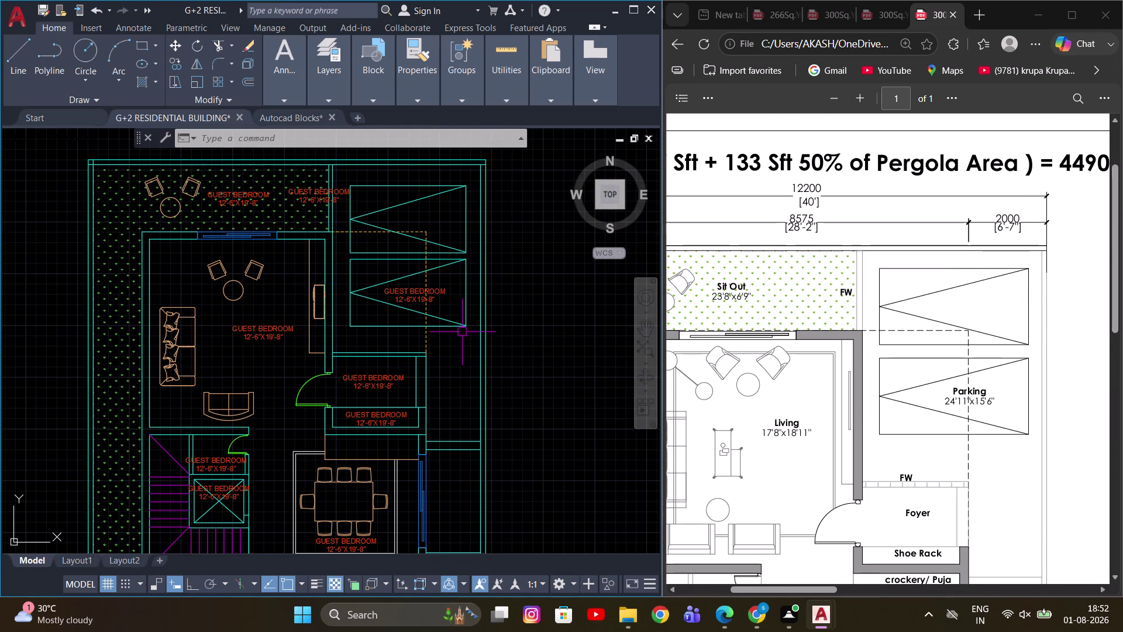
middle_drag(347, 290, 325, 304)
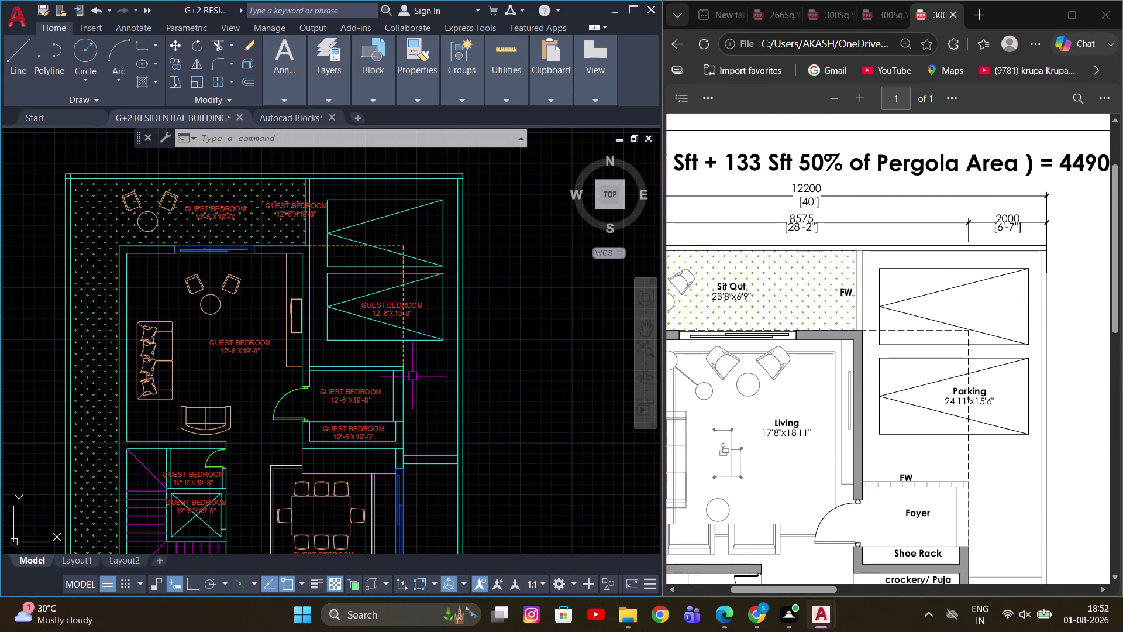
Start the DIST distance measurement with the DI alias.
key(f)
key(Escape)
key(d)
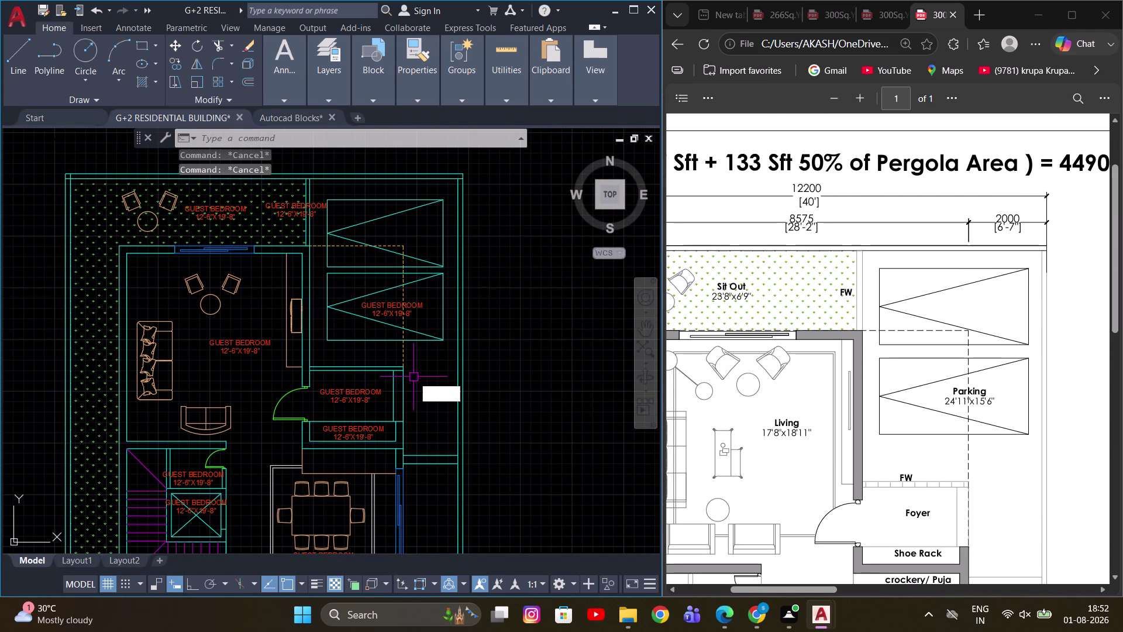
key(i)
key(space)
scroll(up, 3)
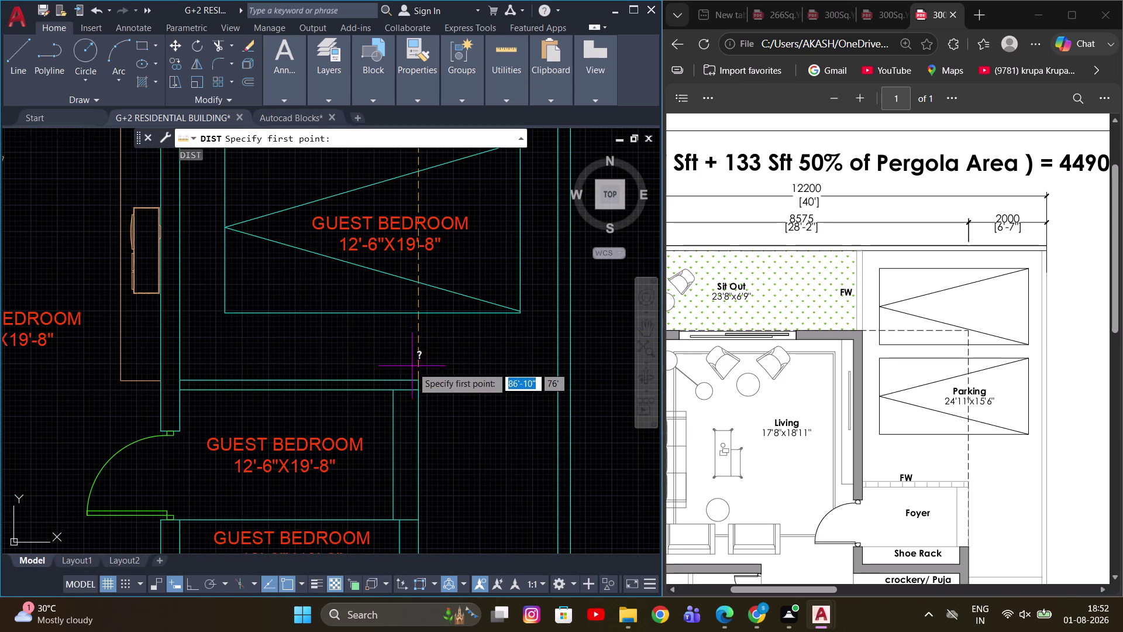
Pick the first measuring point and pan toward the parking wall.
click(420, 377)
scroll(down, 3)
scroll(up, 3)
middle_drag(431, 245, 431, 319)
scroll(down, 3)
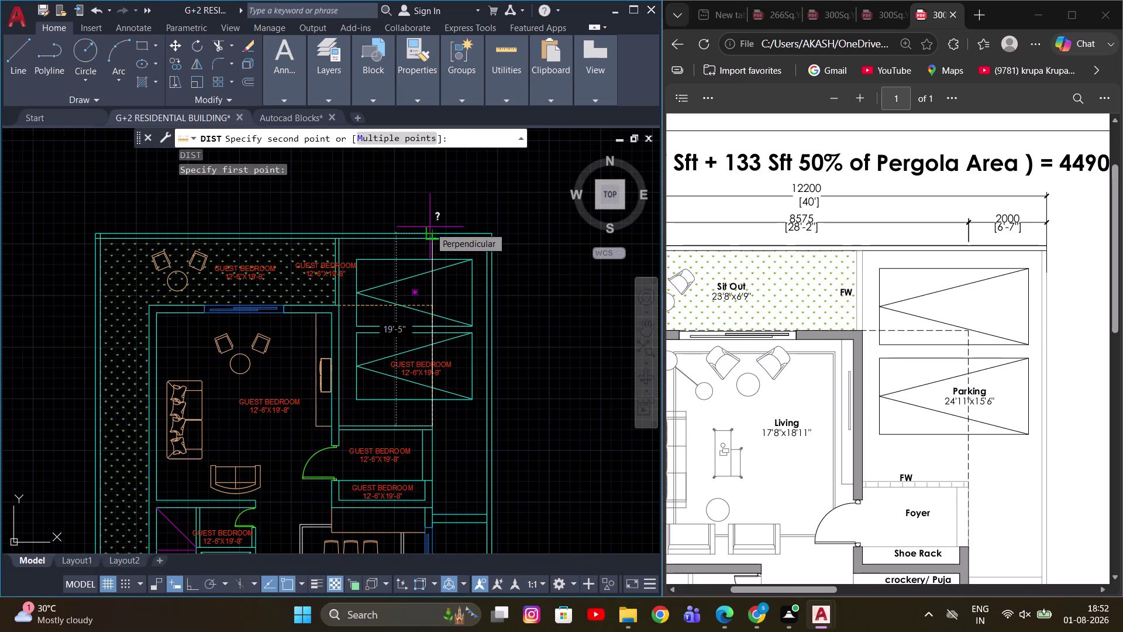
scroll(up, 3)
middle_drag(467, 366, 474, 285)
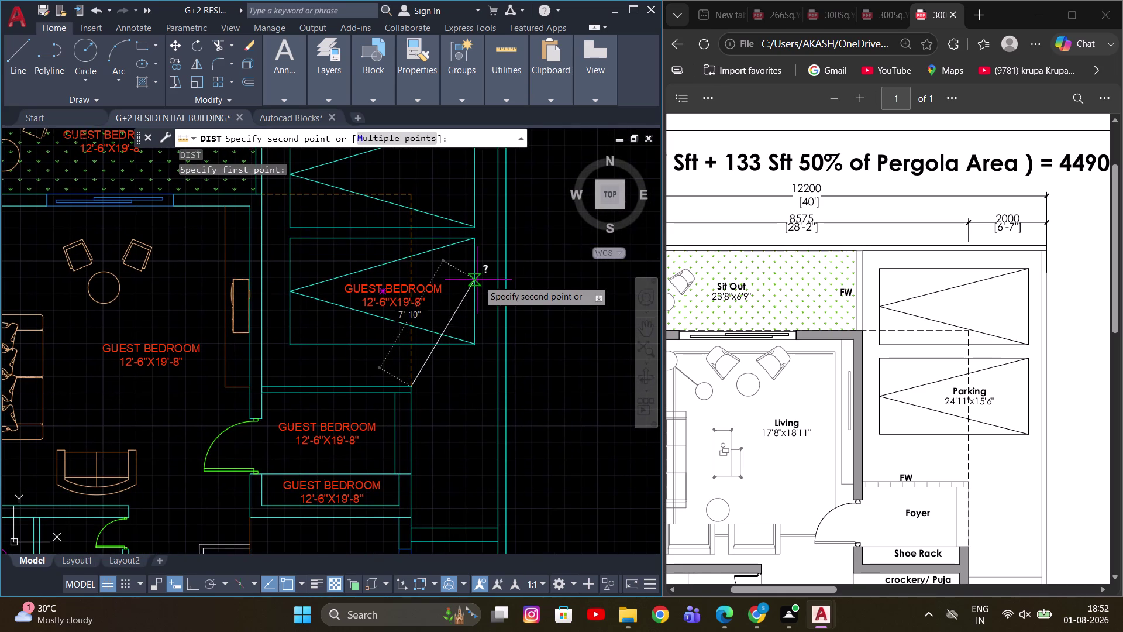
scroll(down, 3)
key(space)
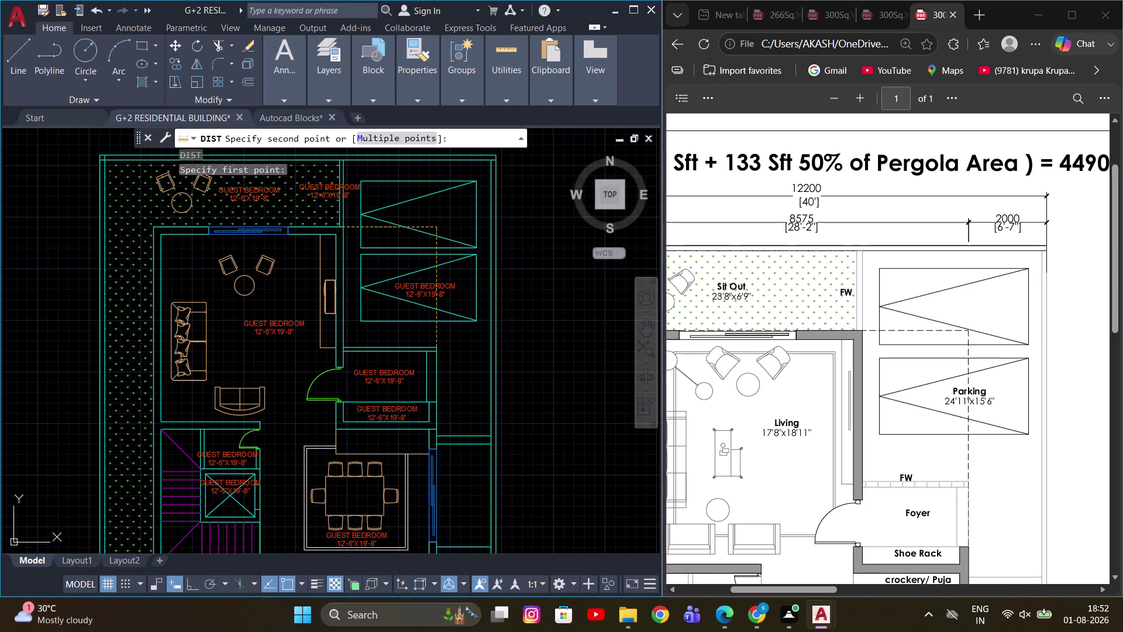
scroll(up, 3)
middle_drag(435, 332, 452, 379)
scroll(up, 3)
key(space)
Pick the parking wall corner to measure 13'-6", then cancel the measurement.
click(429, 405)
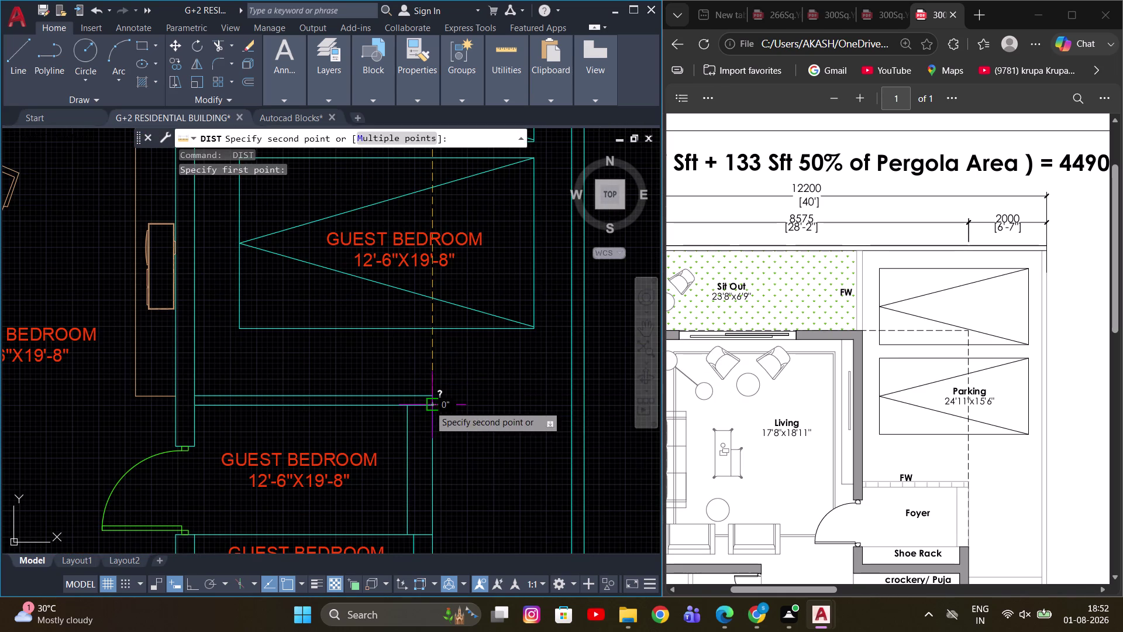
scroll(down, 3)
scroll(up, 3)
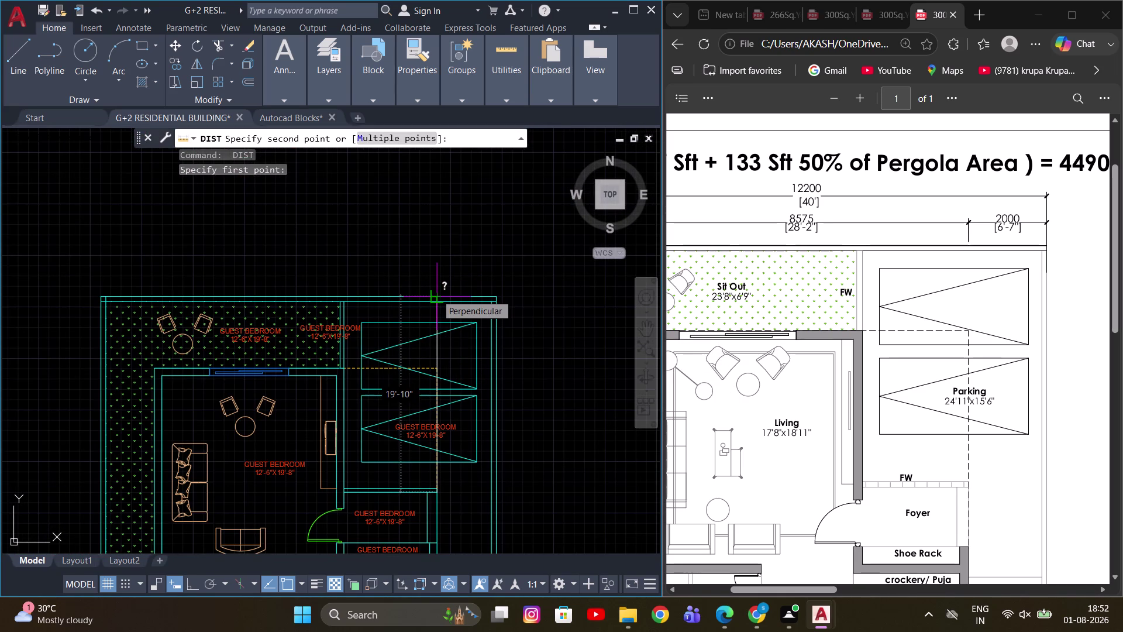
scroll(up, 3)
scroll(down, 3)
scroll(down, 3)
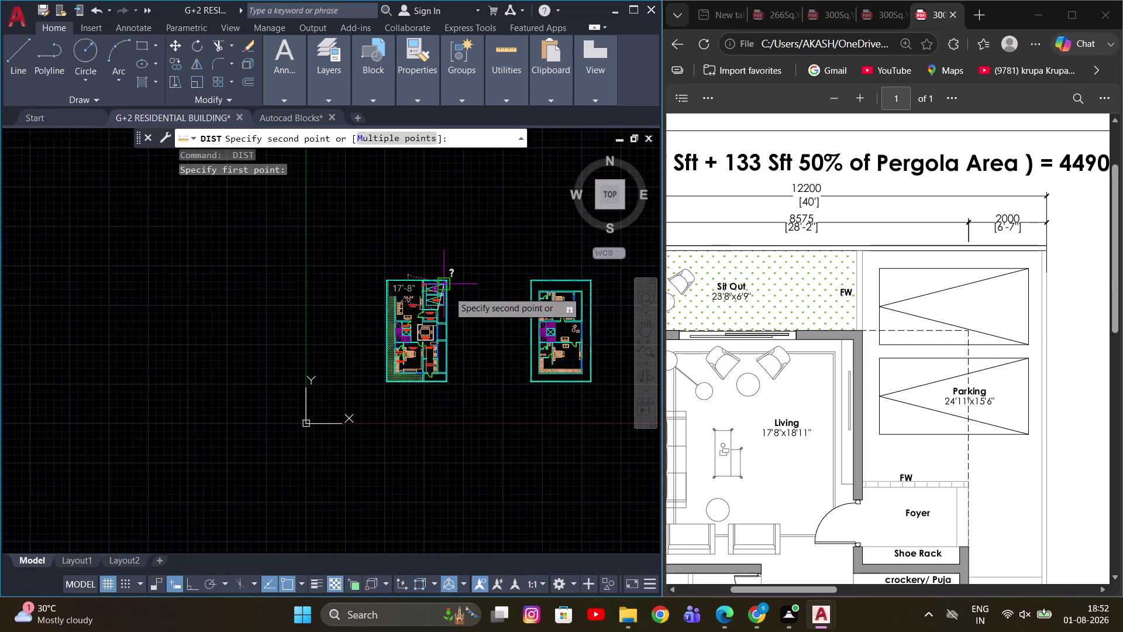
scroll(up, 3)
middle_drag(370, 272, 462, 436)
scroll(down, 3)
key(space)
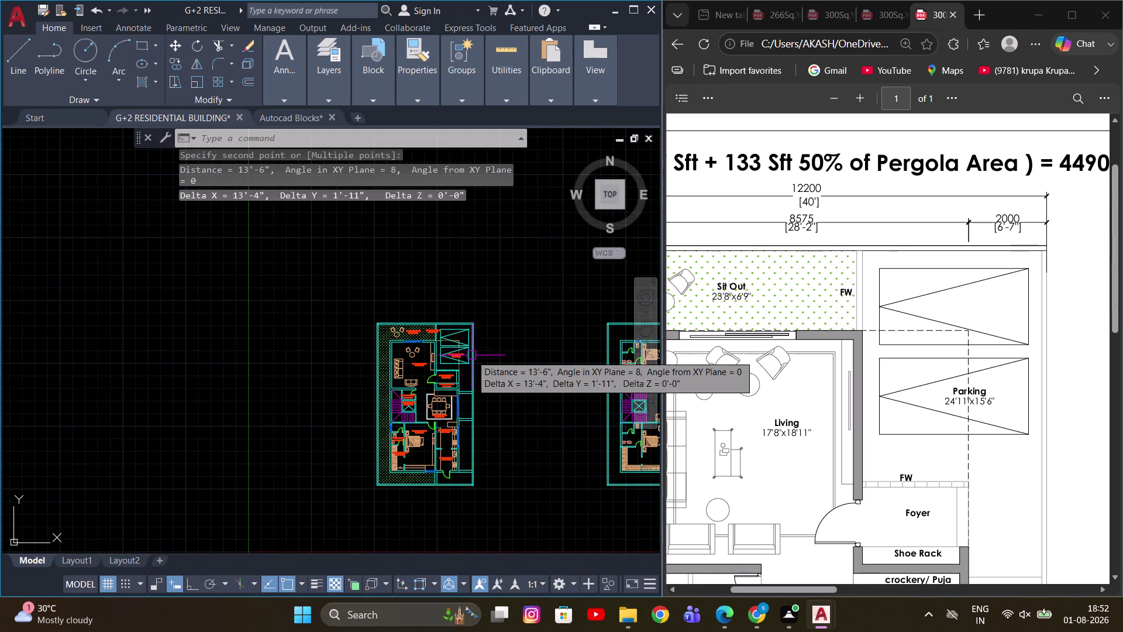
key(Escape)
Reframe the plan and open the Dimension Style Manager with the D alias.
scroll(down, 3)
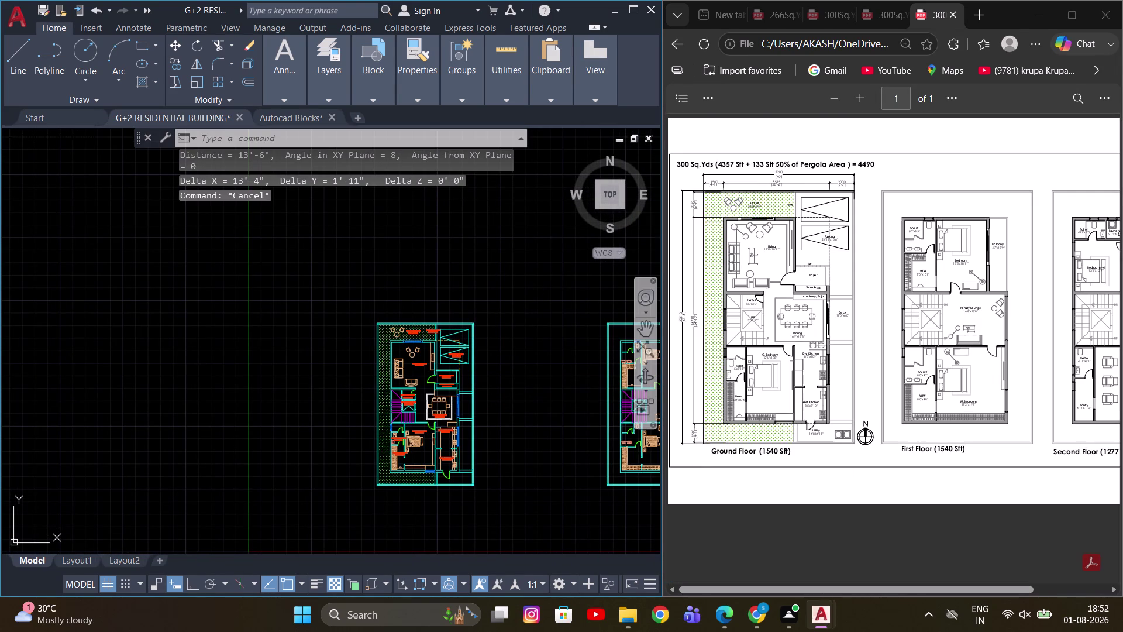
scroll(up, 3)
scroll(up, 3)
scroll(up, 3)
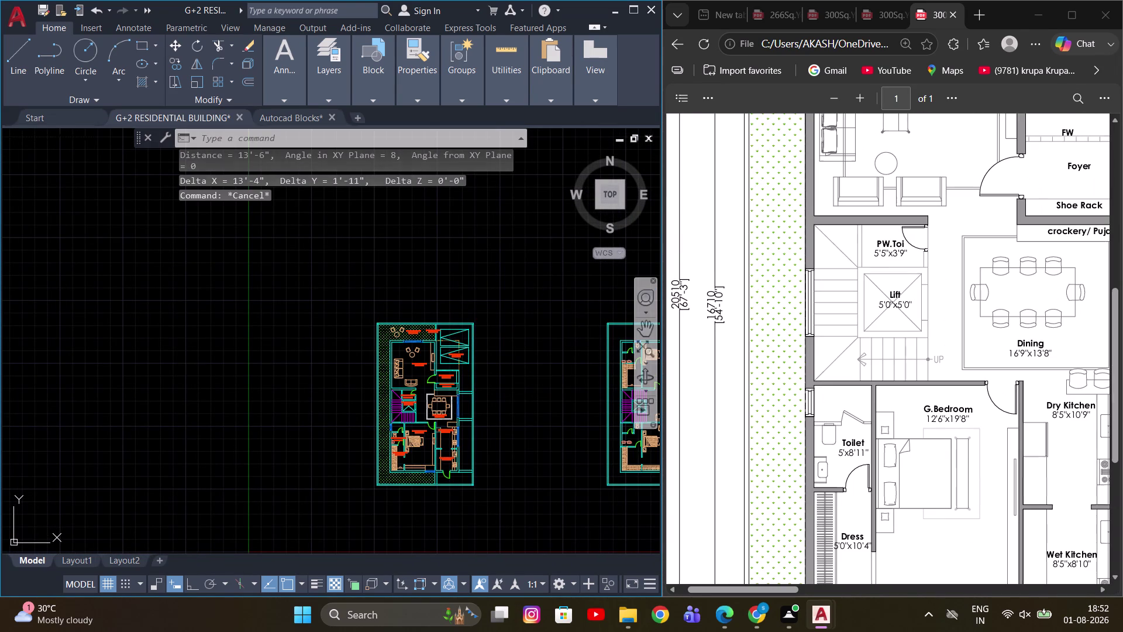
middle_drag(379, 325, 341, 298)
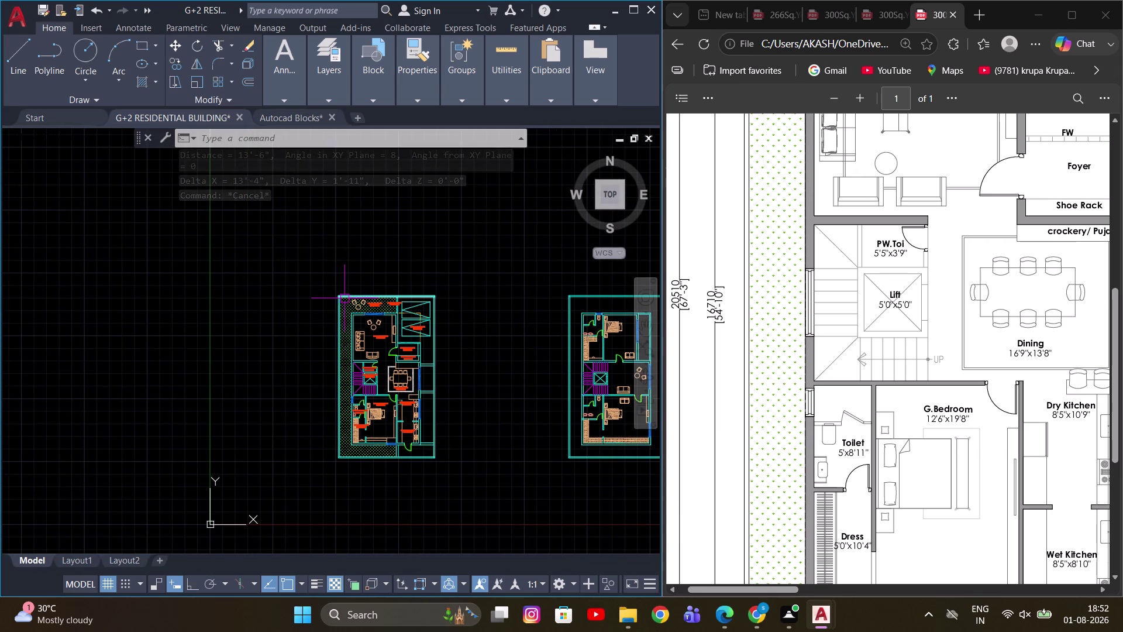
key(d)
key(space)
Set the Standard style's primary units to Engineering with 0'-0.0" precision.
click(494, 278)
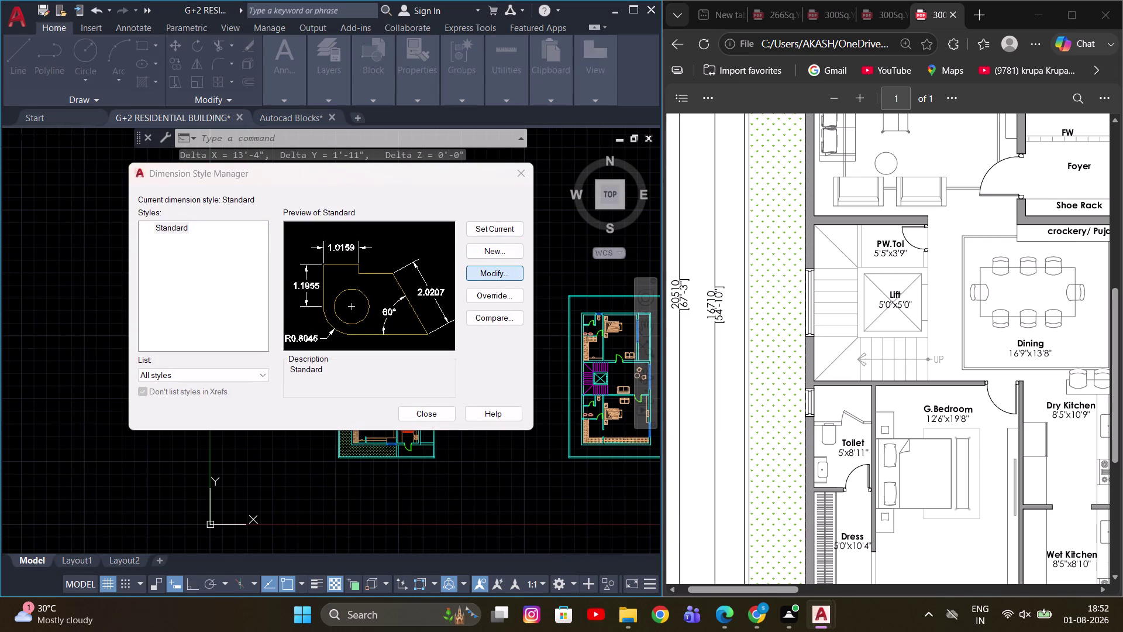
click(701, 172)
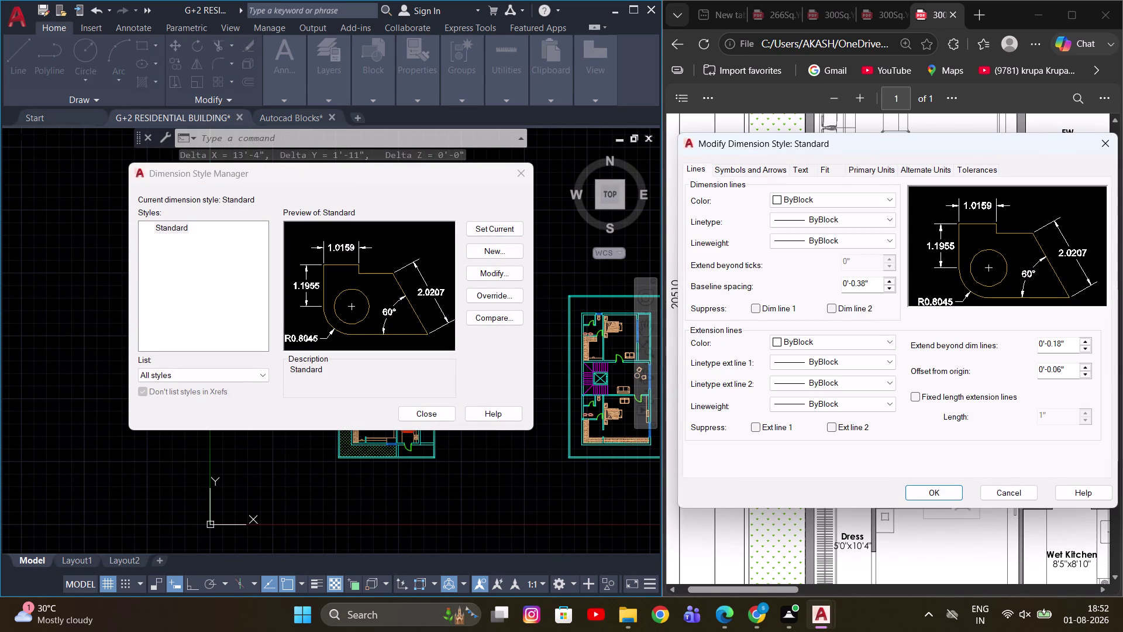
click(847, 170)
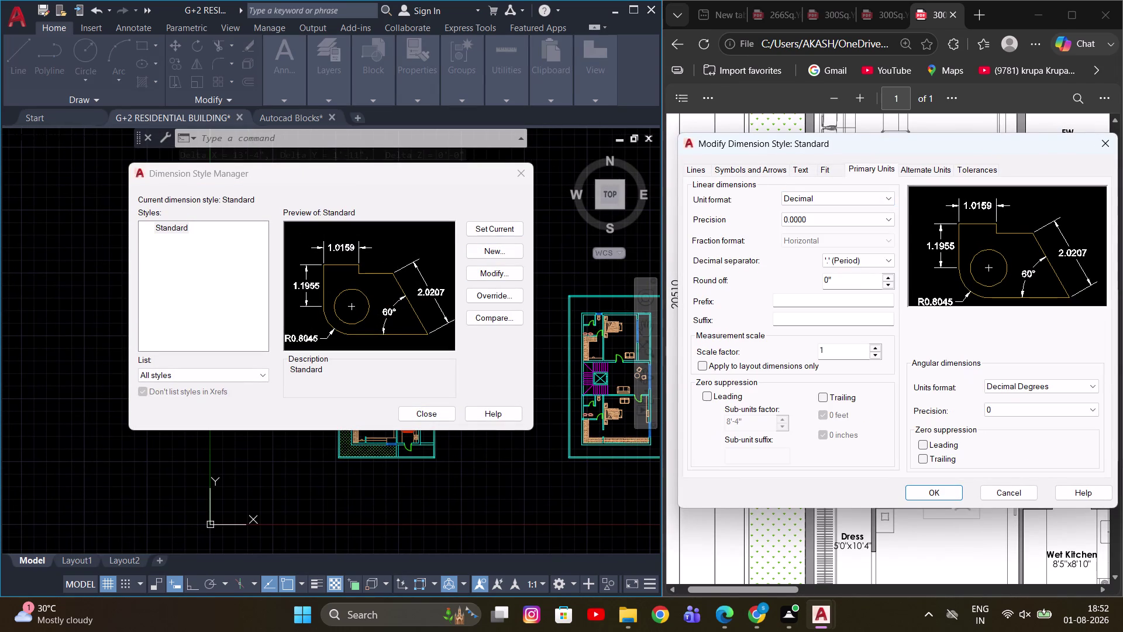
click(813, 218)
double_click(808, 197)
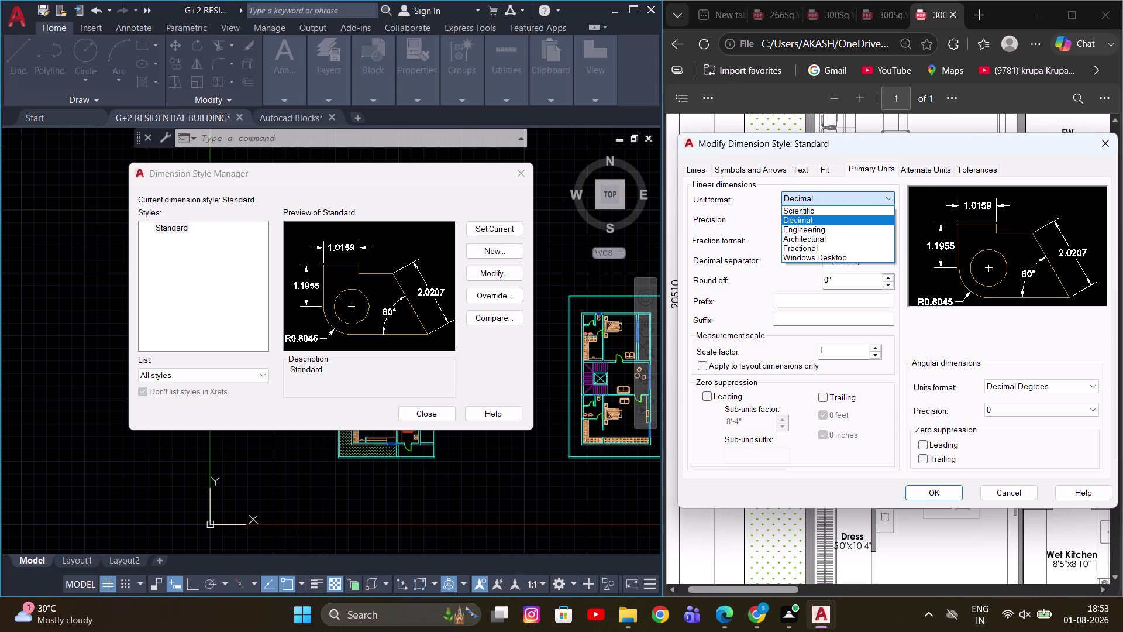
click(813, 230)
click(817, 218)
click(805, 239)
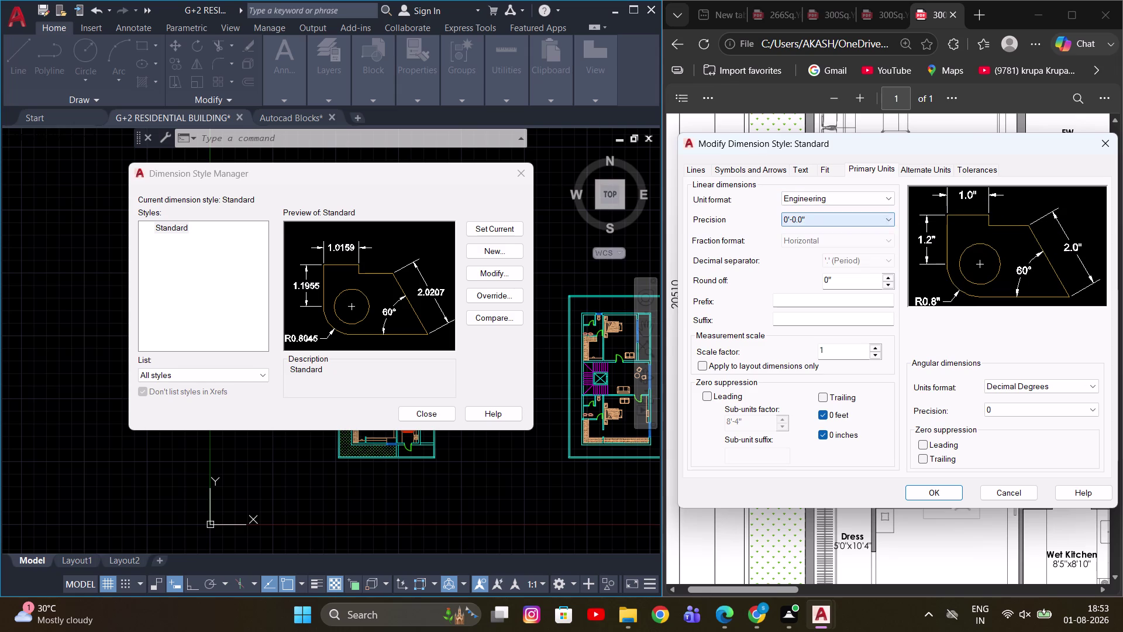
Set the dimension text height to 6".
click(765, 166)
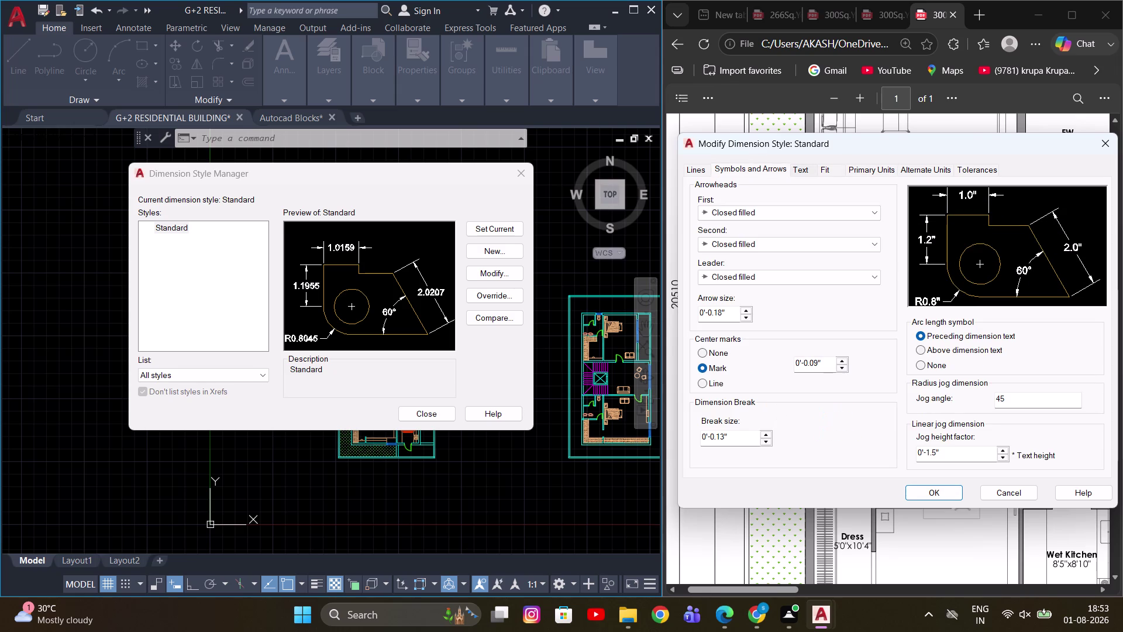
click(805, 172)
drag(873, 276, 817, 291)
key(6)
key(Return)
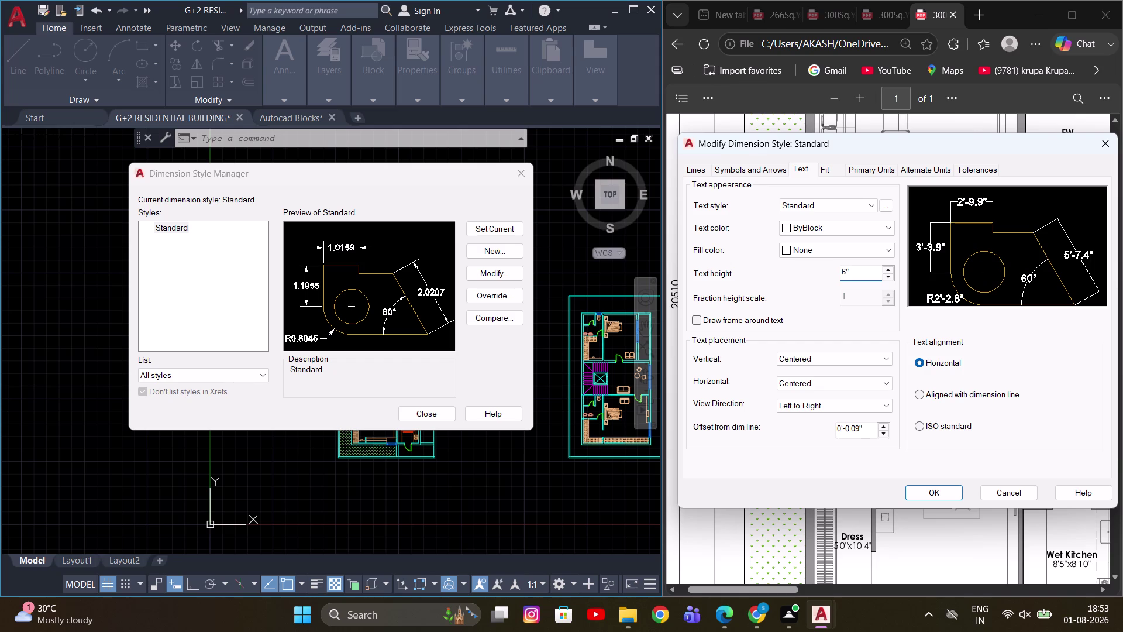
Use 3" Architectural tick arrowheads, apply the changes and close the manager.
click(756, 171)
drag(732, 313, 715, 314)
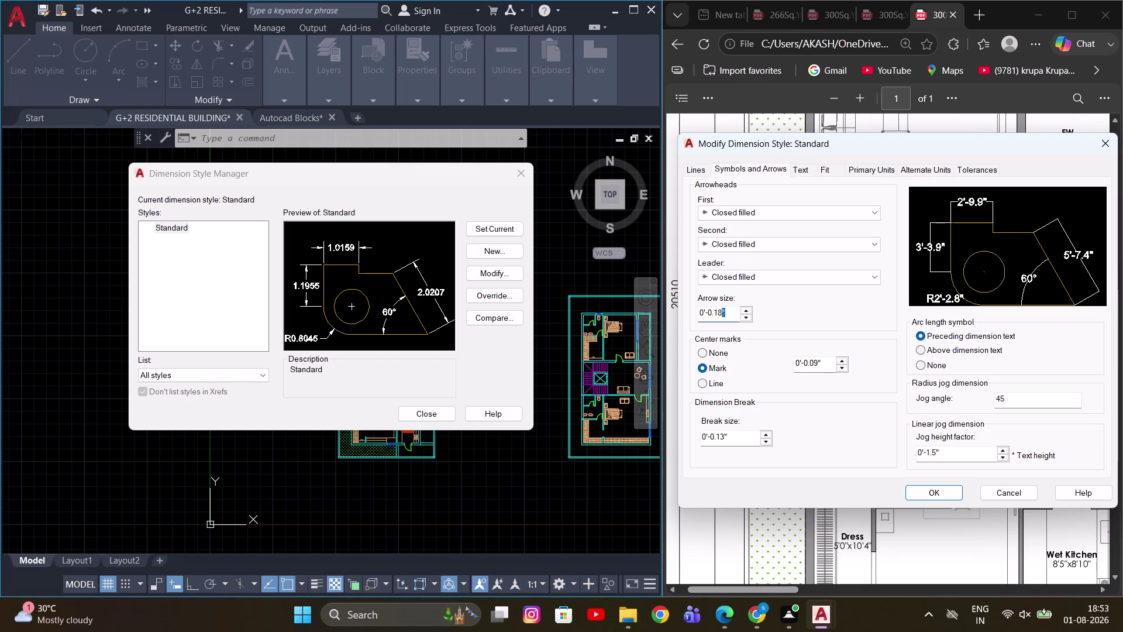
drag(715, 313, 625, 339)
key(3)
key(Return)
click(778, 211)
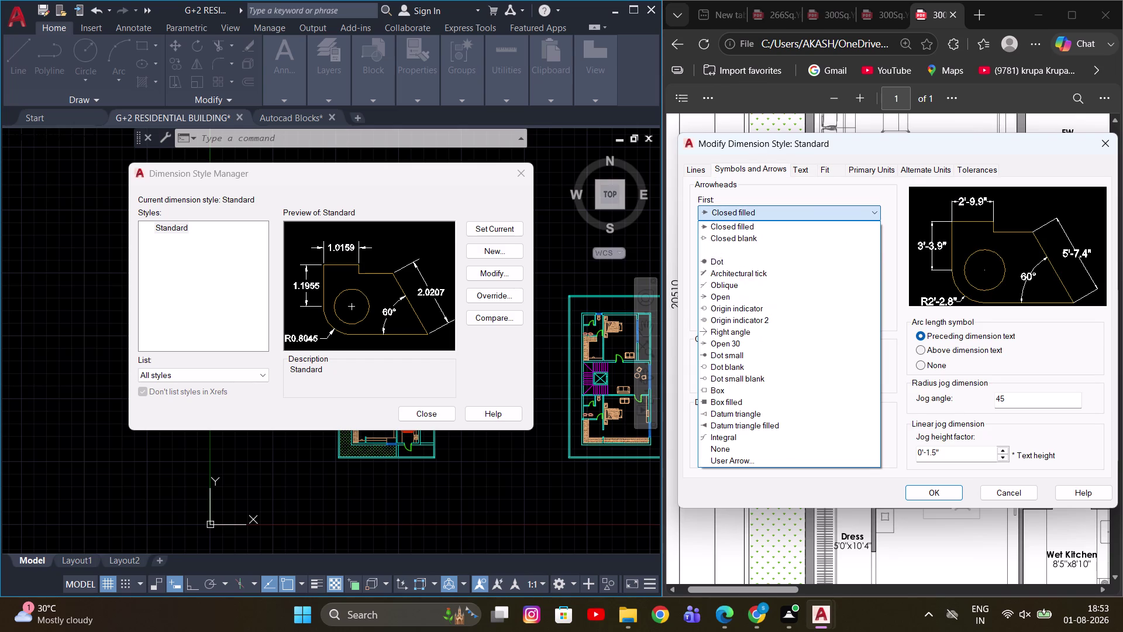
click(752, 275)
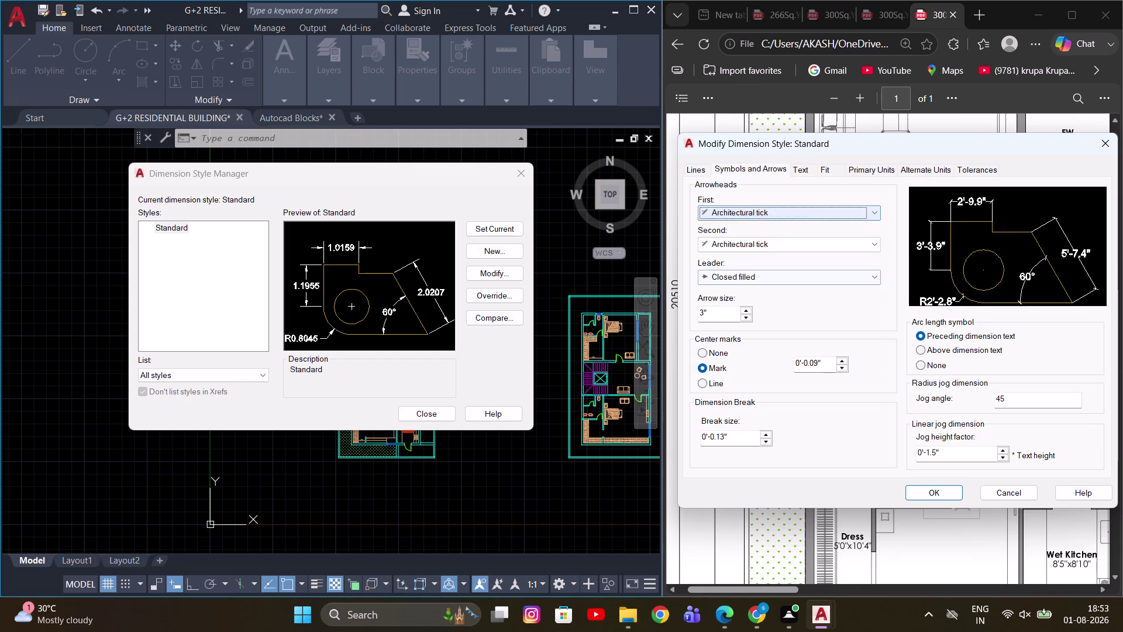
double_click(494, 231)
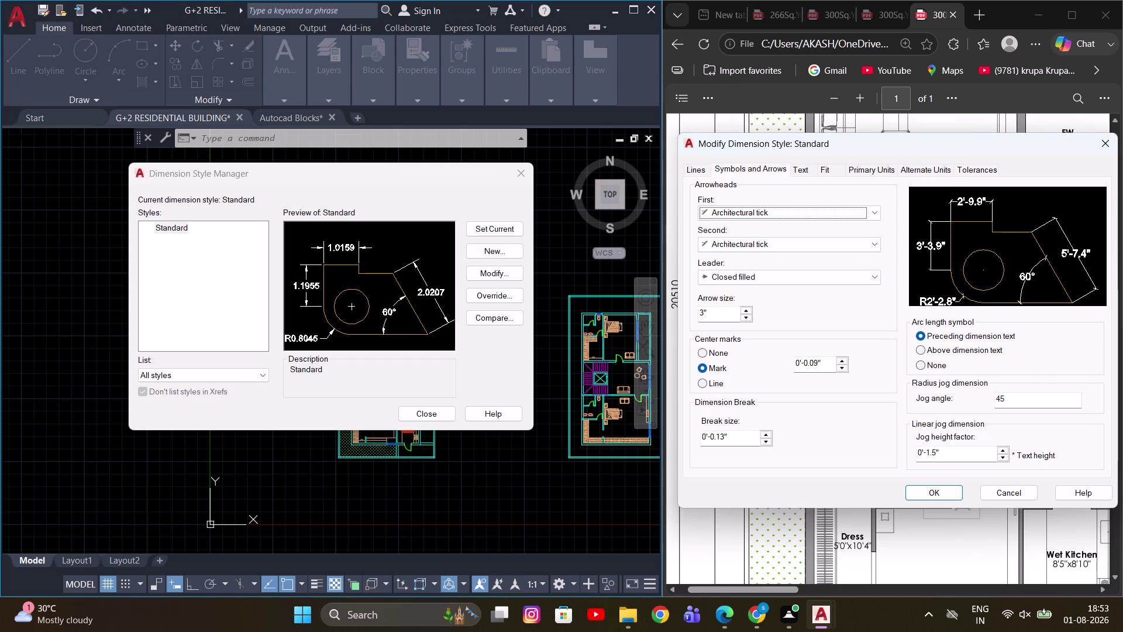
click(933, 494)
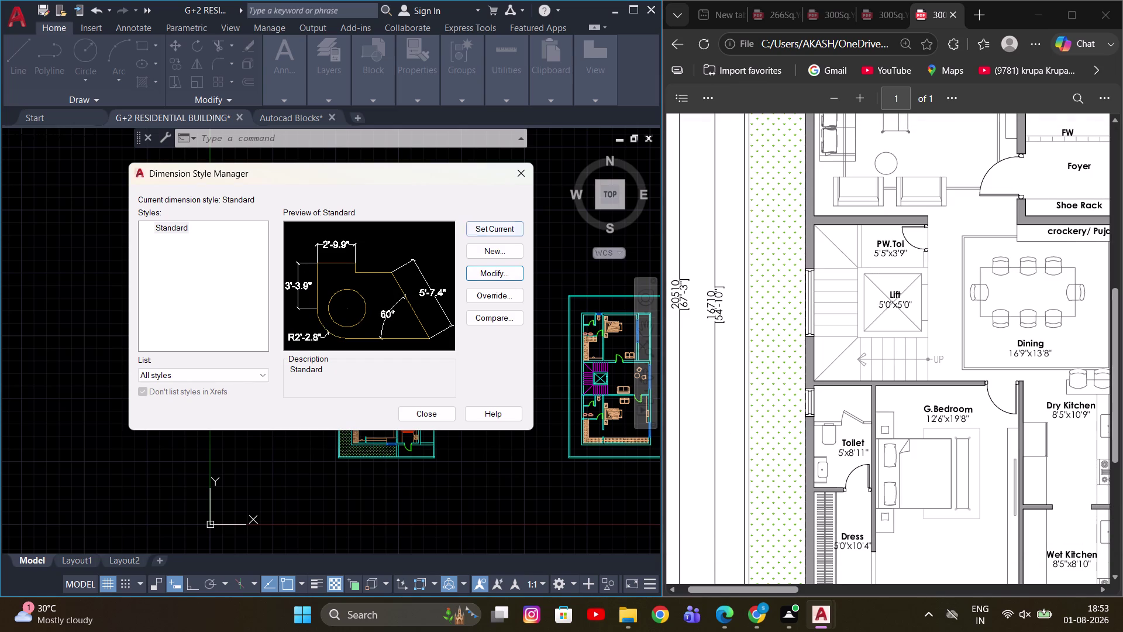
click(477, 224)
click(424, 414)
scroll(down, 3)
scroll(up, 3)
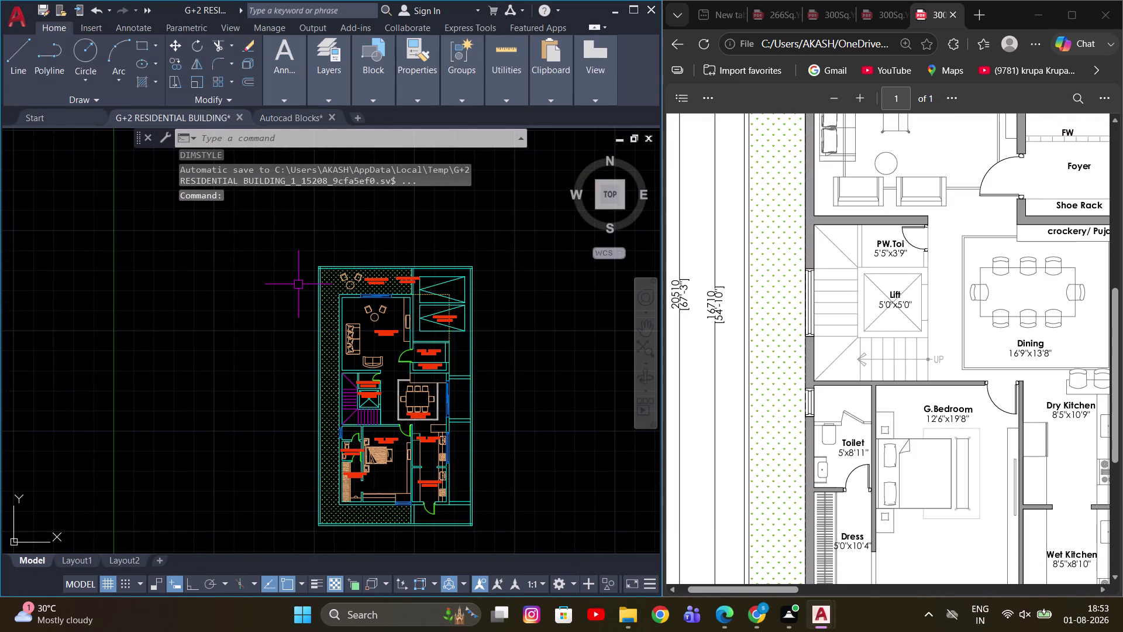
Create a new layer named DM in the Layer Properties Manager.
middle_drag(308, 261, 276, 370)
middle_drag(298, 307, 303, 272)
click(334, 95)
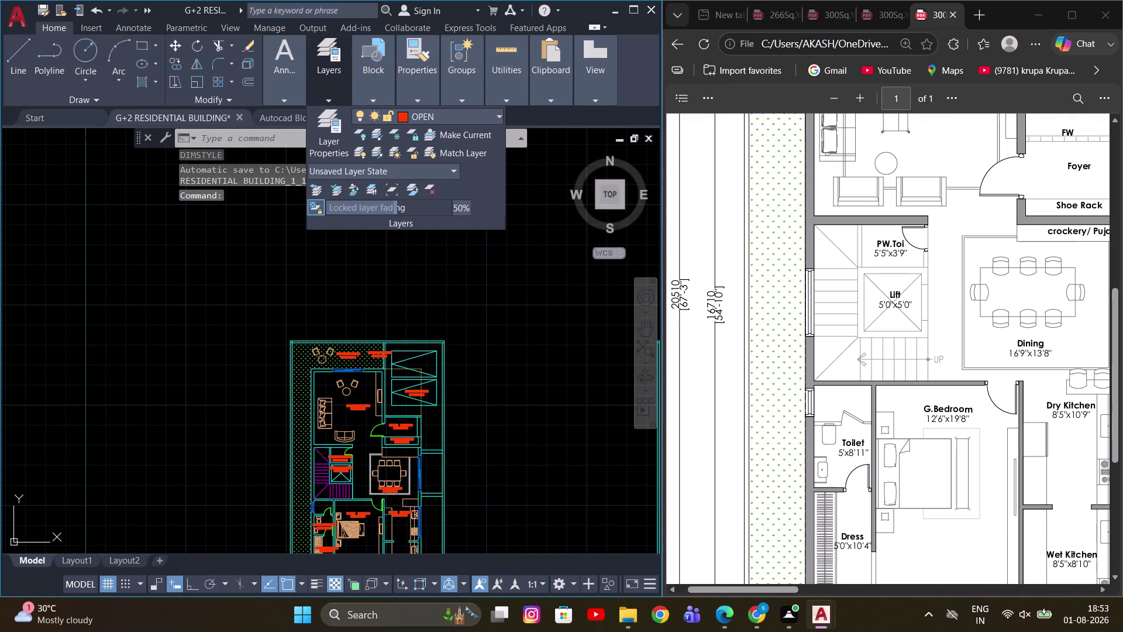
click(338, 129)
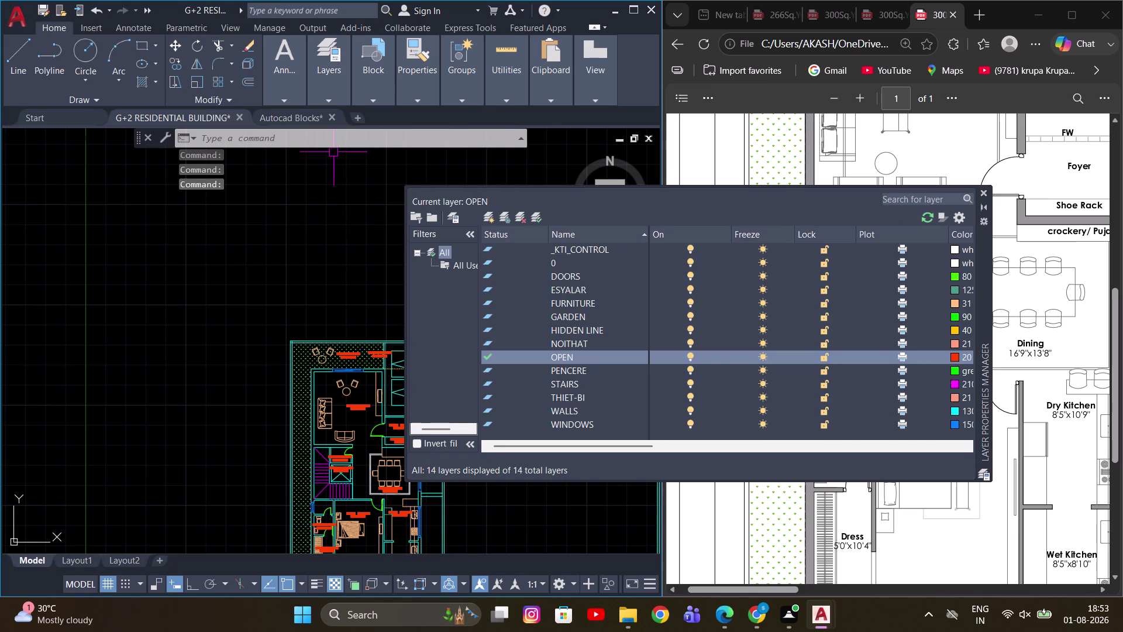
click(492, 226)
click(489, 214)
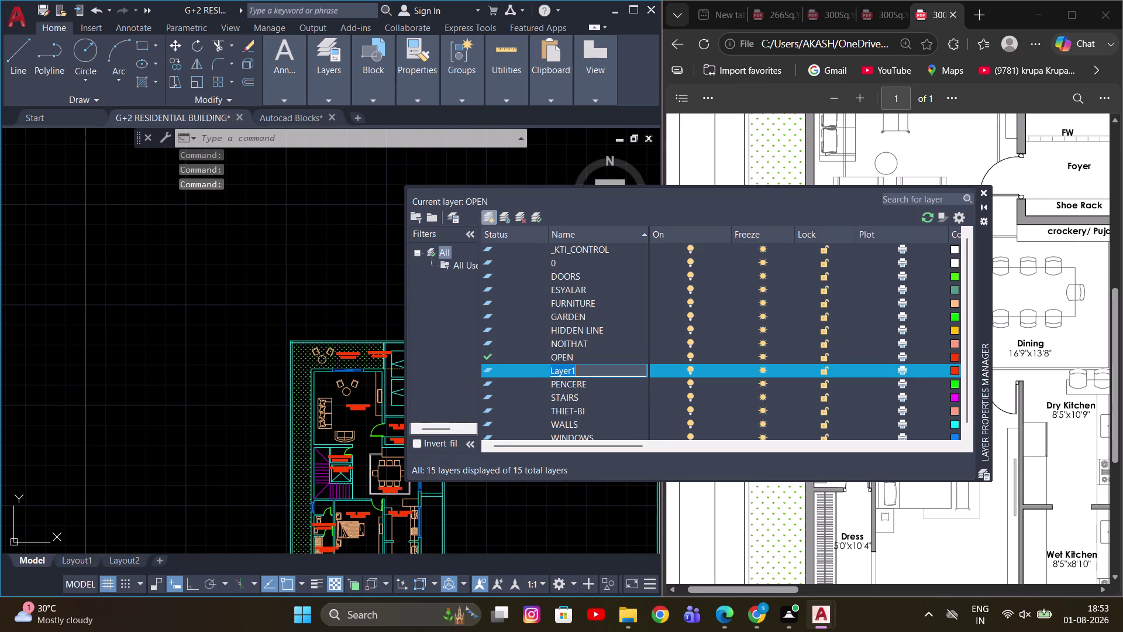
text(DM)
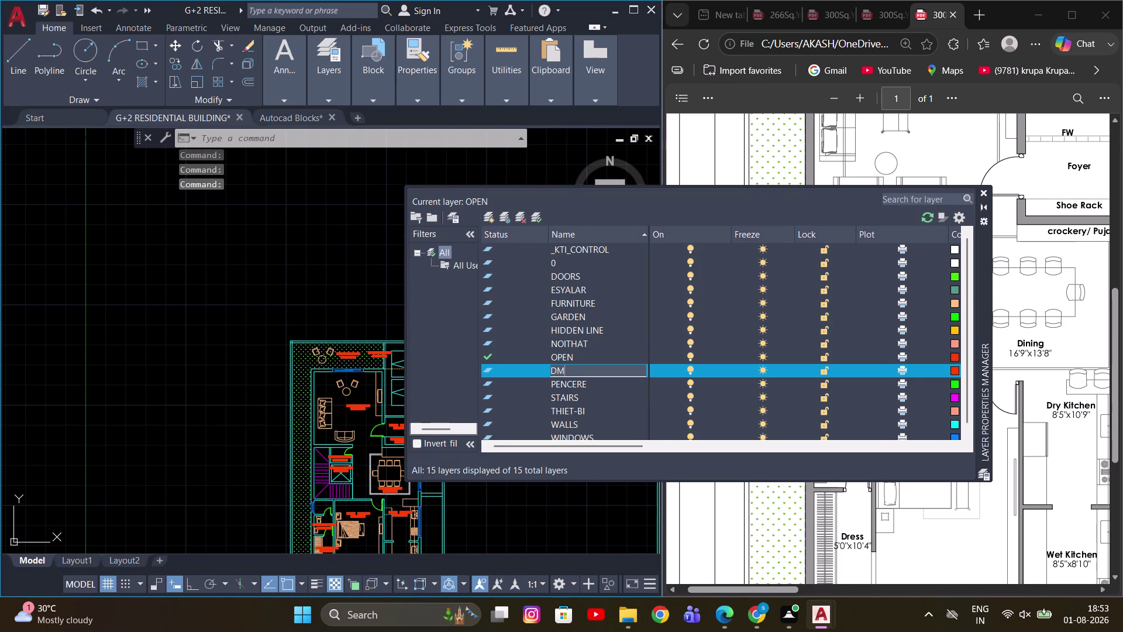
Give the DM layer a 0.05 mm lineweight, make it current, and close the manager.
scroll(down, 3)
drag(640, 442, 799, 453)
click(869, 355)
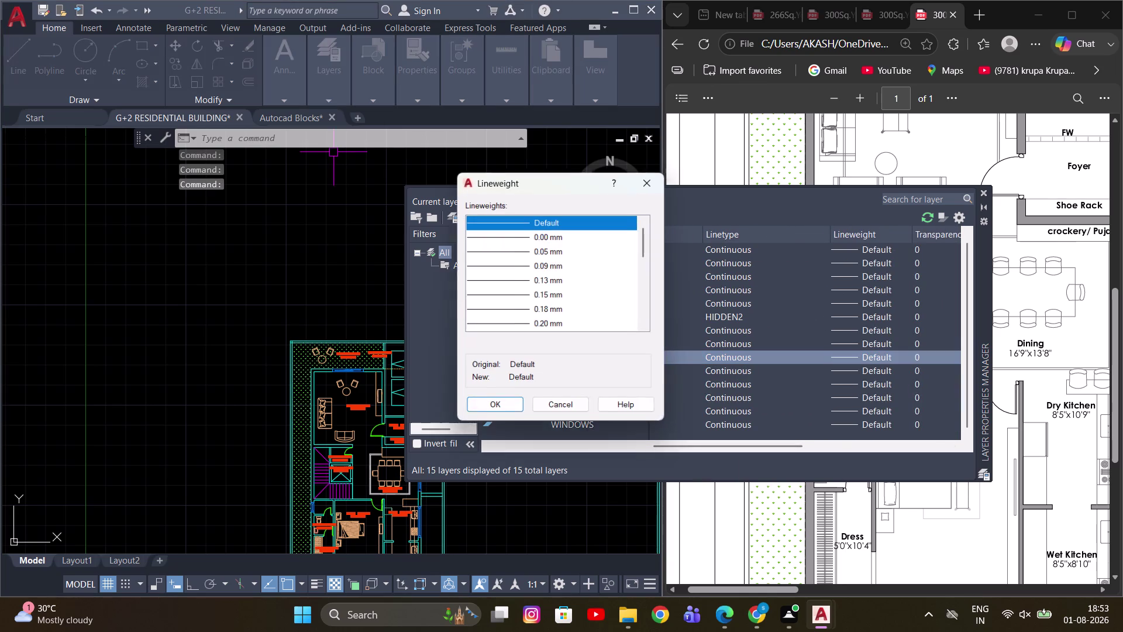
click(556, 253)
click(494, 408)
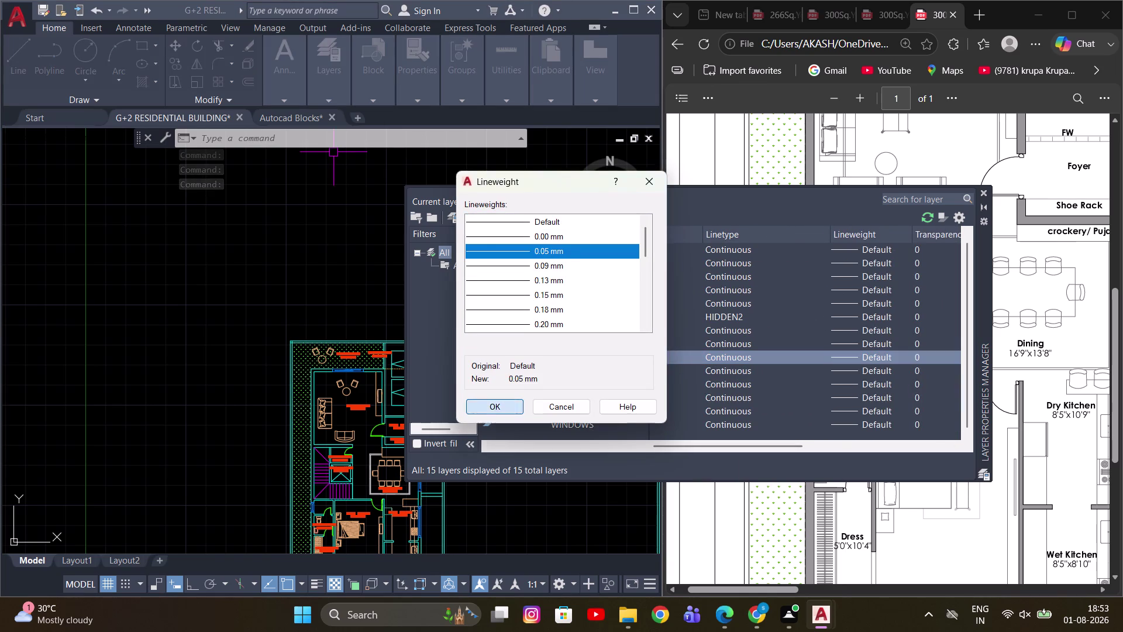
click(537, 221)
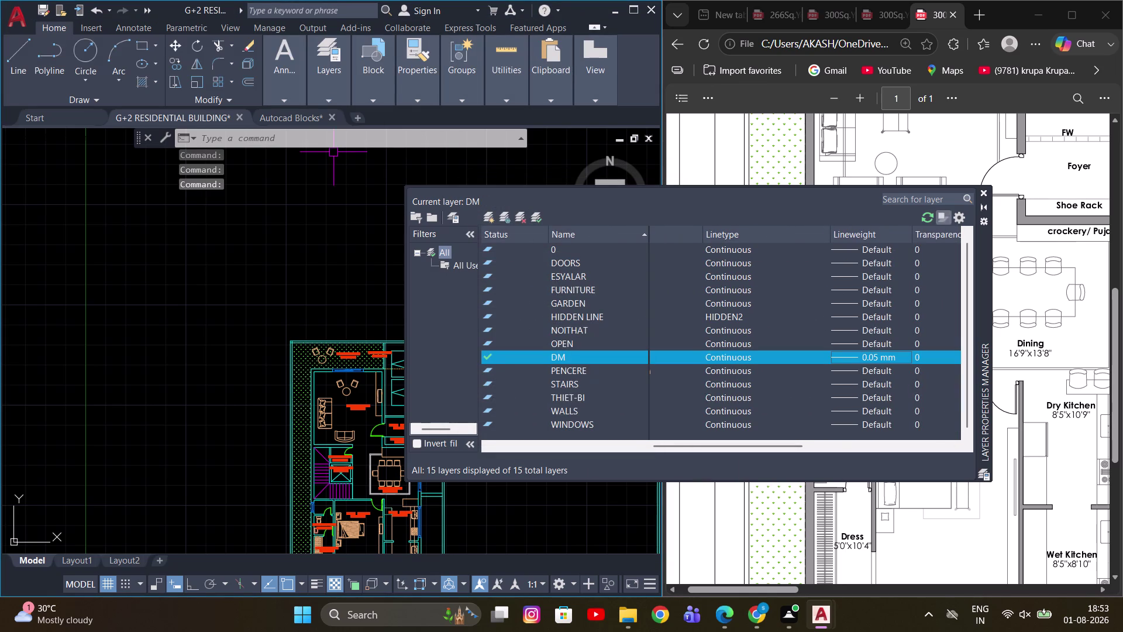
click(979, 187)
middle_drag(281, 365, 342, 295)
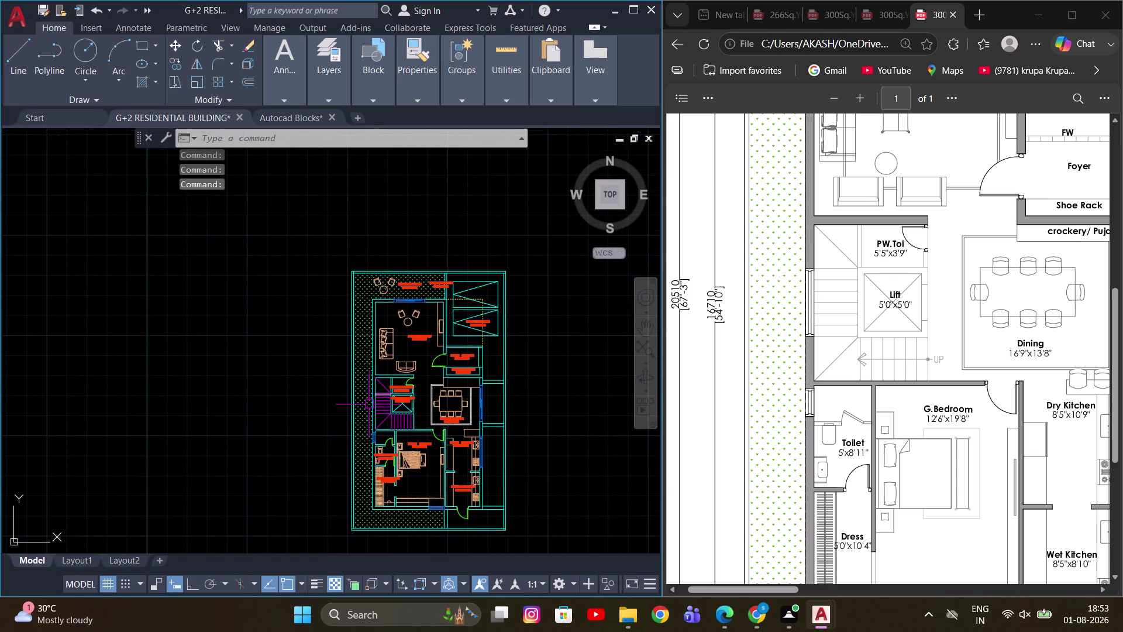
Start a linear dimension from the plot's bottom-left corner.
middle_drag(365, 402, 364, 351)
scroll(up, 3)
scroll(down, 3)
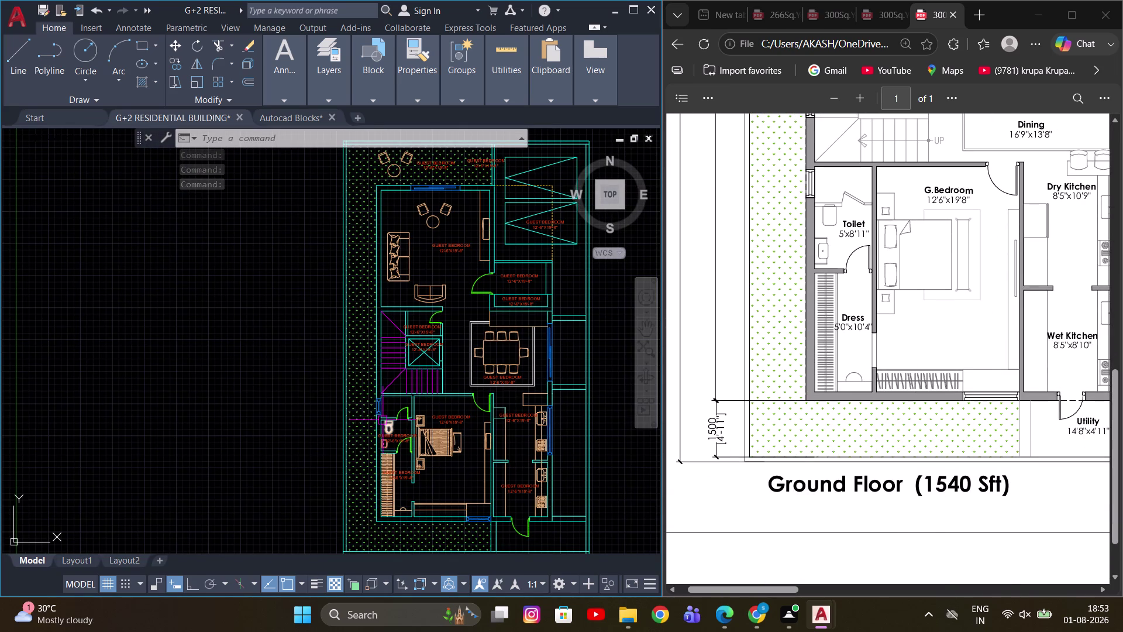
key(d)
key(l)
text(I)
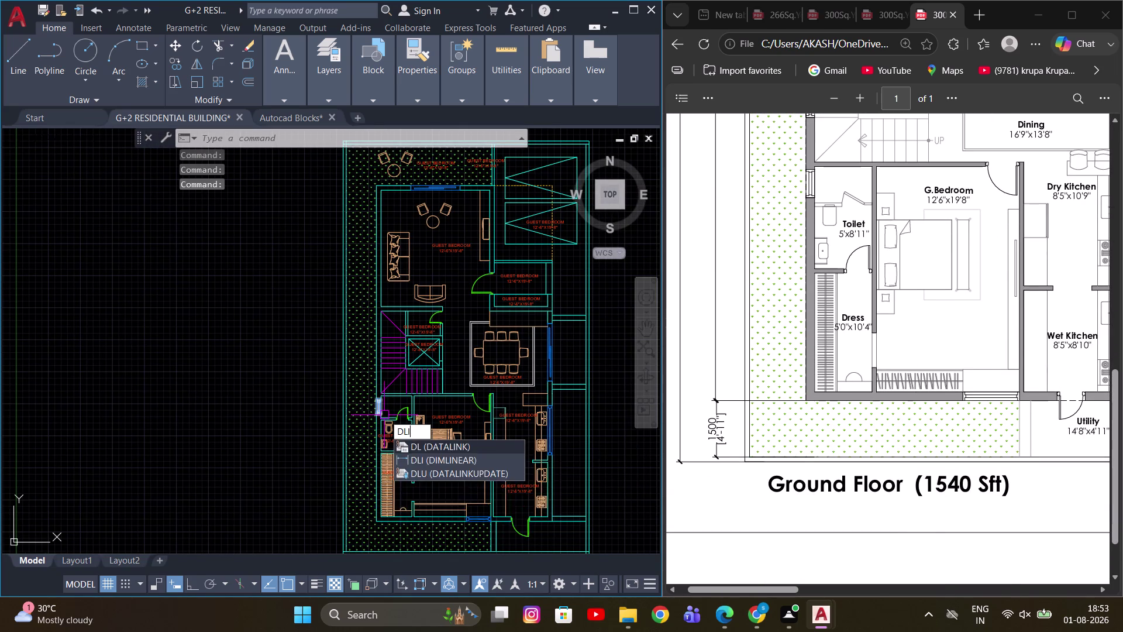
key(space)
scroll(up, 3)
scroll(down, 3)
scroll(up, 3)
middle_drag(391, 474, 419, 369)
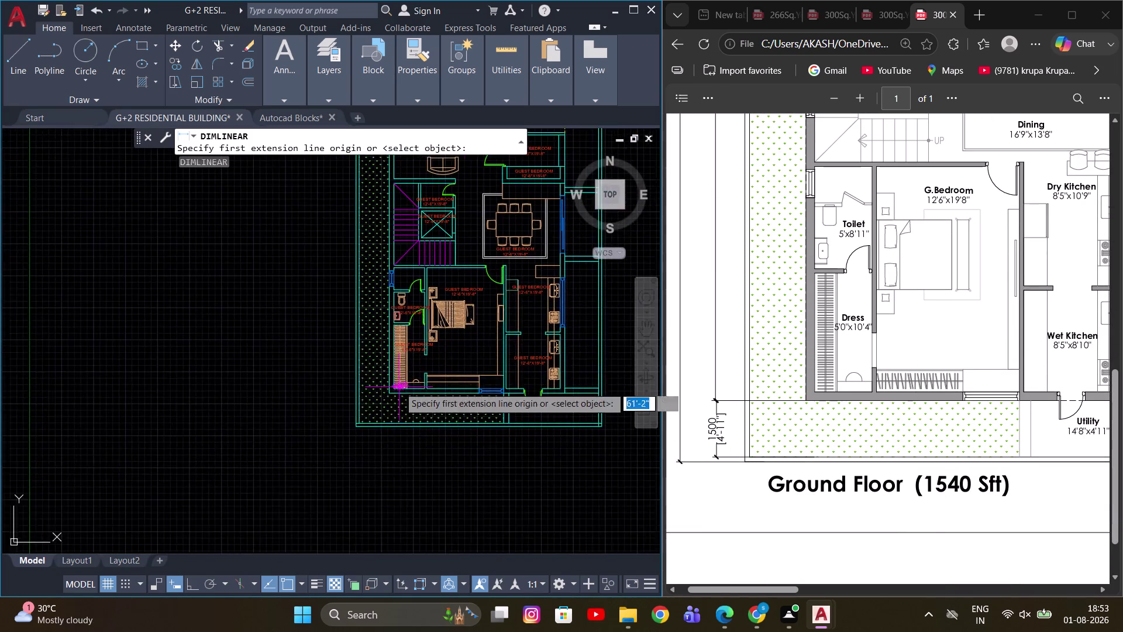
scroll(up, 3)
click(308, 446)
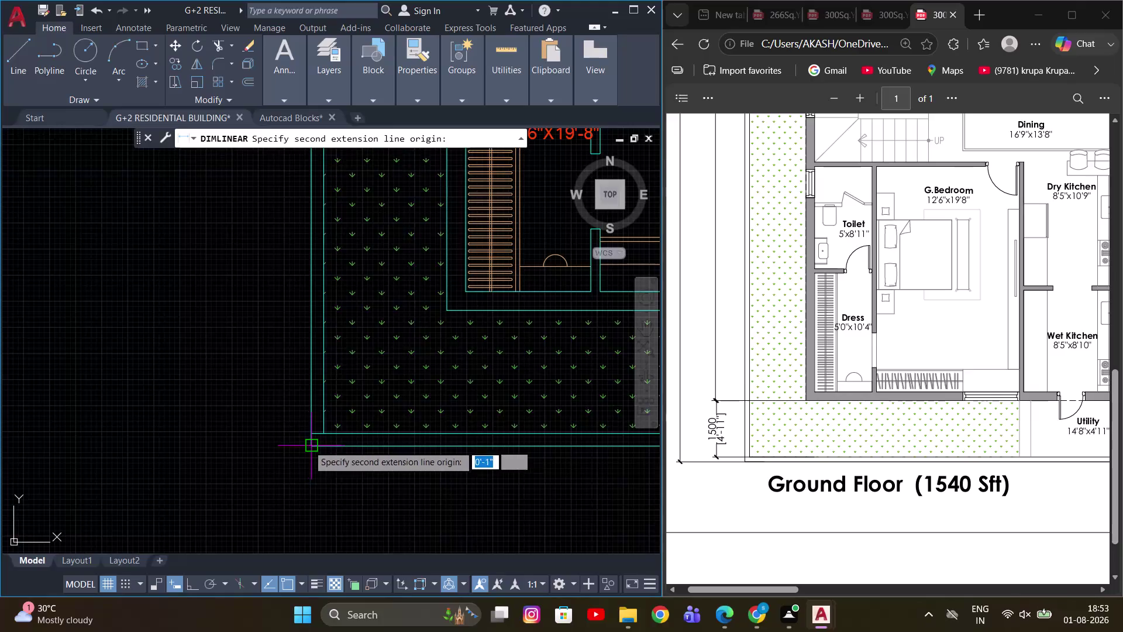
Pan up the plot edge and place the 67'-3" dimension left of the plan.
scroll(down, 3)
scroll(up, 3)
middle_drag(360, 451, 382, 338)
scroll(up, 3)
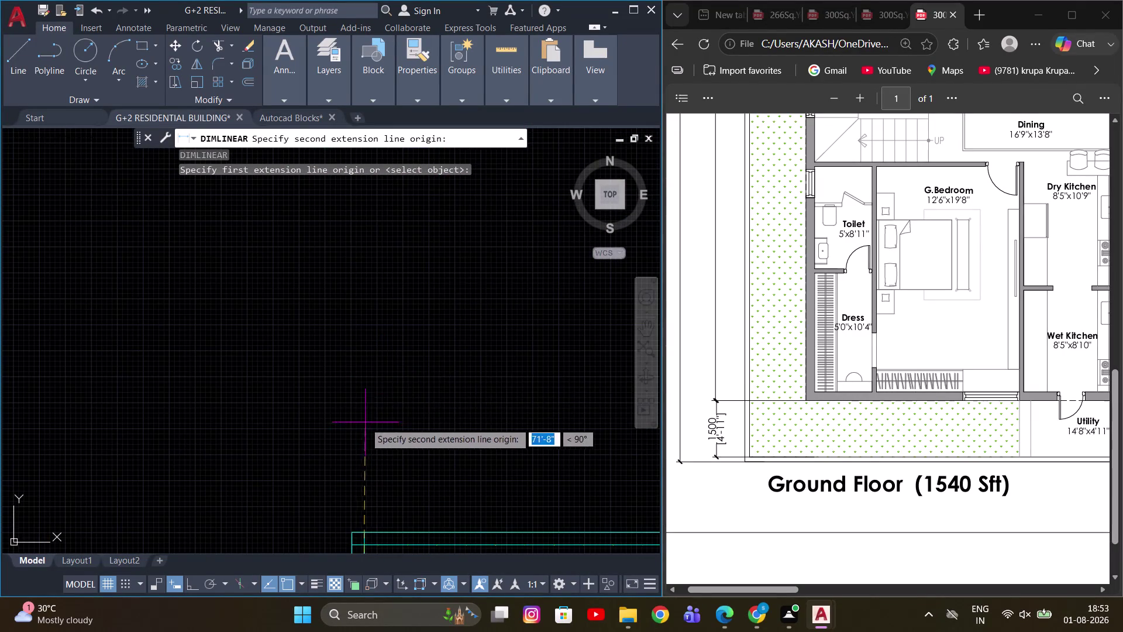
middle_drag(361, 400, 382, 324)
drag(371, 455, 372, 436)
scroll(down, 3)
middle_drag(348, 461, 340, 376)
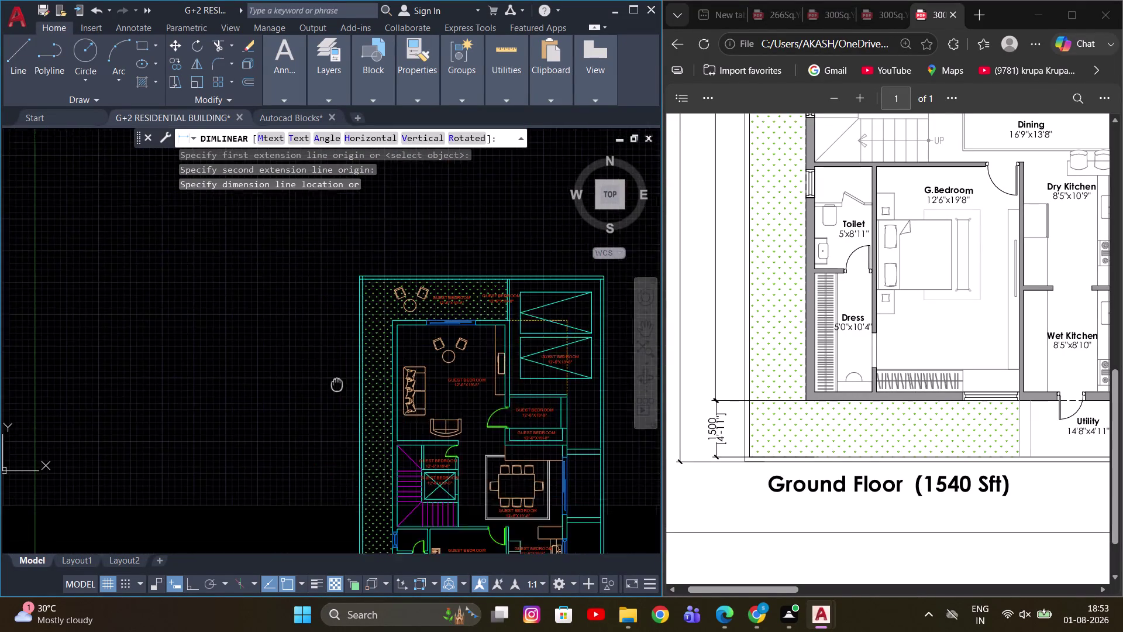
middle_drag(339, 375, 362, 305)
scroll(up, 3)
middle_drag(349, 398, 389, 317)
scroll(up, 3)
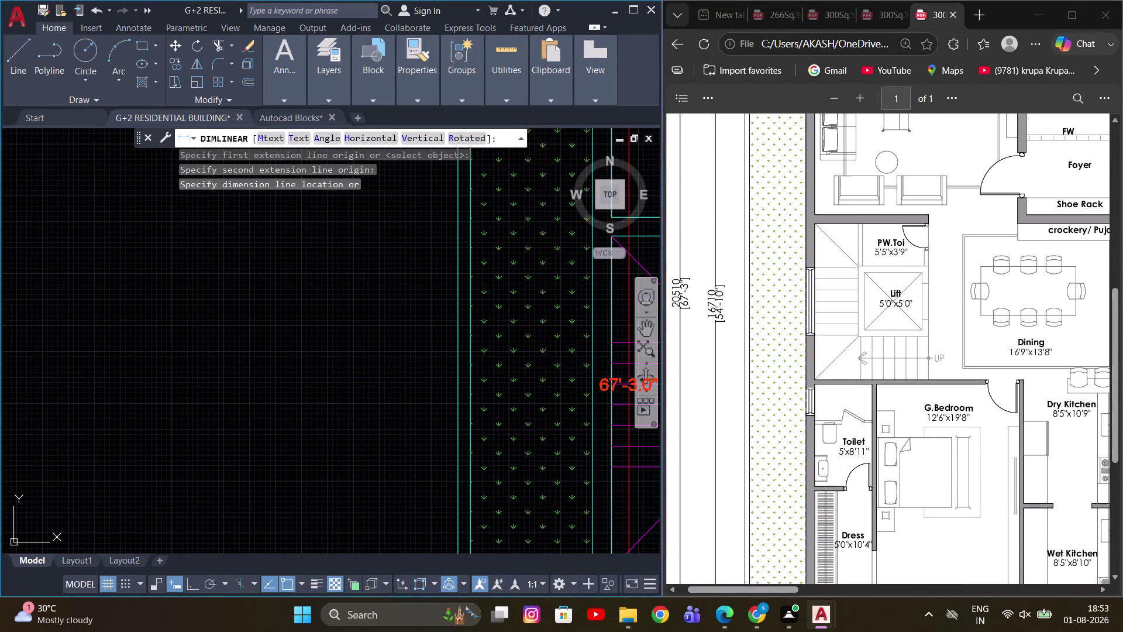
scroll(down, 3)
click(327, 318)
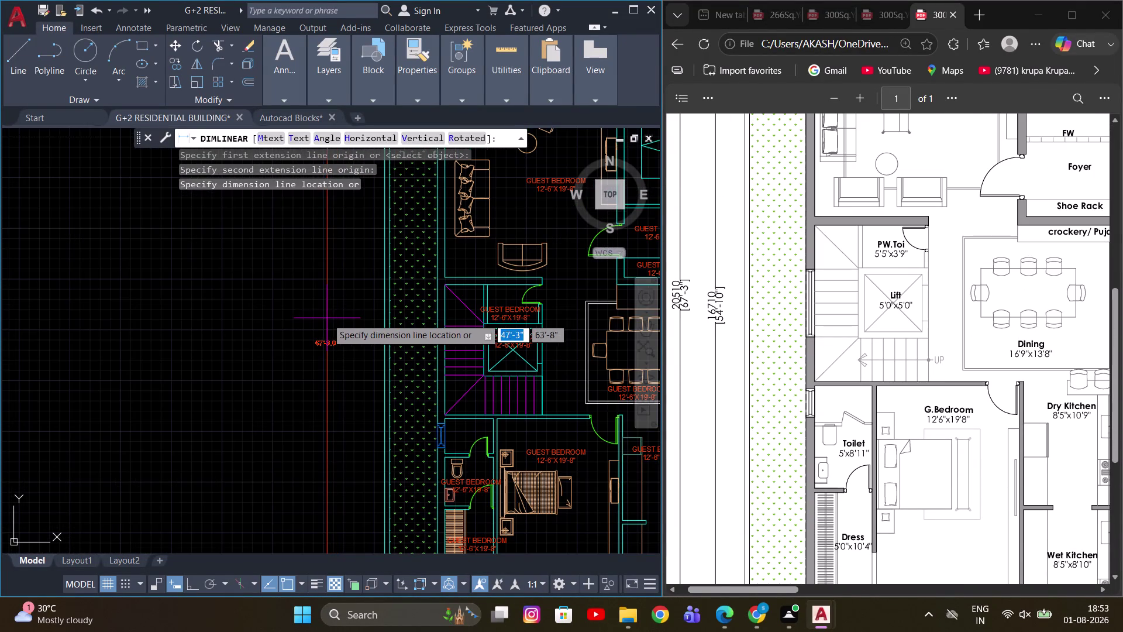
End dimensioning and open the Standard dimension style for editing.
scroll(down, 3)
key(Escape)
text(D)
key(space)
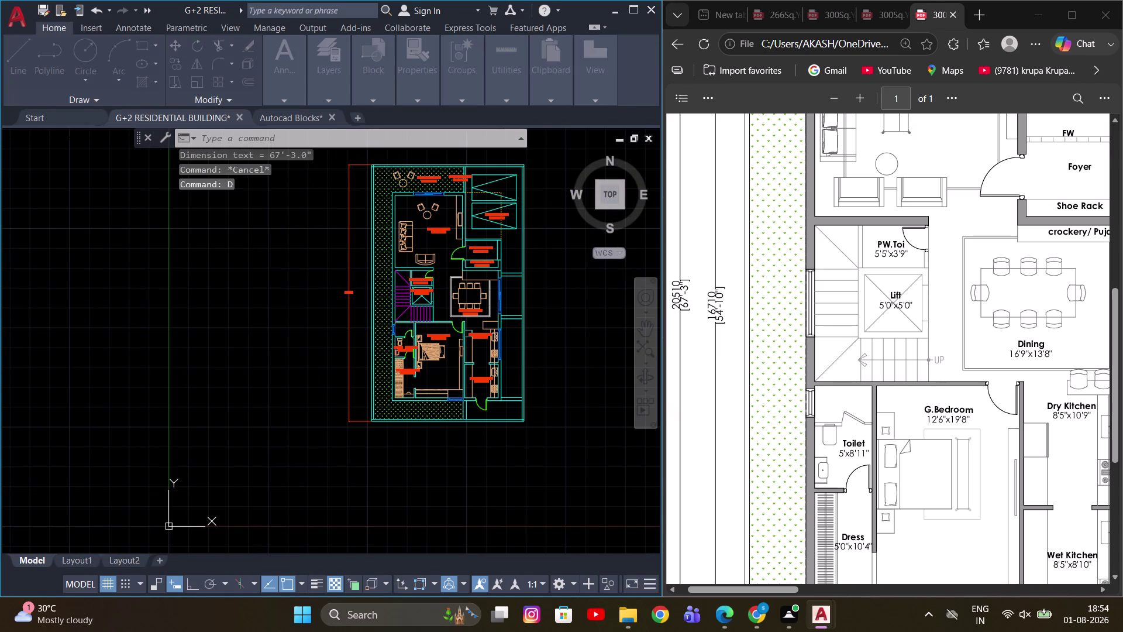
click(480, 270)
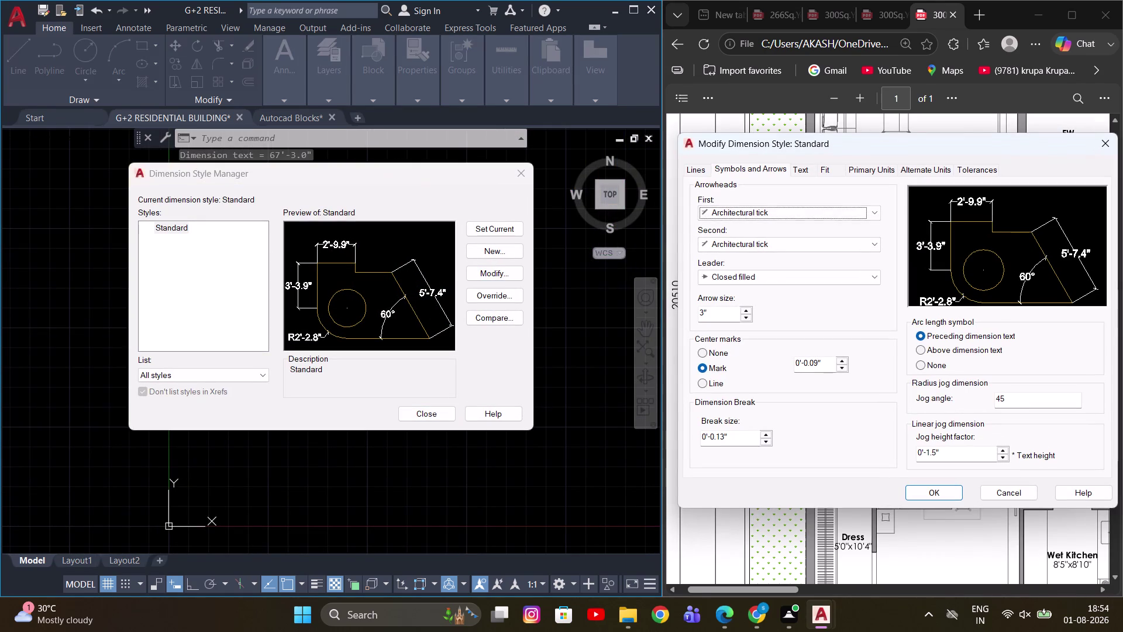
Set Standard dimension text alignment to 'Aligned with dimension line' and close the style manager.
click(869, 169)
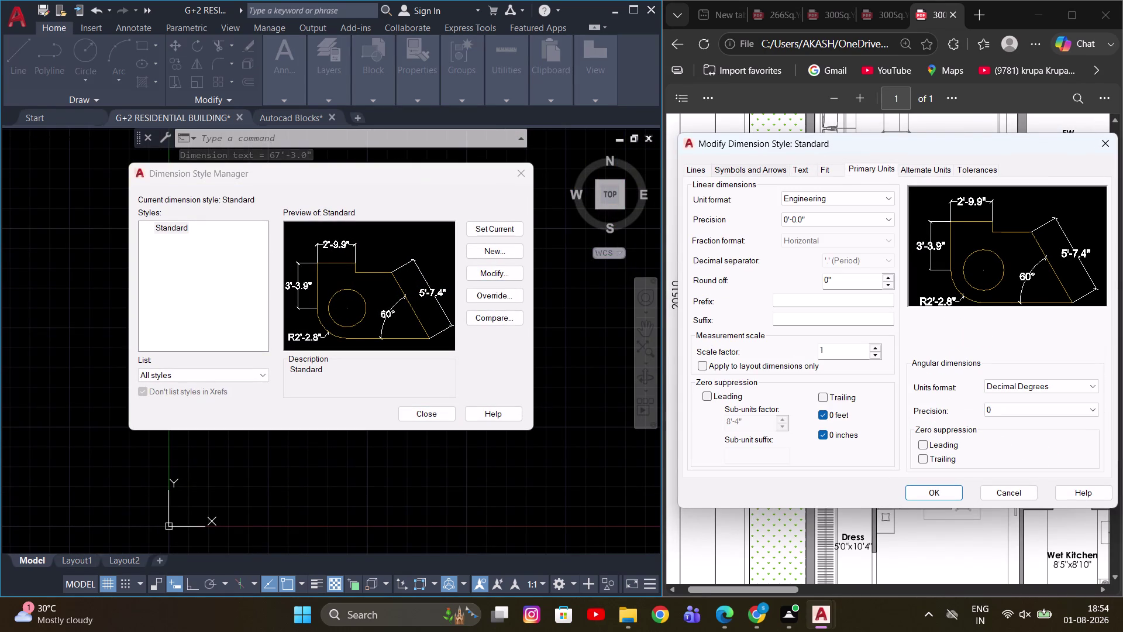
click(748, 169)
drag(817, 170, 811, 171)
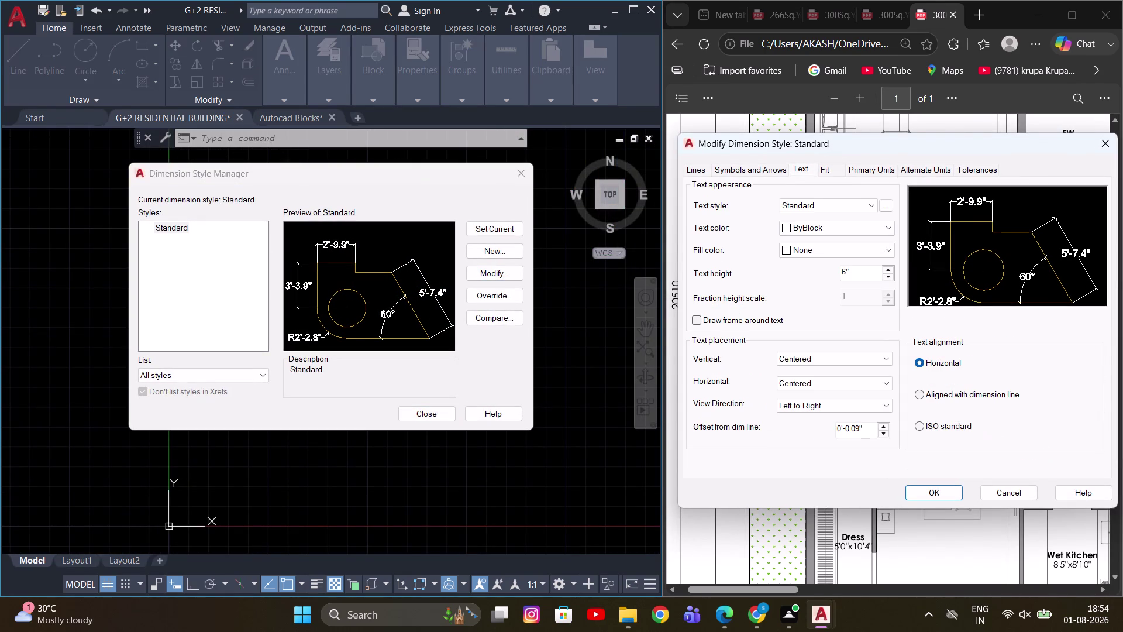
click(936, 395)
click(913, 495)
click(513, 227)
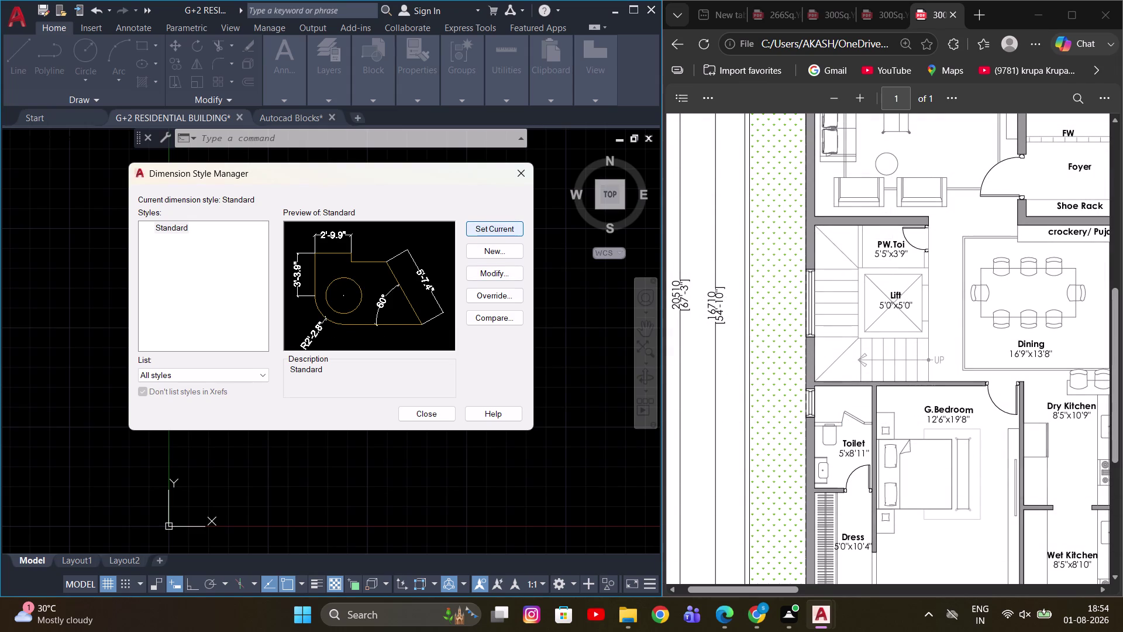
click(434, 418)
scroll(up, 3)
middle_drag(386, 298, 286, 372)
scroll(up, 3)
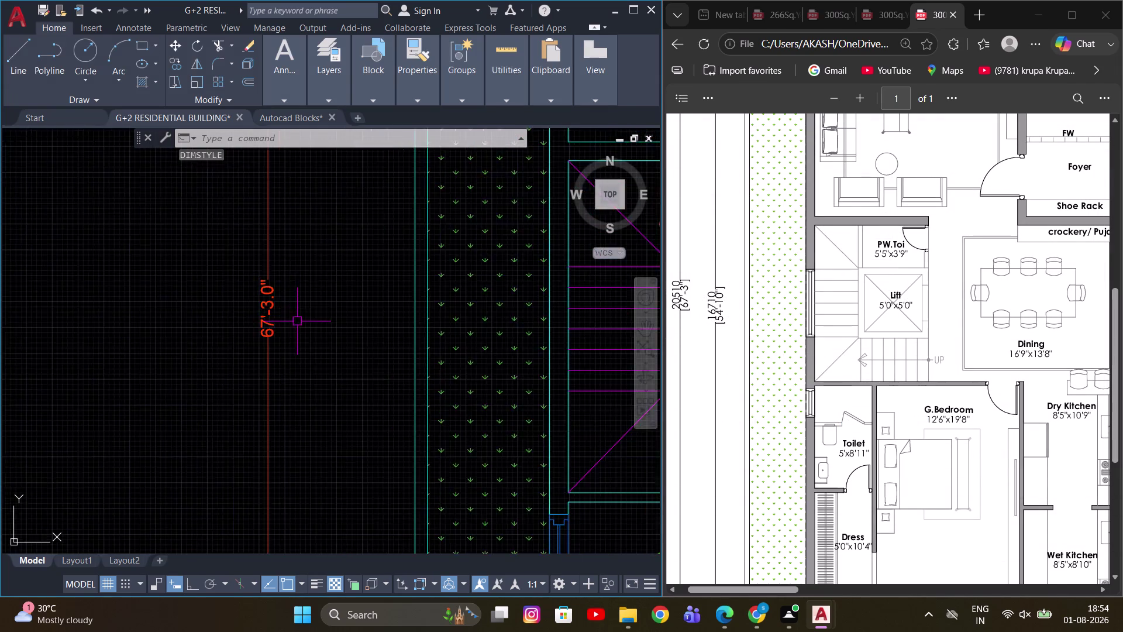
scroll(down, 3)
middle_drag(392, 327, 408, 319)
scroll(down, 3)
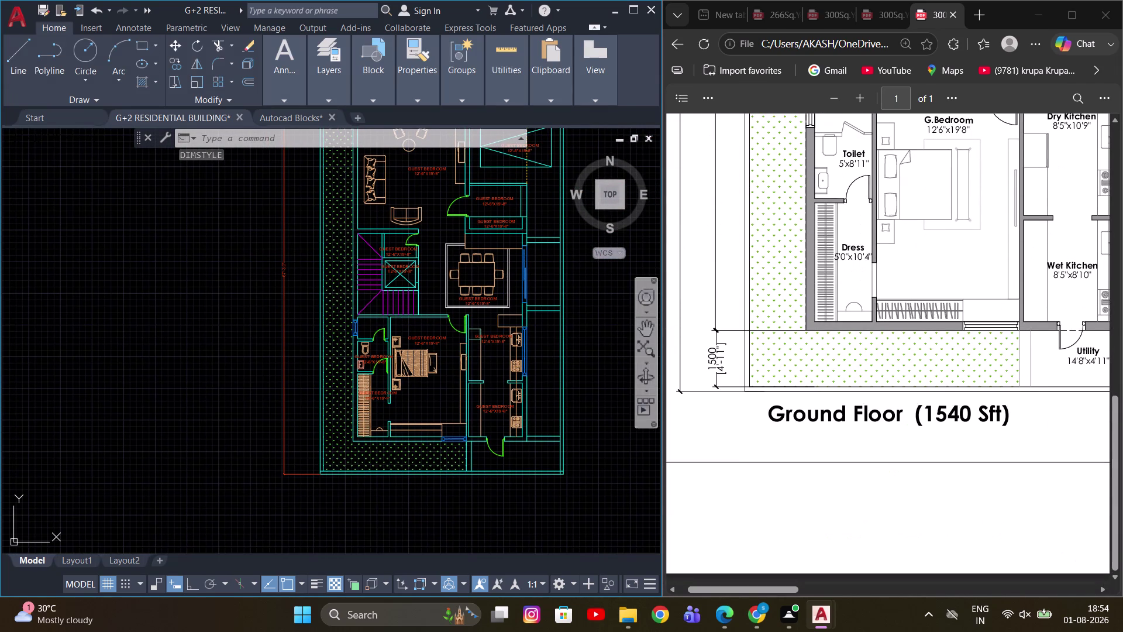
scroll(up, 3)
middle_drag(276, 429, 306, 352)
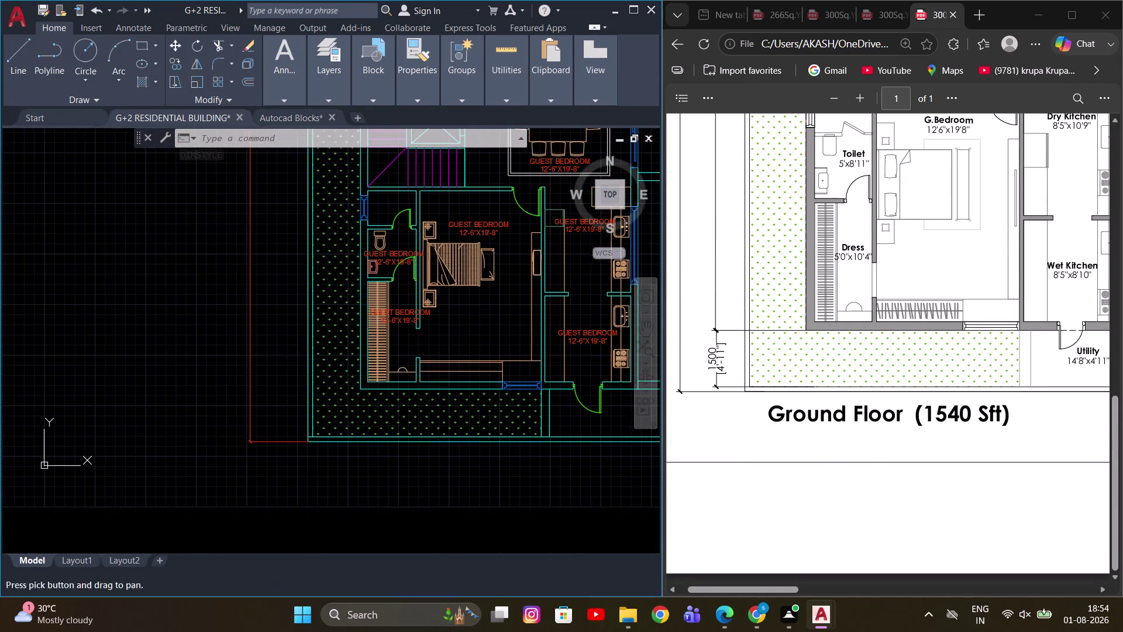
scroll(up, 3)
scroll(down, 3)
middle_drag(291, 277, 310, 374)
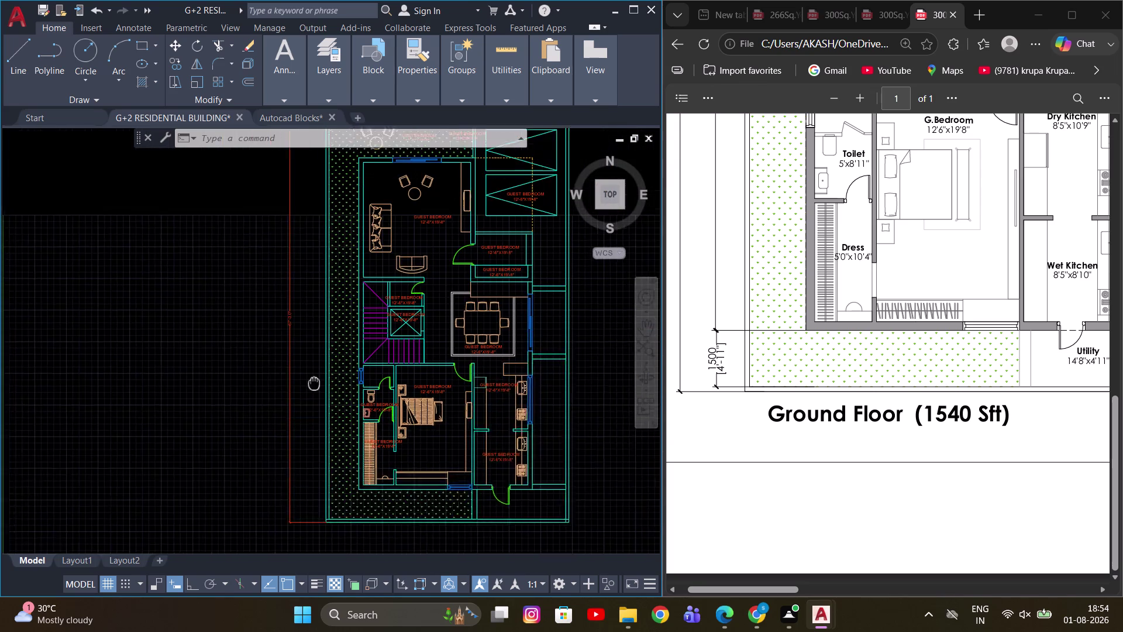
middle_drag(310, 374, 321, 443)
scroll(down, 3)
scroll(up, 3)
scroll(up, 3)
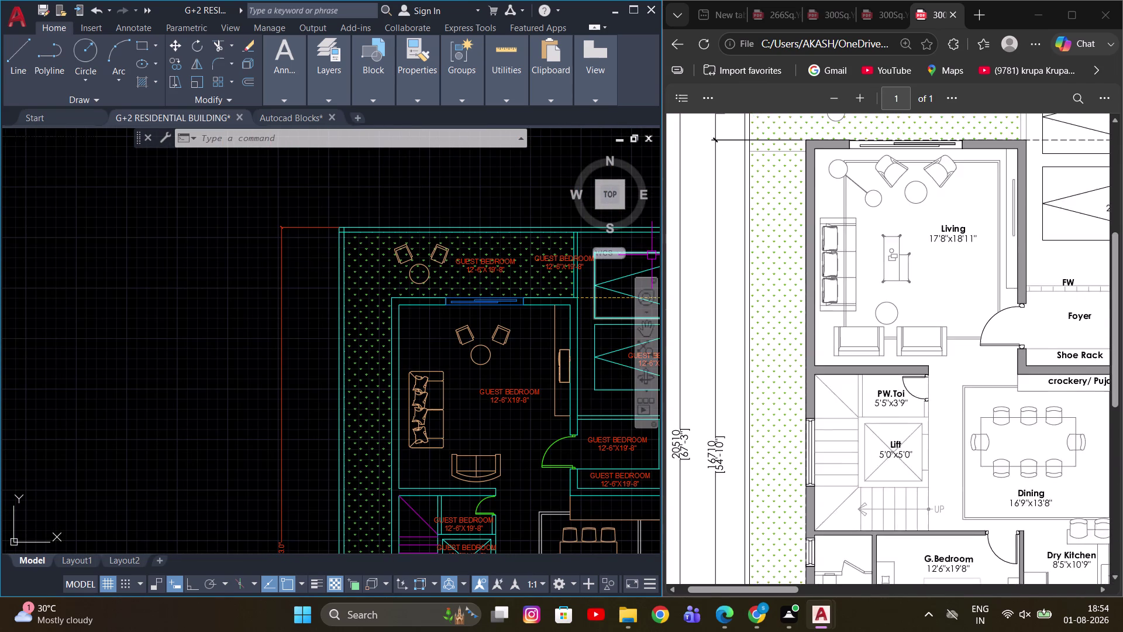
scroll(up, 3)
scroll(up, 3)
Start a continued dimension with DCO, then cancel it.
middle_drag(279, 274, 251, 250)
text(D)
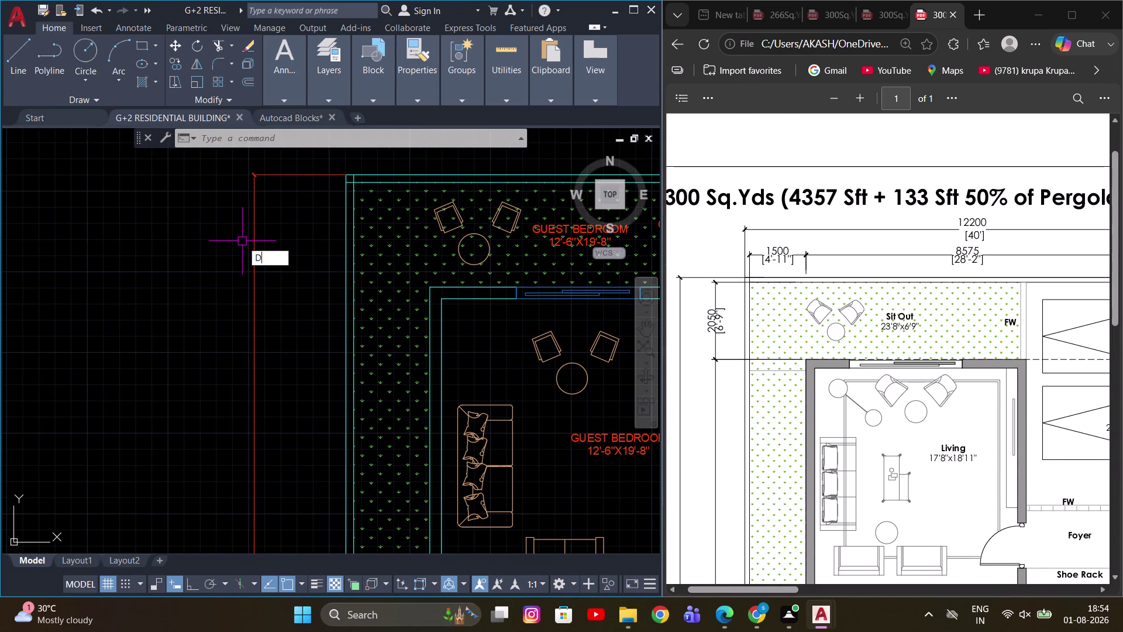
text(C)
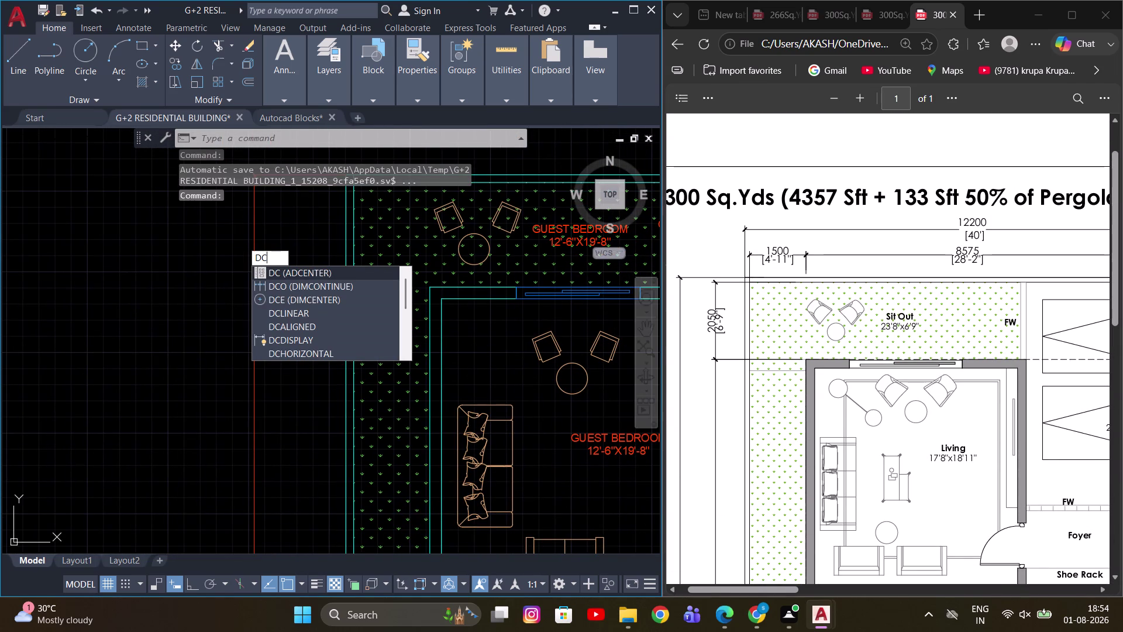
key(o)
key(space)
scroll(up, 3)
scroll(down, 3)
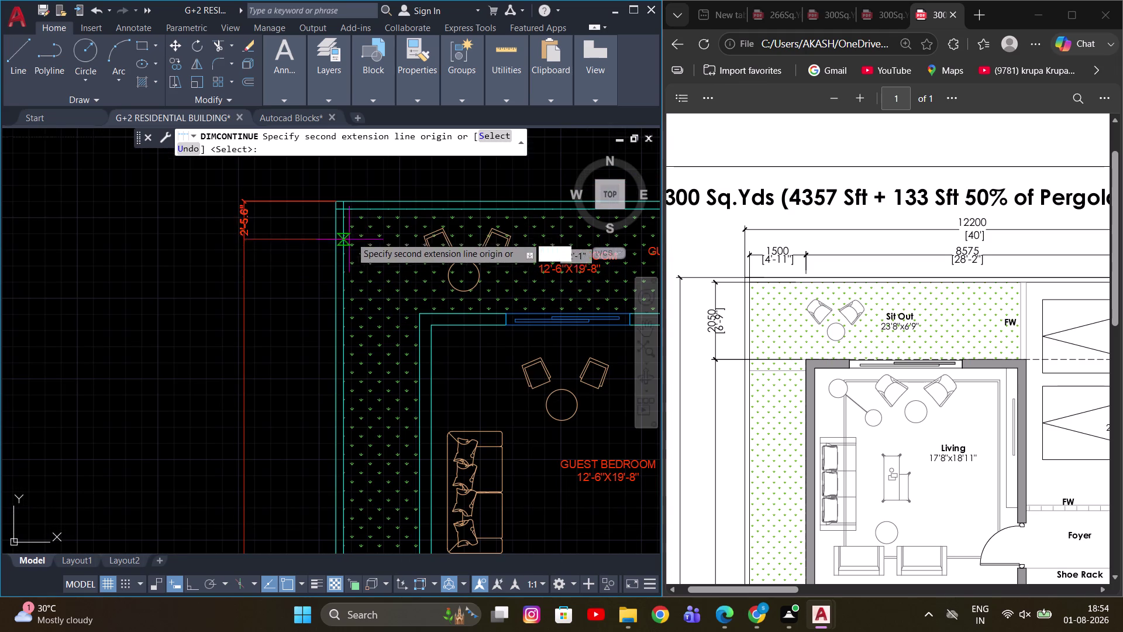
key(Escape)
Add a short vertical linear dimension at the plan's top-left corner.
key(d)
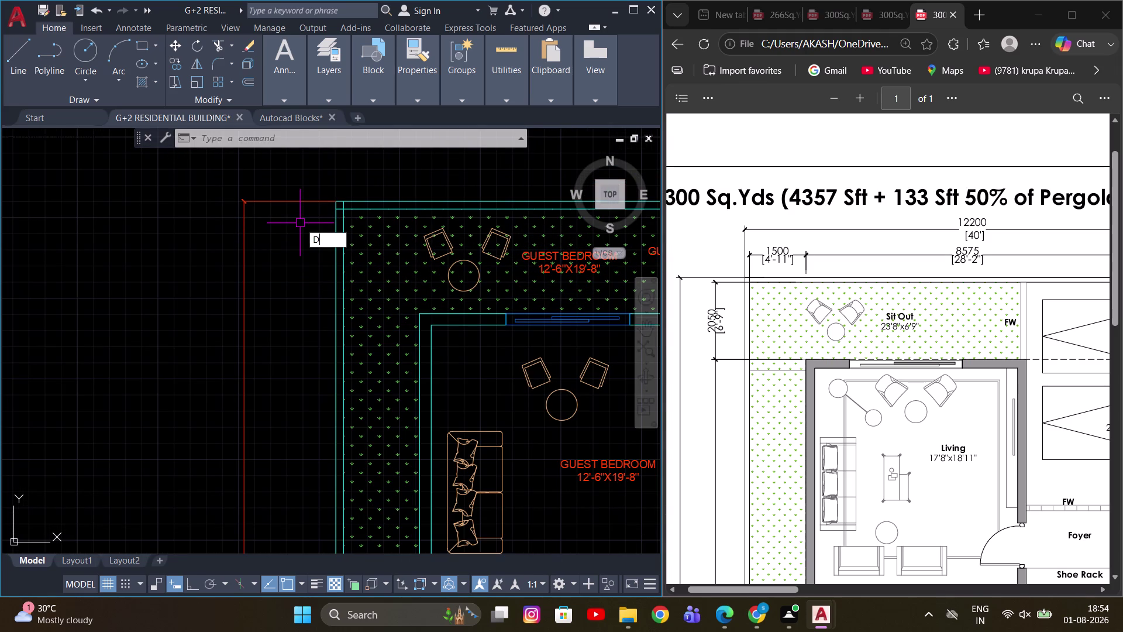
text(LI)
key(space)
scroll(up, 3)
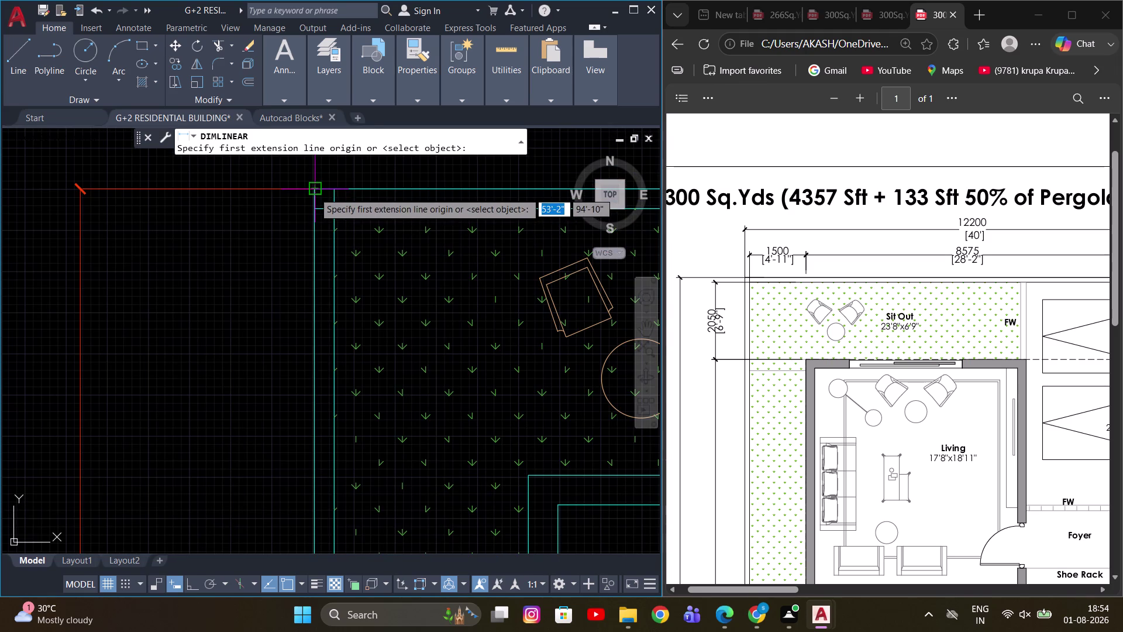
click(314, 192)
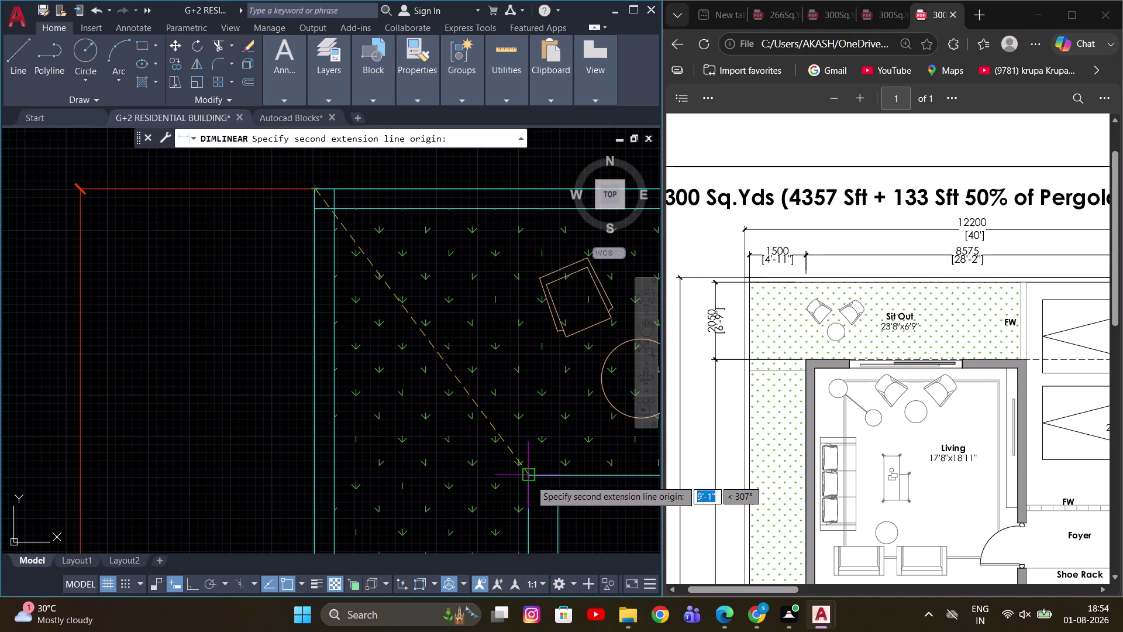
click(530, 480)
middle_drag(207, 322, 238, 312)
scroll(down, 3)
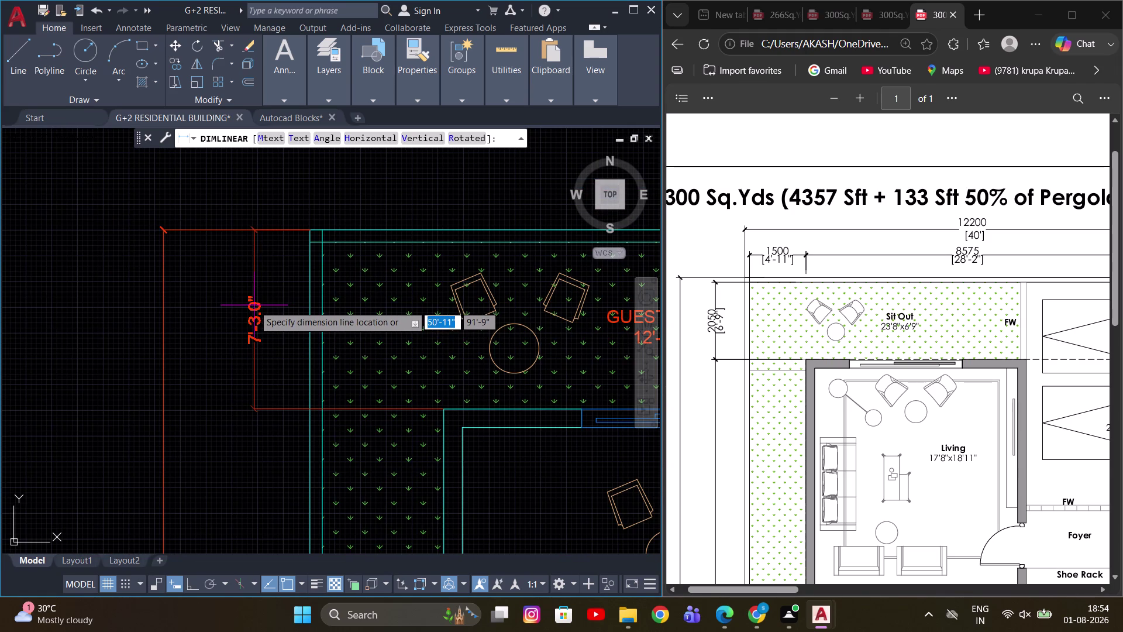
click(254, 305)
scroll(up, 3)
Drag the new dimension's endpoint so it reads 6'-9".
click(322, 192)
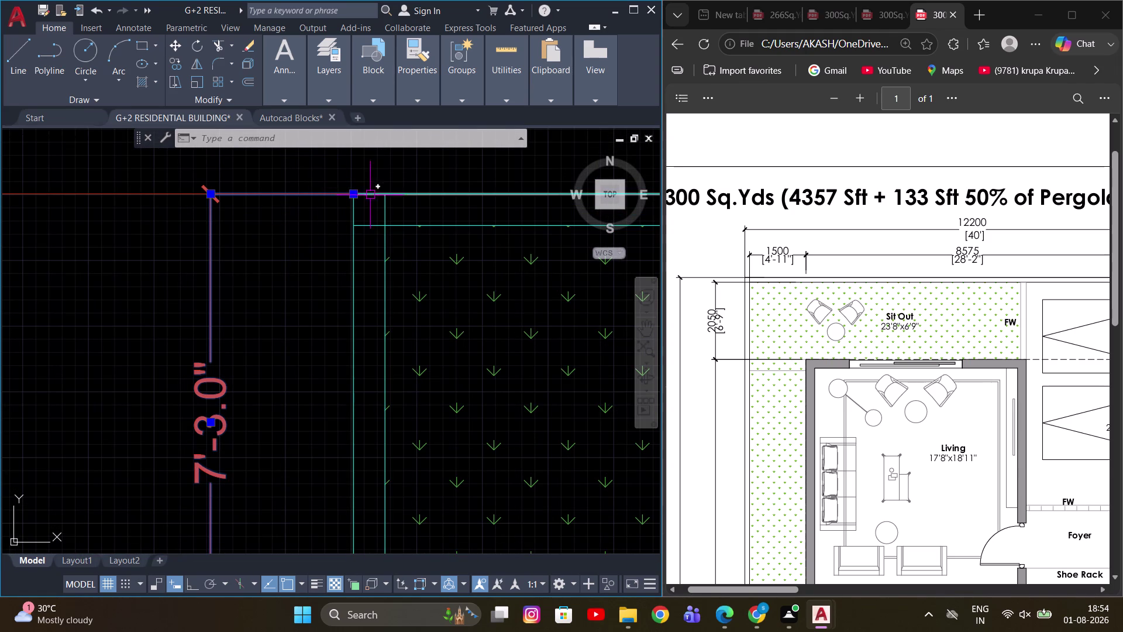
click(356, 195)
click(388, 228)
scroll(down, 3)
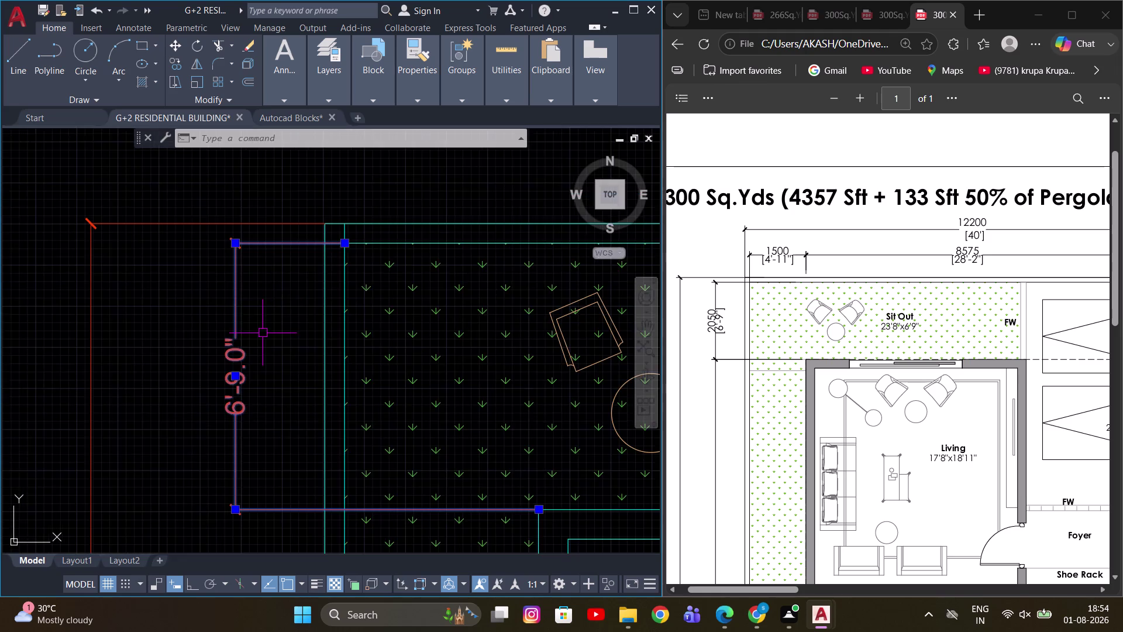
middle_drag(262, 332, 298, 277)
key(Escape)
Continue the dimension chain down the plan's left side to the next point.
scroll(down, 3)
text(D)
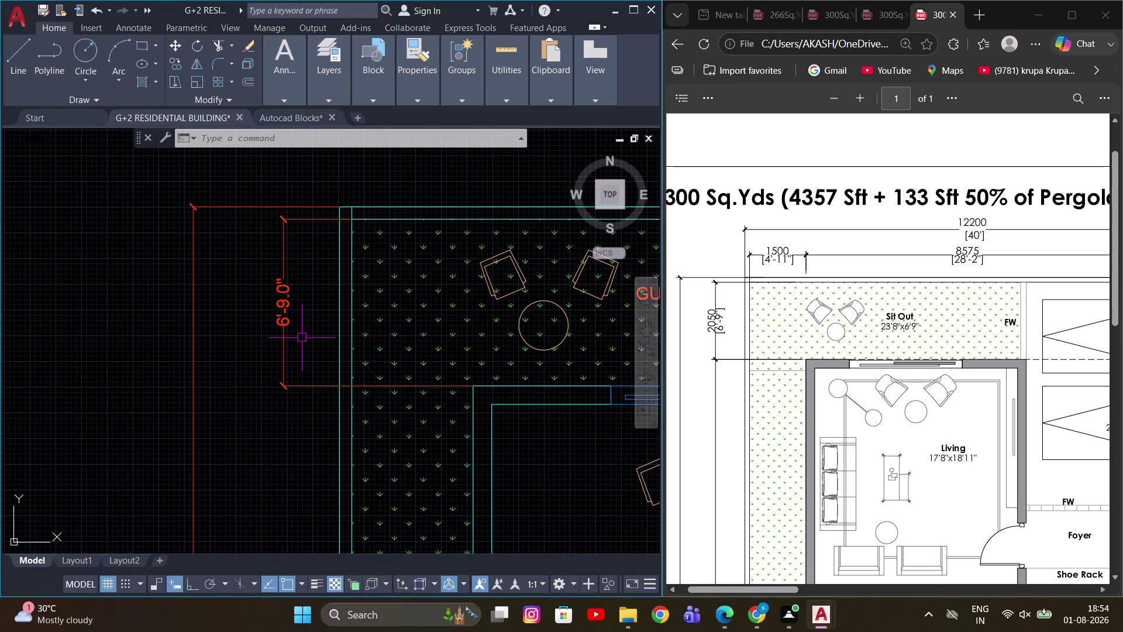
text(C)
key(o)
key(space)
scroll(down, 3)
middle_drag(297, 408, 315, 289)
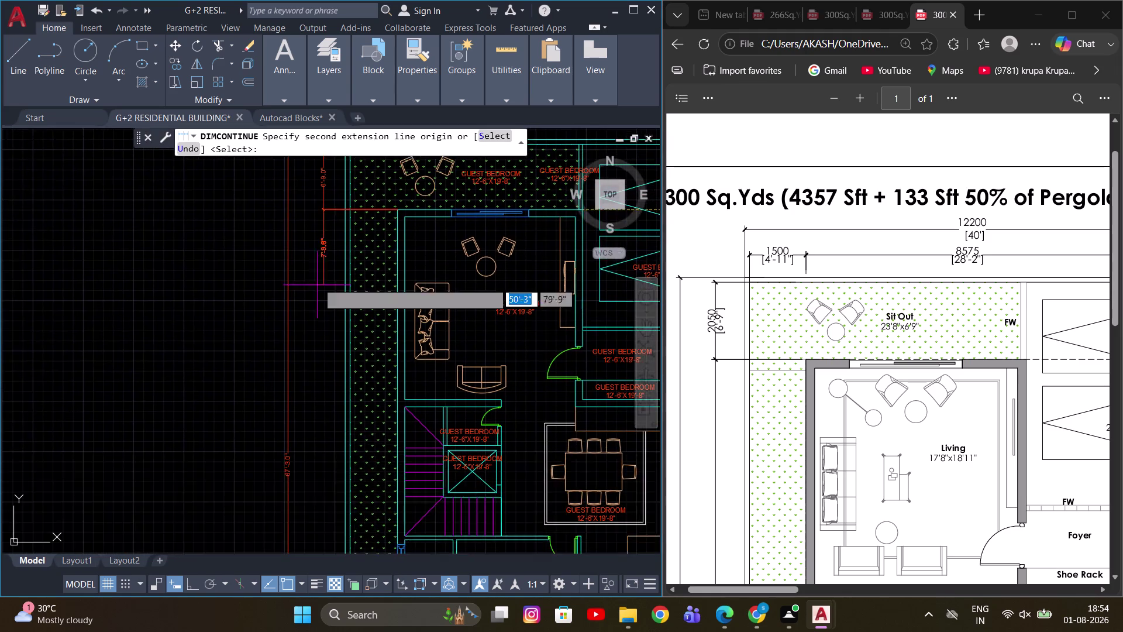
scroll(down, 3)
scroll(up, 3)
scroll(up, 3)
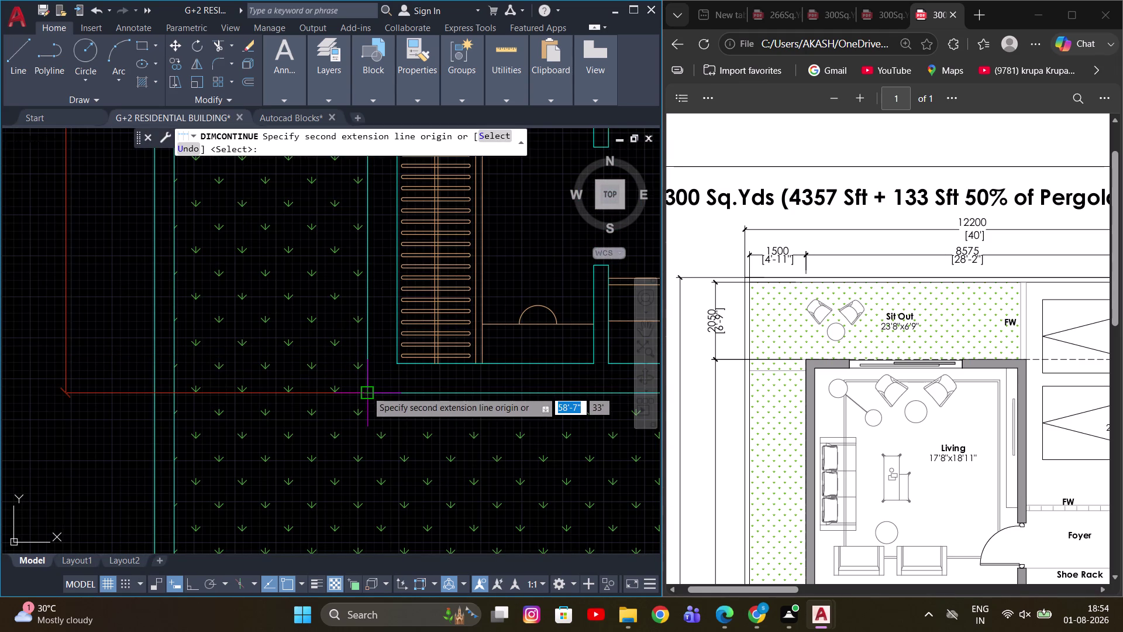
click(367, 391)
Add the final 4'-11" segment at the bottom corner and end the chain.
scroll(down, 3)
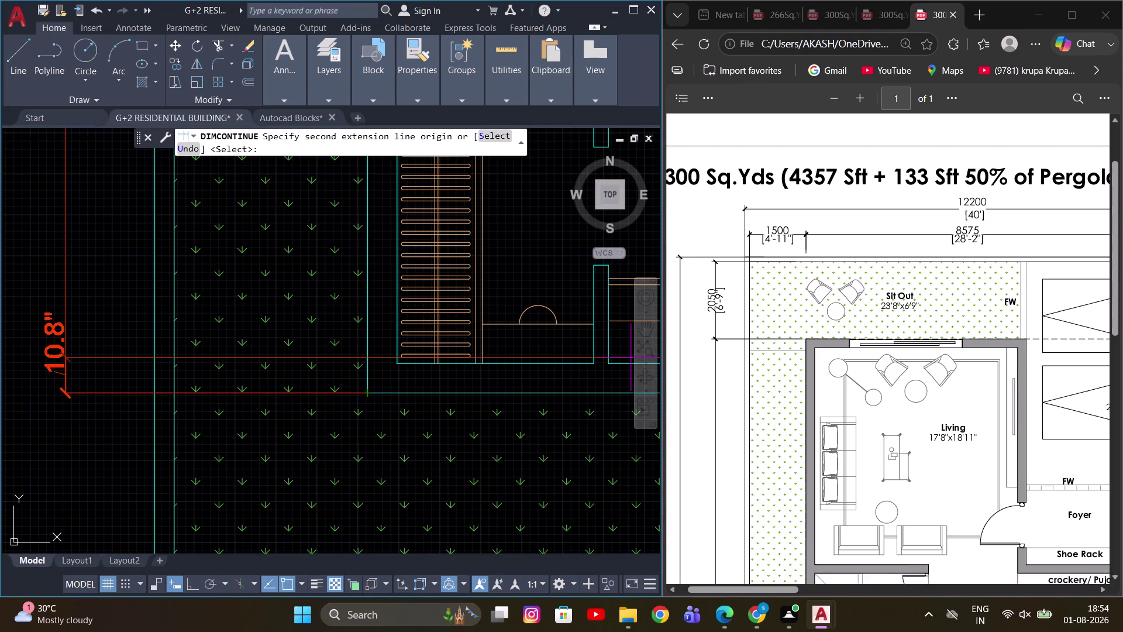
scroll(down, 3)
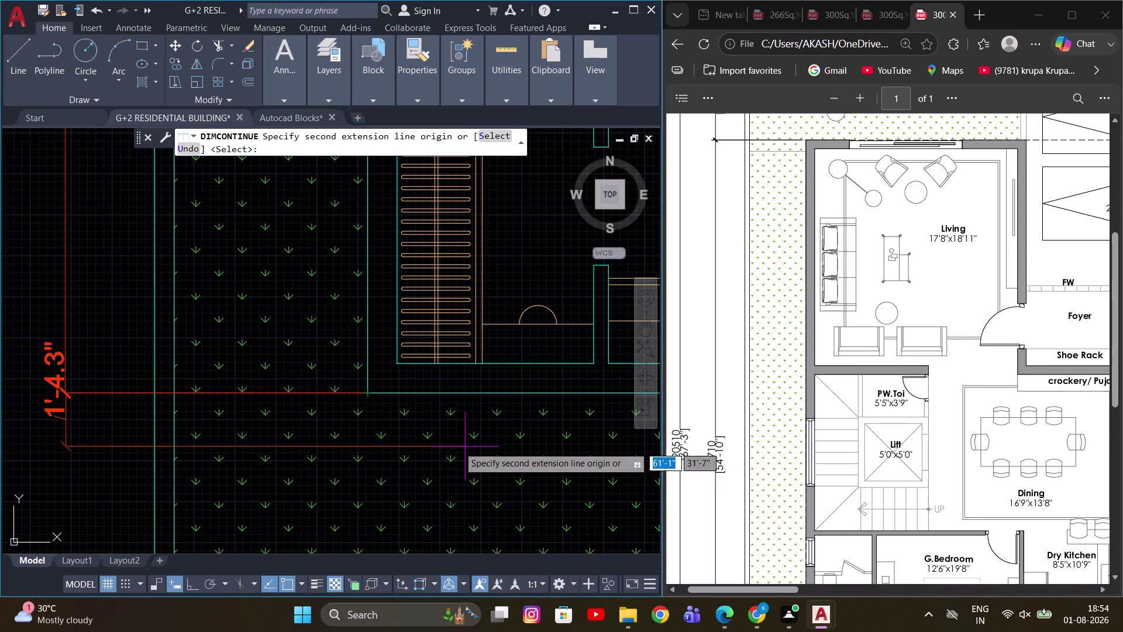
scroll(down, 3)
scroll(up, 3)
middle_drag(338, 238, 327, 327)
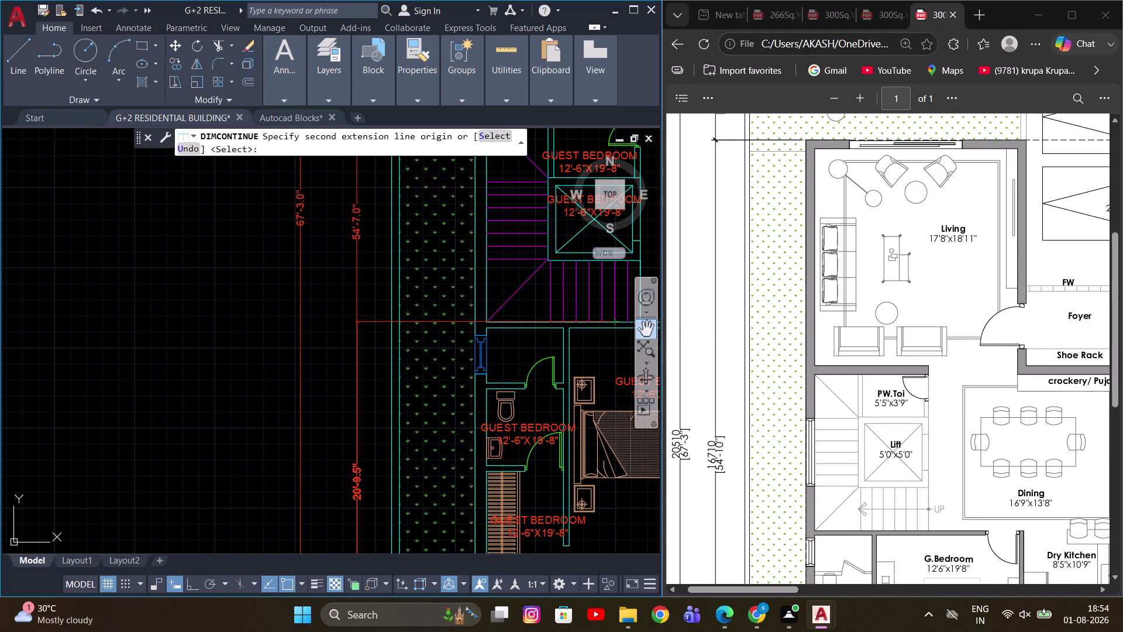
scroll(down, 3)
scroll(down, 3)
scroll(up, 3)
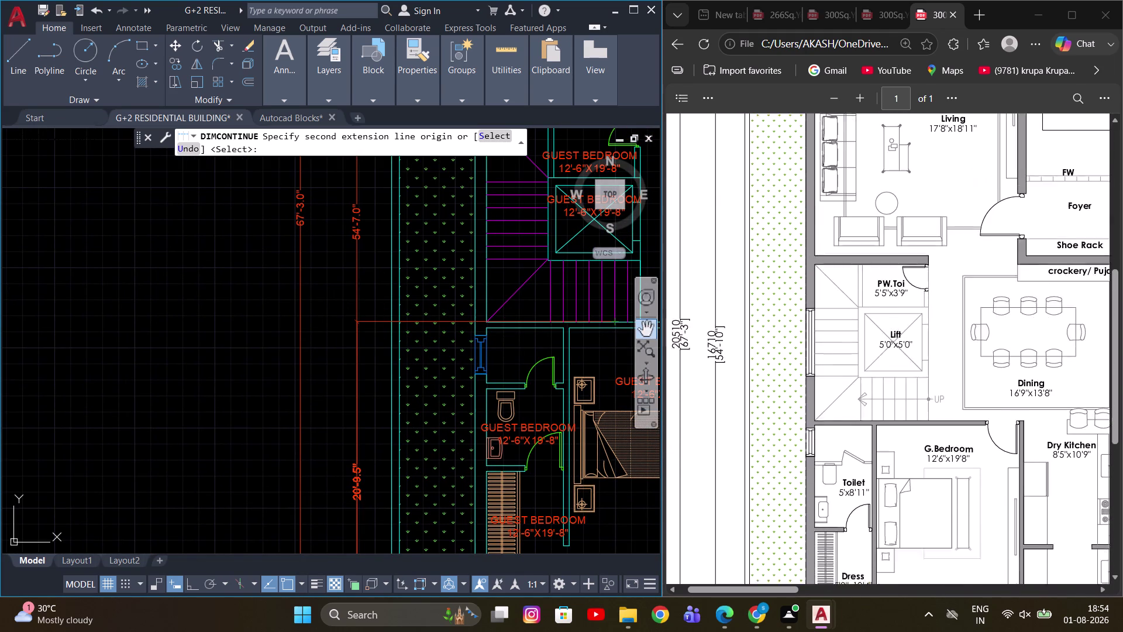
scroll(up, 3)
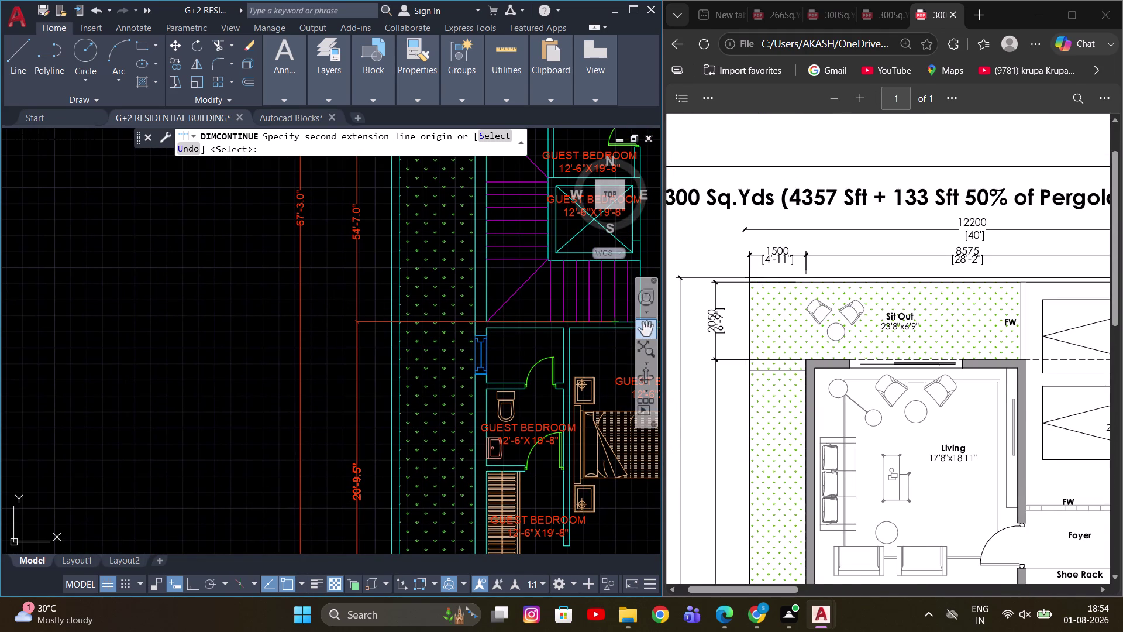
scroll(down, 3)
scroll(down, 3)
scroll(up, 3)
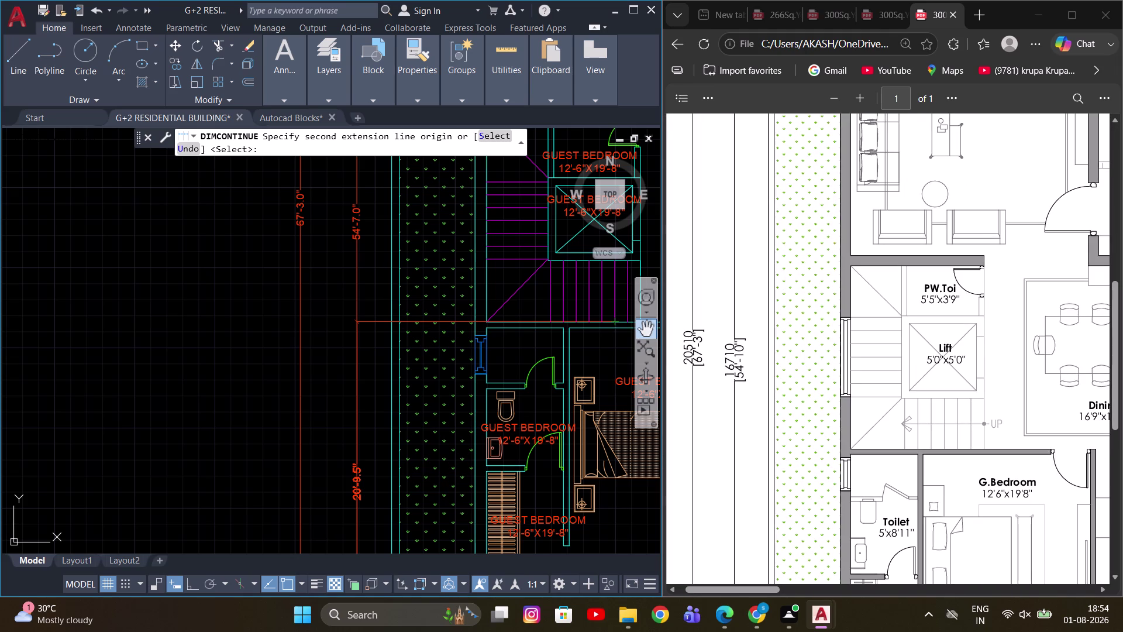
scroll(up, 3)
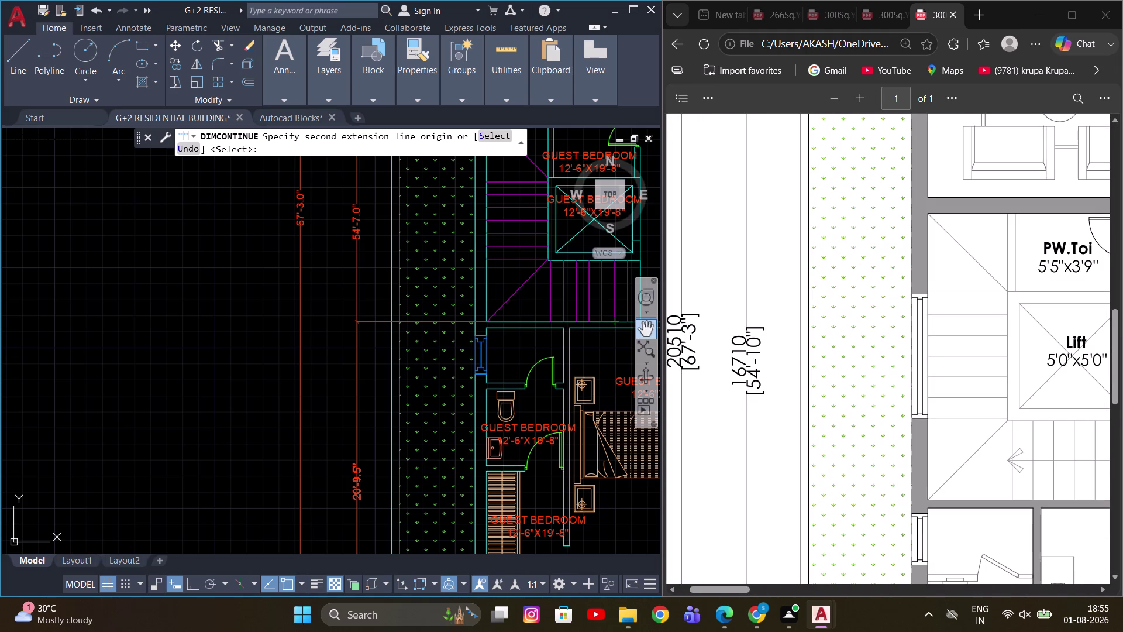
scroll(down, 3)
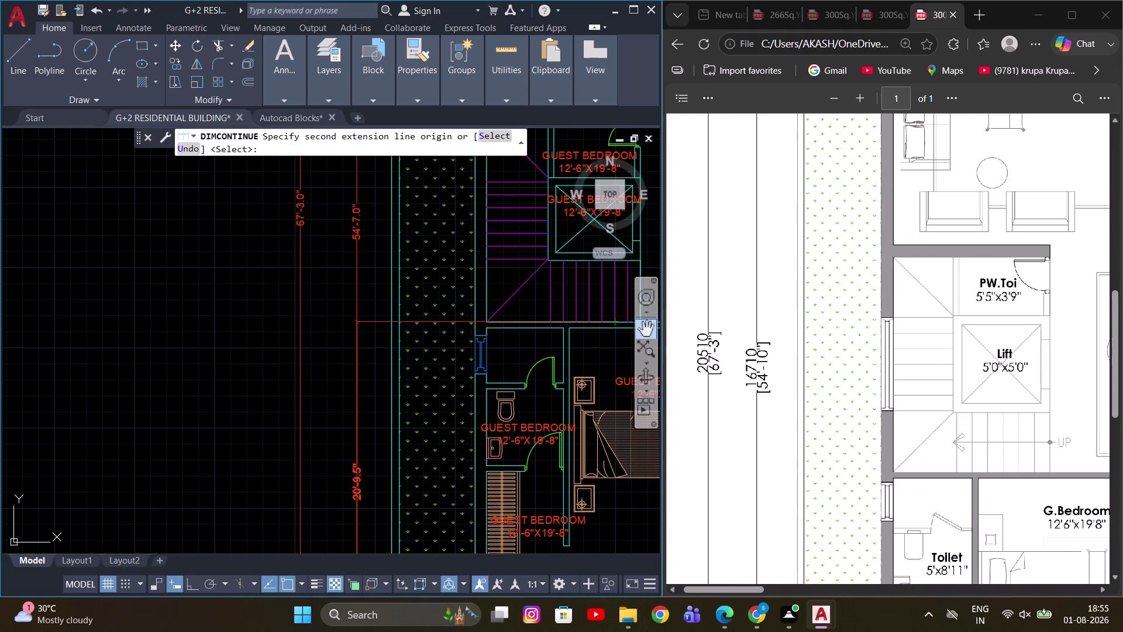
scroll(down, 3)
scroll(up, 3)
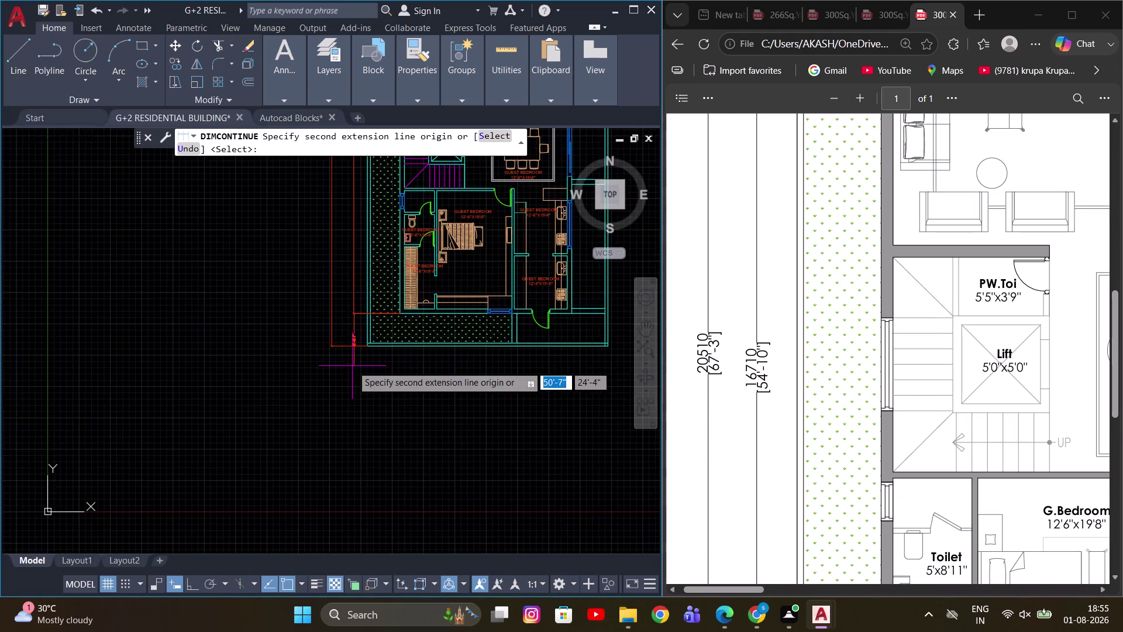
scroll(up, 3)
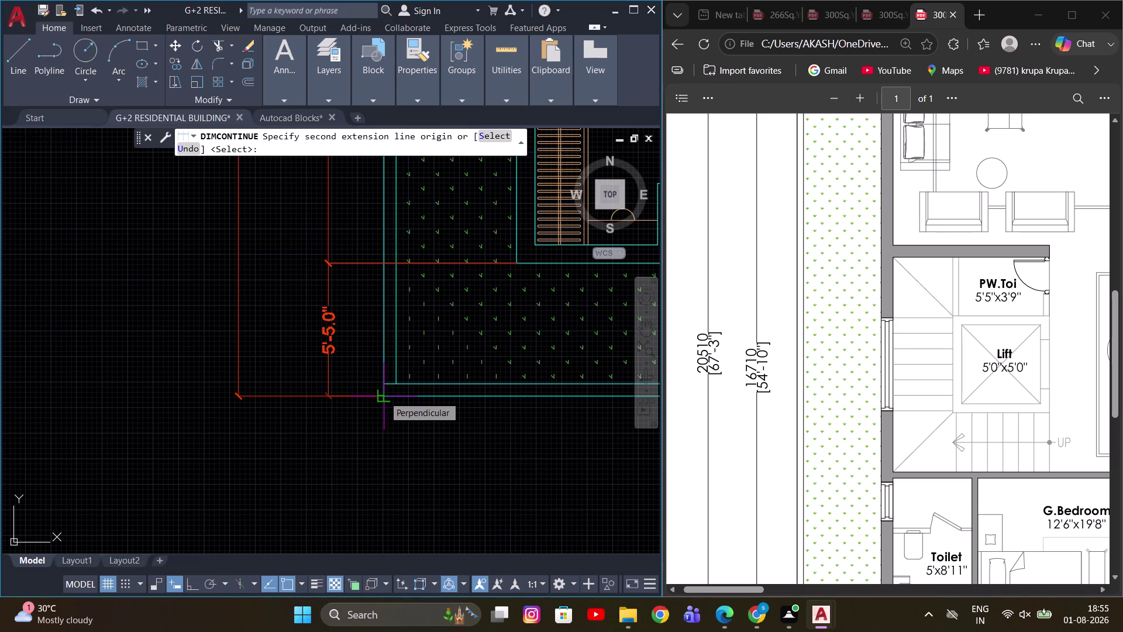
scroll(down, 3)
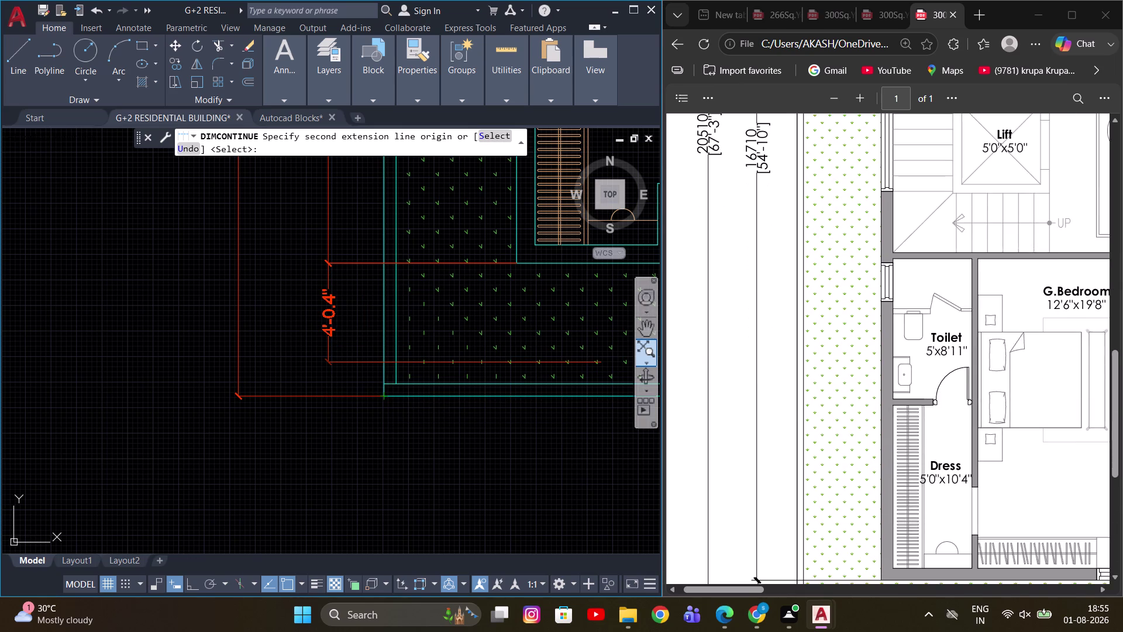
scroll(down, 3)
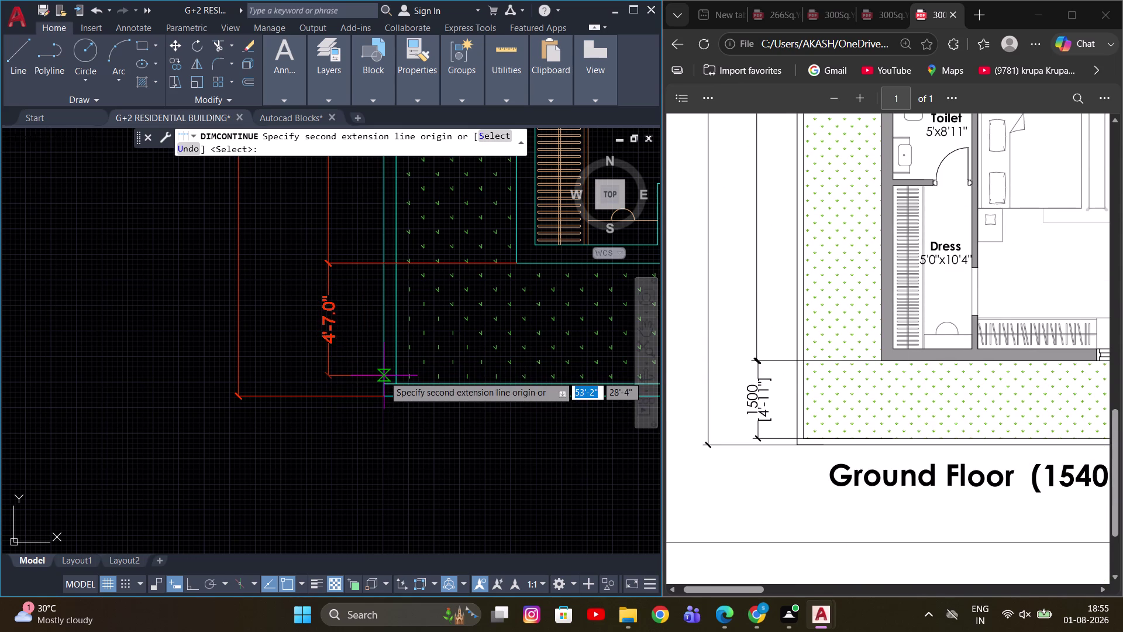
click(384, 384)
scroll(down, 3)
key(Escape)
scroll(up, 3)
middle_drag(415, 232, 392, 383)
scroll(up, 3)
scroll(up, 3)
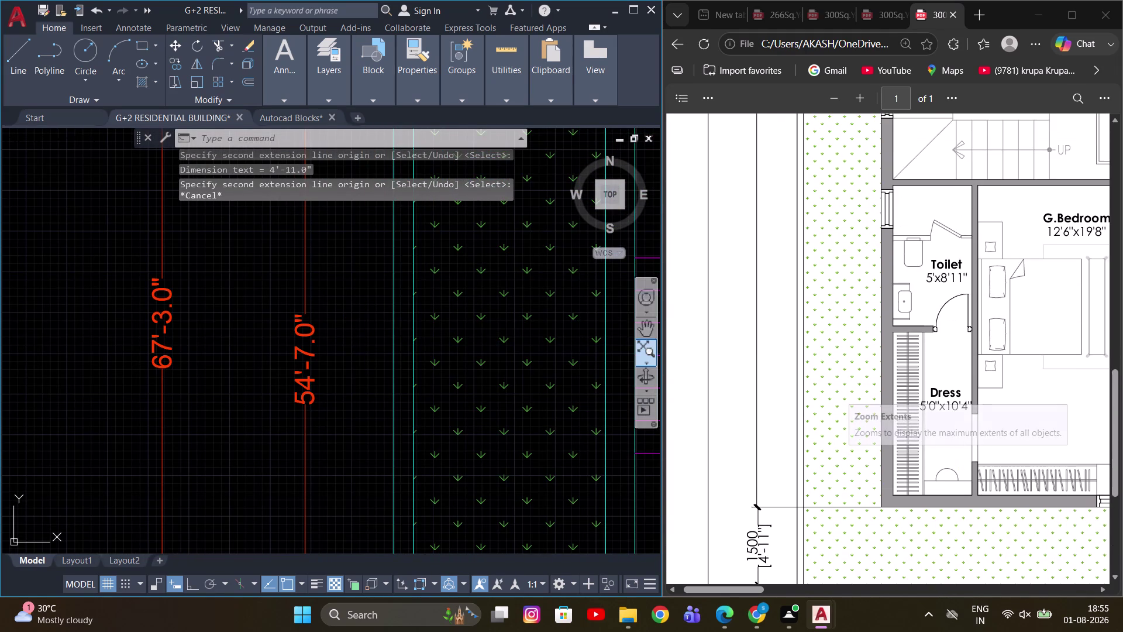
scroll(up, 3)
scroll(down, 3)
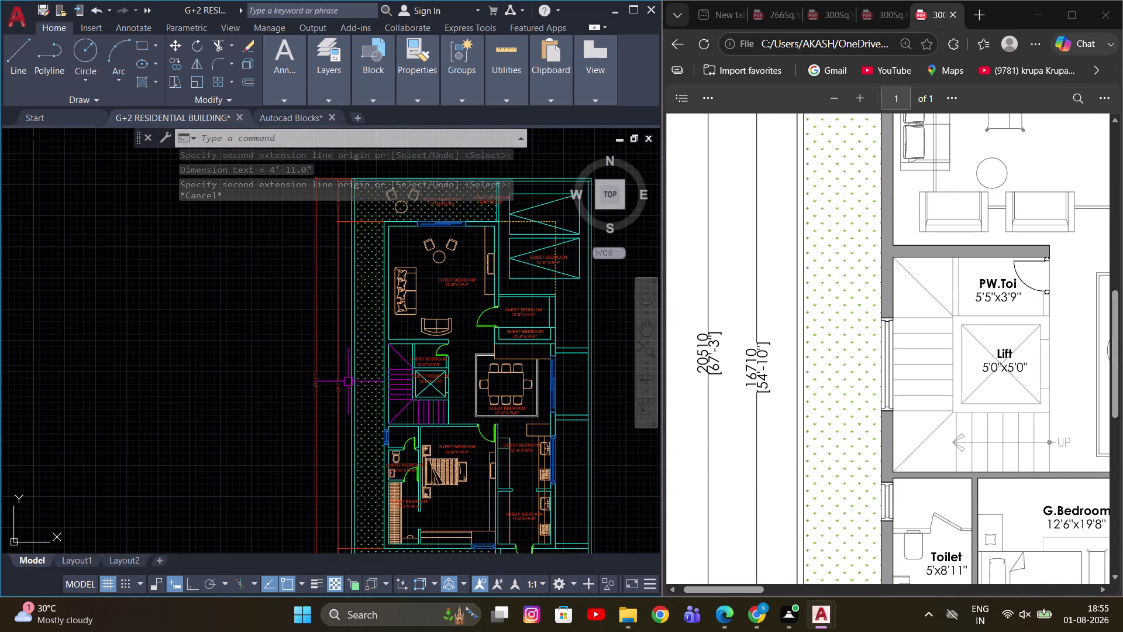
middle_drag(440, 314, 397, 434)
scroll(up, 3)
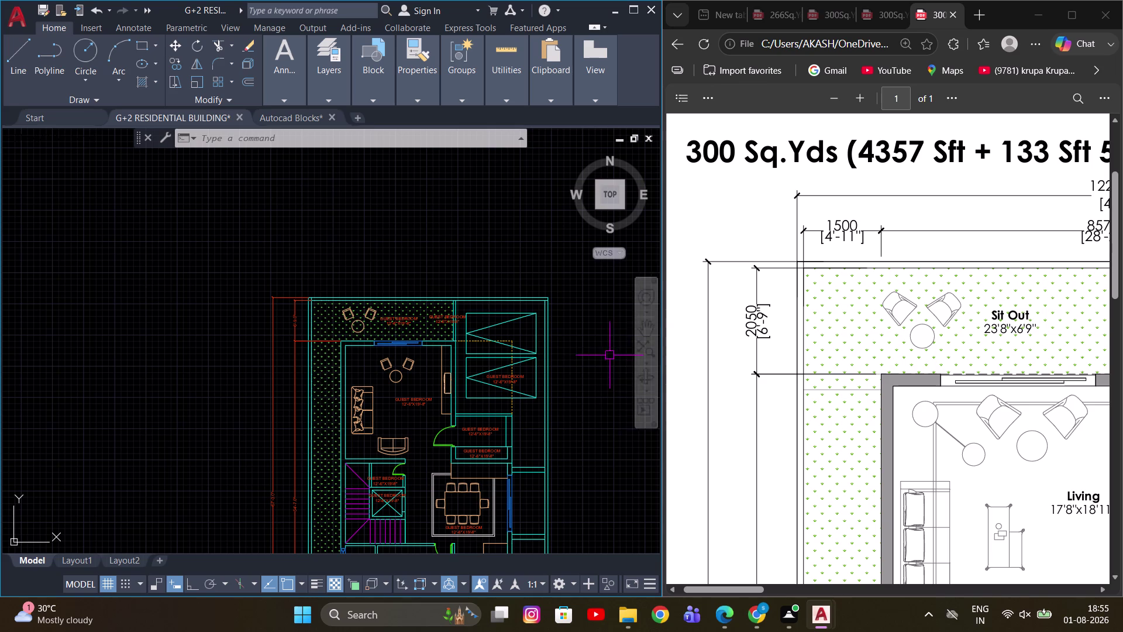
scroll(up, 3)
middle_drag(289, 335, 316, 323)
scroll(down, 3)
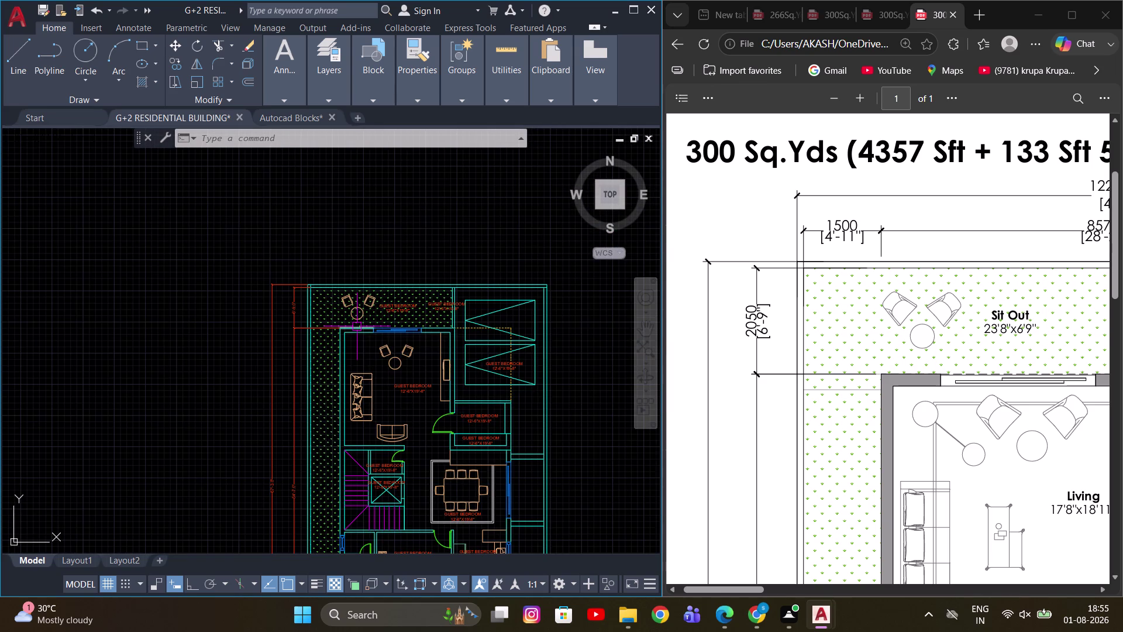
middle_drag(378, 304, 278, 264)
scroll(up, 3)
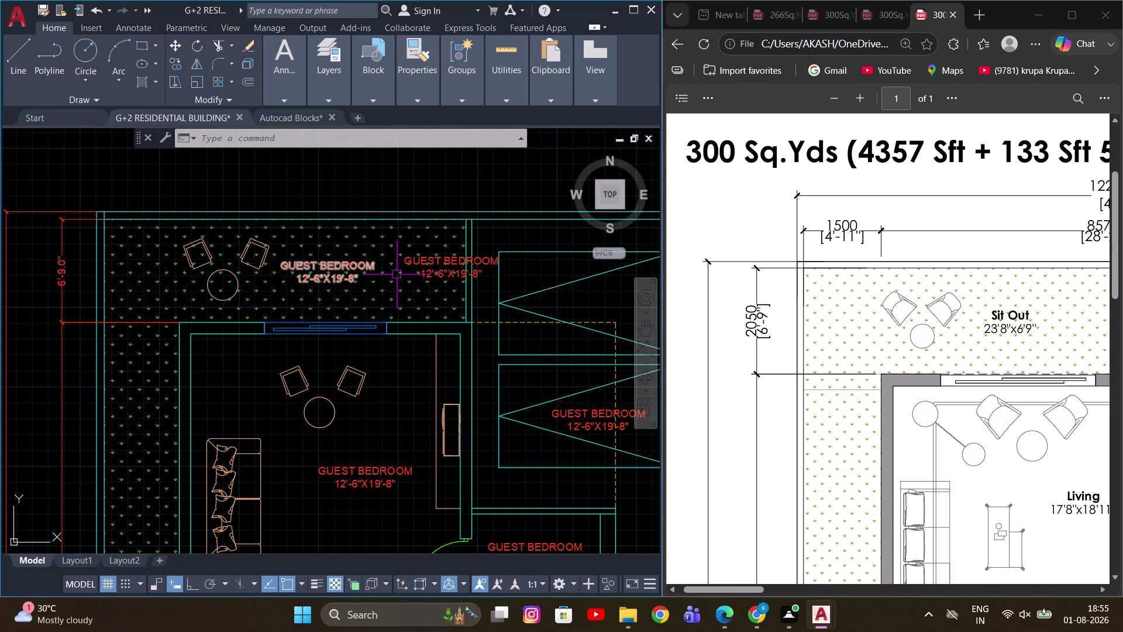
scroll(up, 3)
scroll(down, 3)
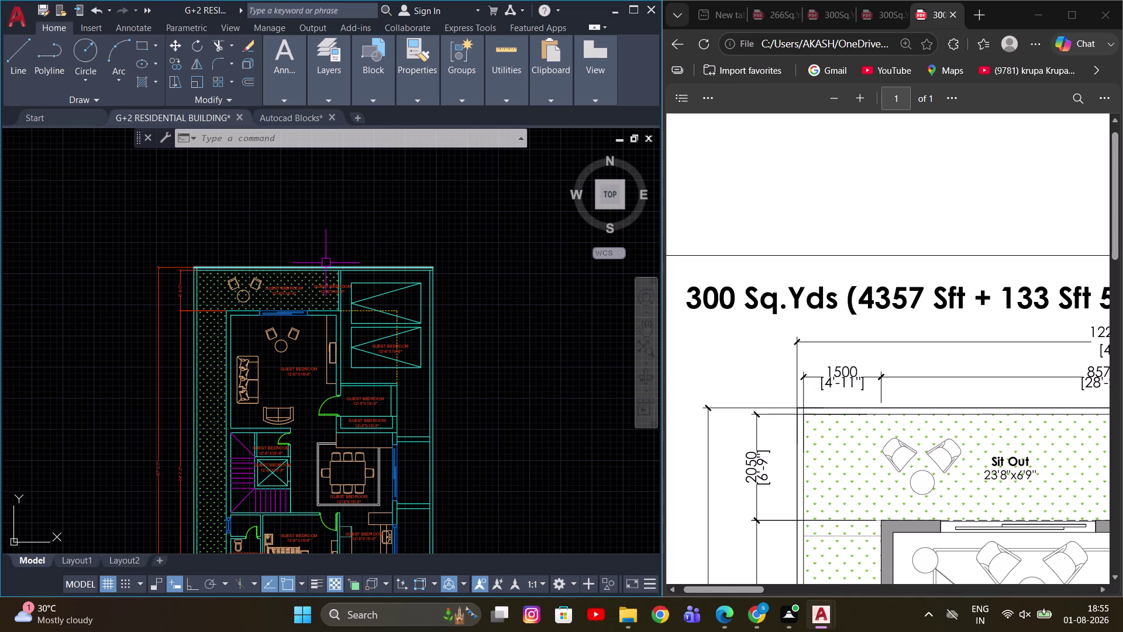
Start a DLI linear dimension from the plan's top-left corner.
text(DLI)
key(space)
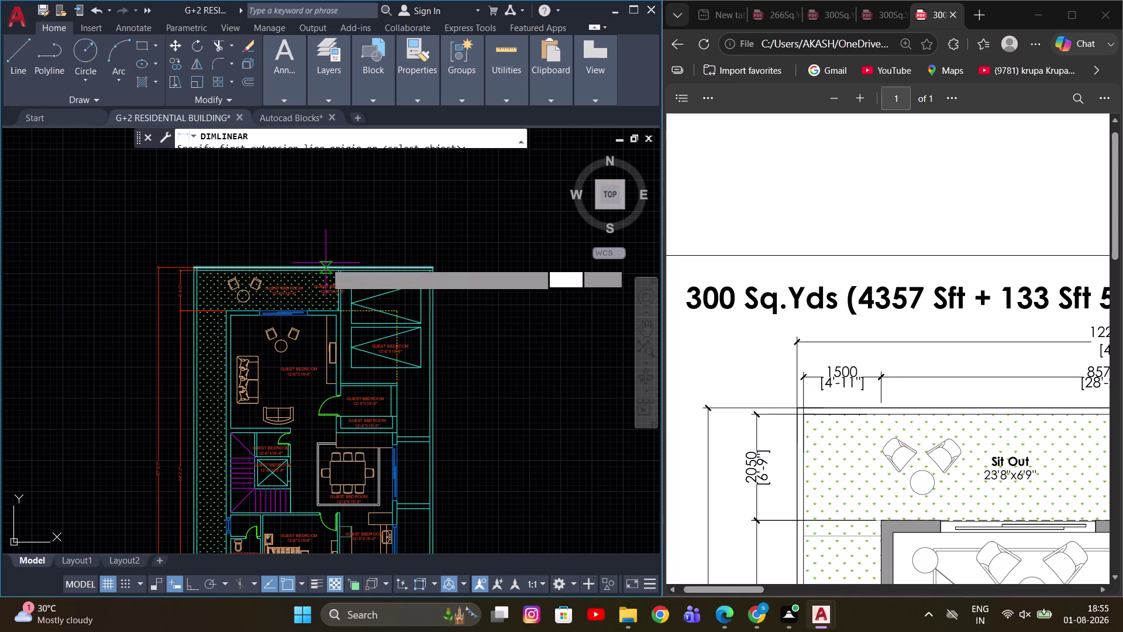
scroll(up, 3)
middle_drag(81, 272, 241, 255)
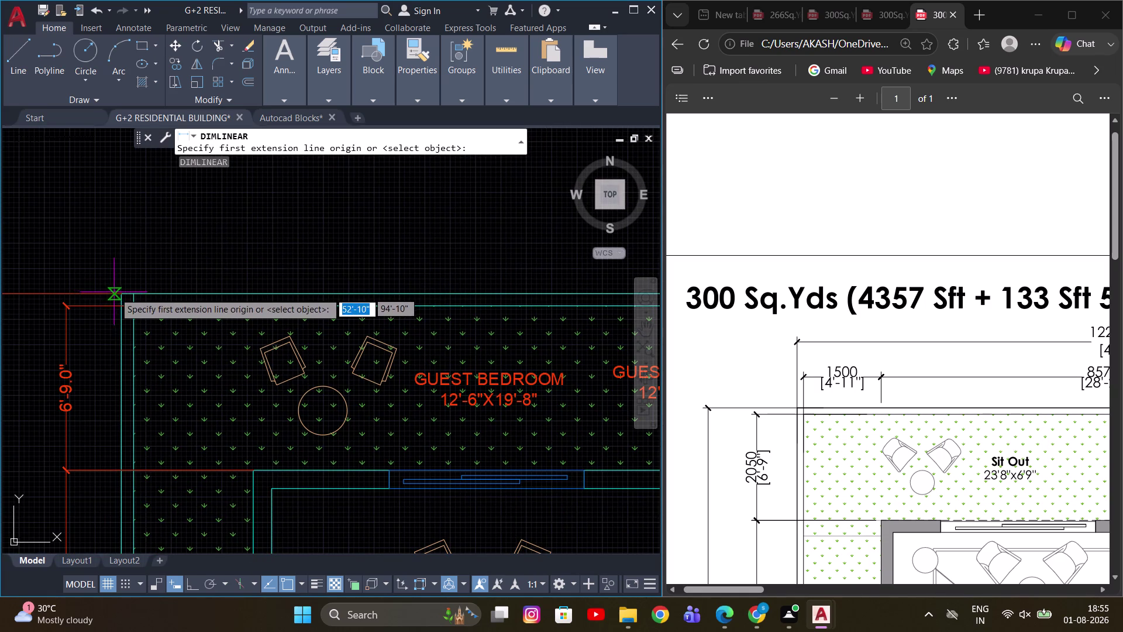
click(117, 292)
scroll(down, 3)
scroll(up, 3)
Pick the top-right corner and place the 40' dimension above the plan.
middle_drag(448, 249, 415, 264)
scroll(up, 3)
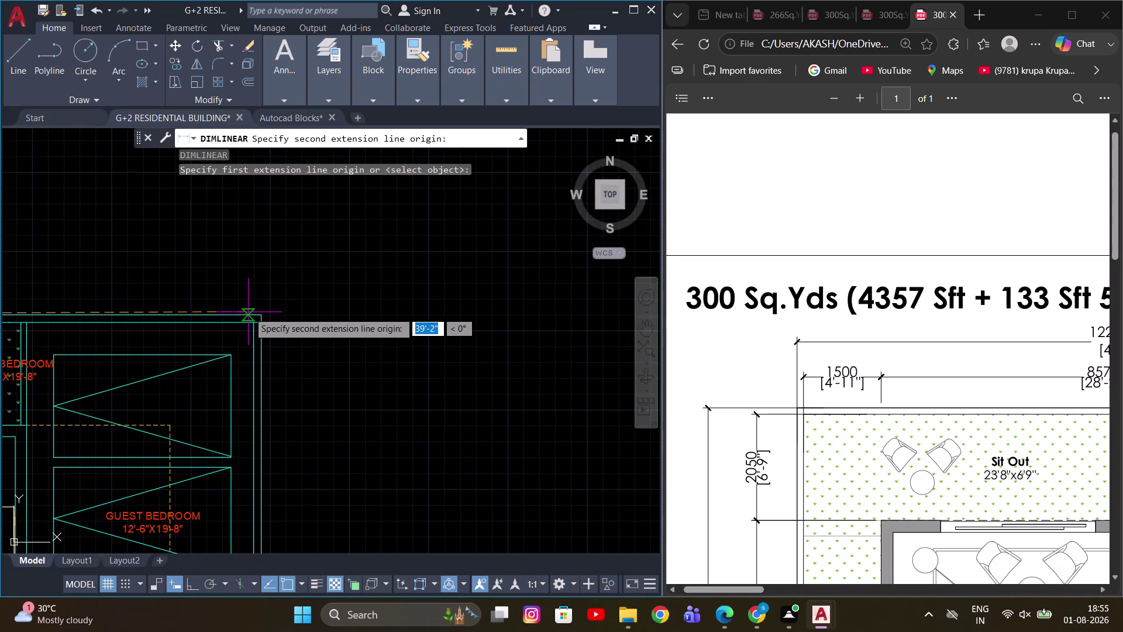
click(260, 313)
scroll(down, 3)
middle_drag(201, 269, 311, 280)
scroll(up, 3)
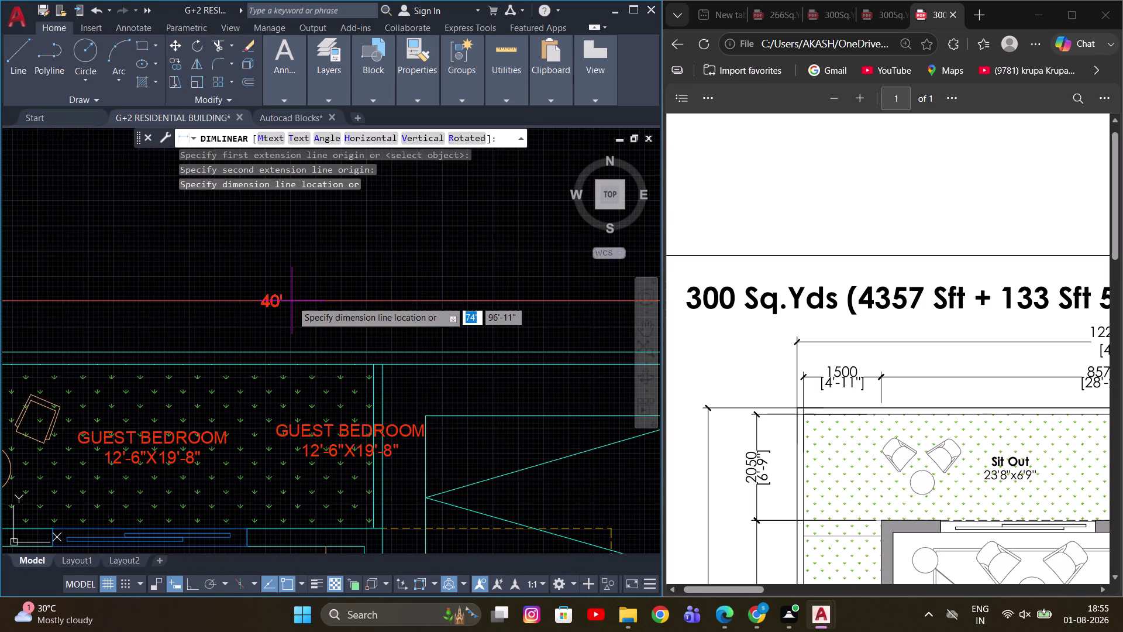
click(277, 288)
key(Escape)
scroll(down, 3)
key(d)
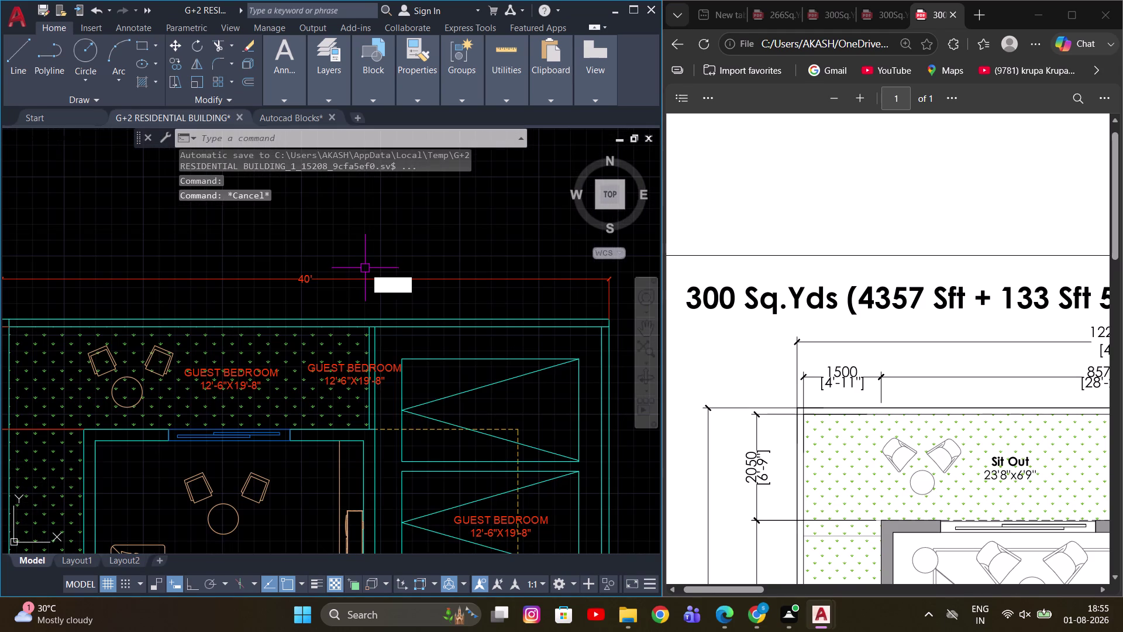
key(space)
Turn off zero-inch suppression in the Standard dimension style's primary units.
click(489, 272)
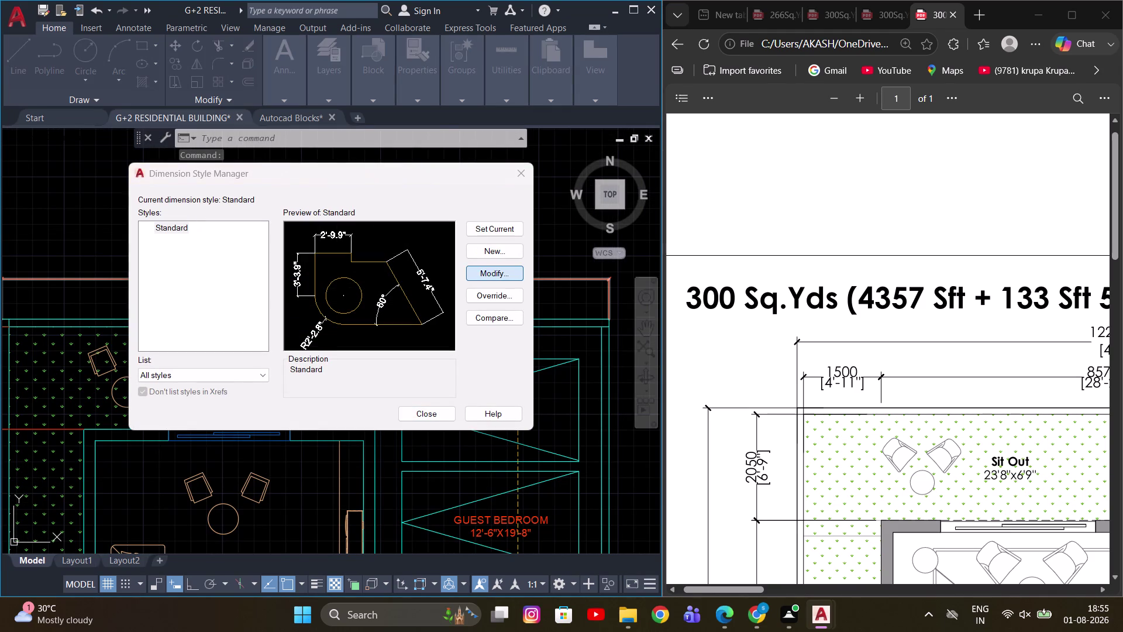
click(858, 169)
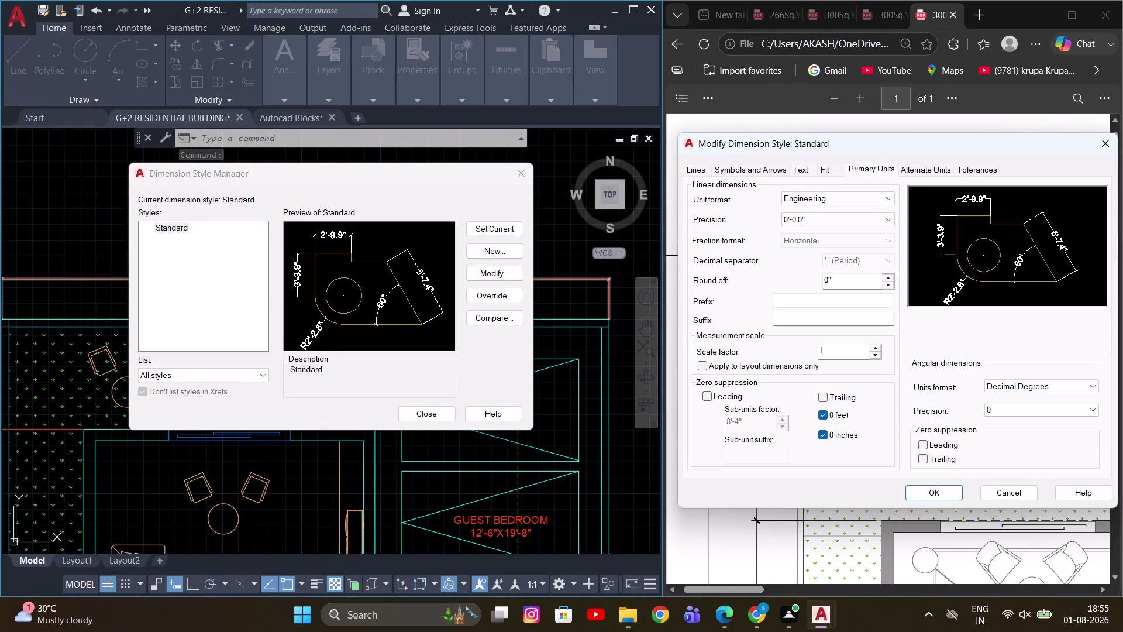
click(833, 435)
click(936, 493)
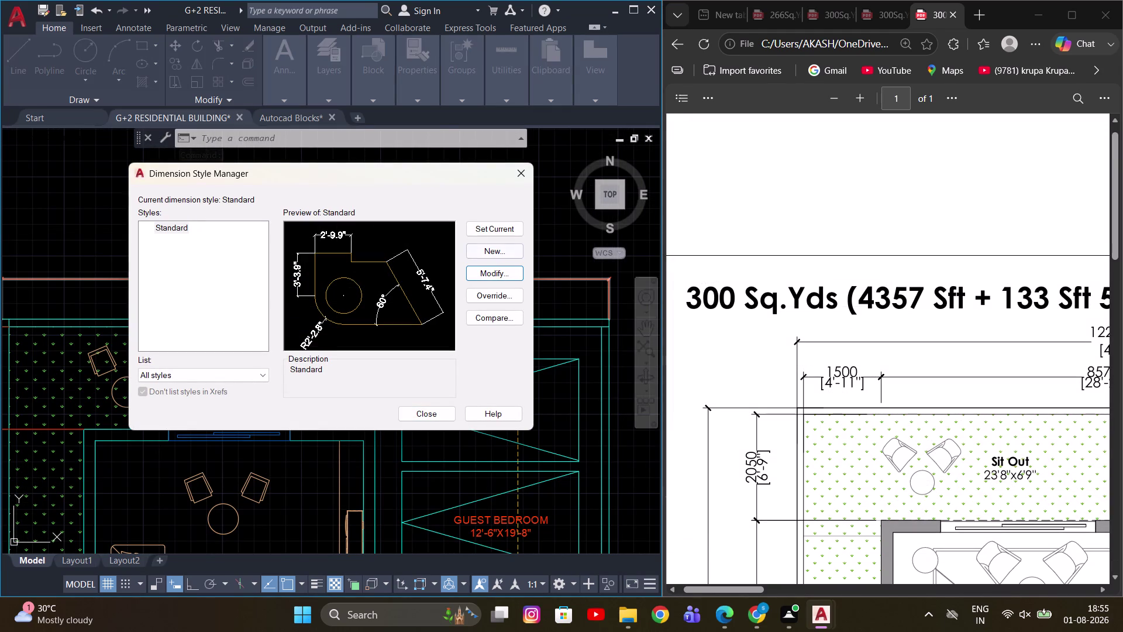
click(482, 228)
click(428, 415)
scroll(up, 3)
scroll(down, 3)
middle_drag(309, 279, 467, 266)
middle_drag(468, 267, 388, 281)
Set the Standard style's unit precision to whole inches (0'-0").
key(d)
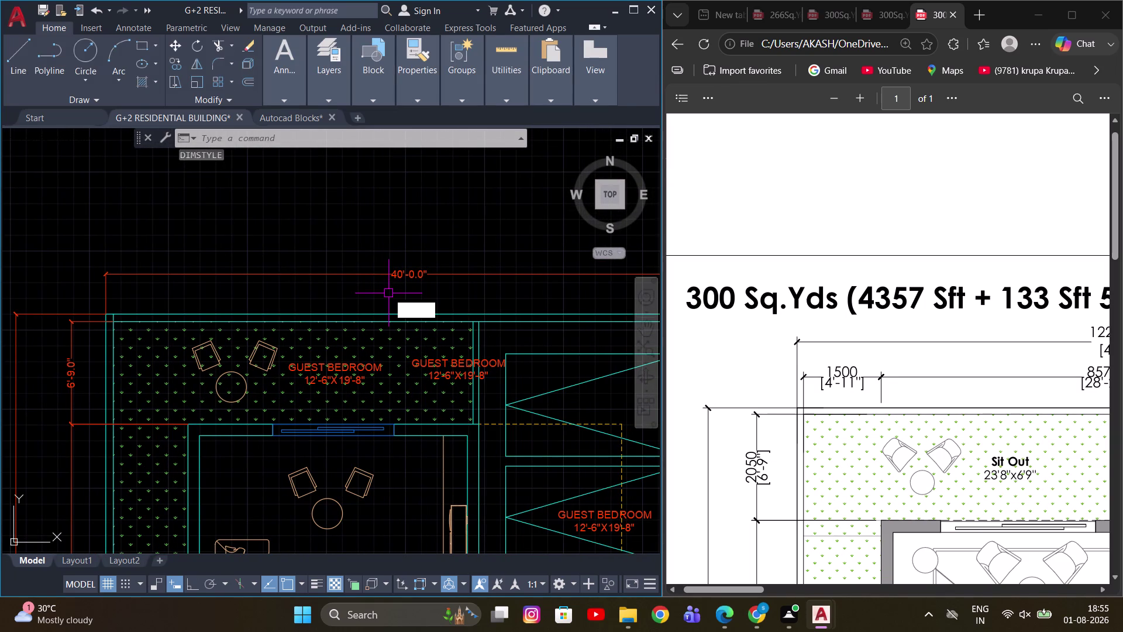
key(space)
click(498, 273)
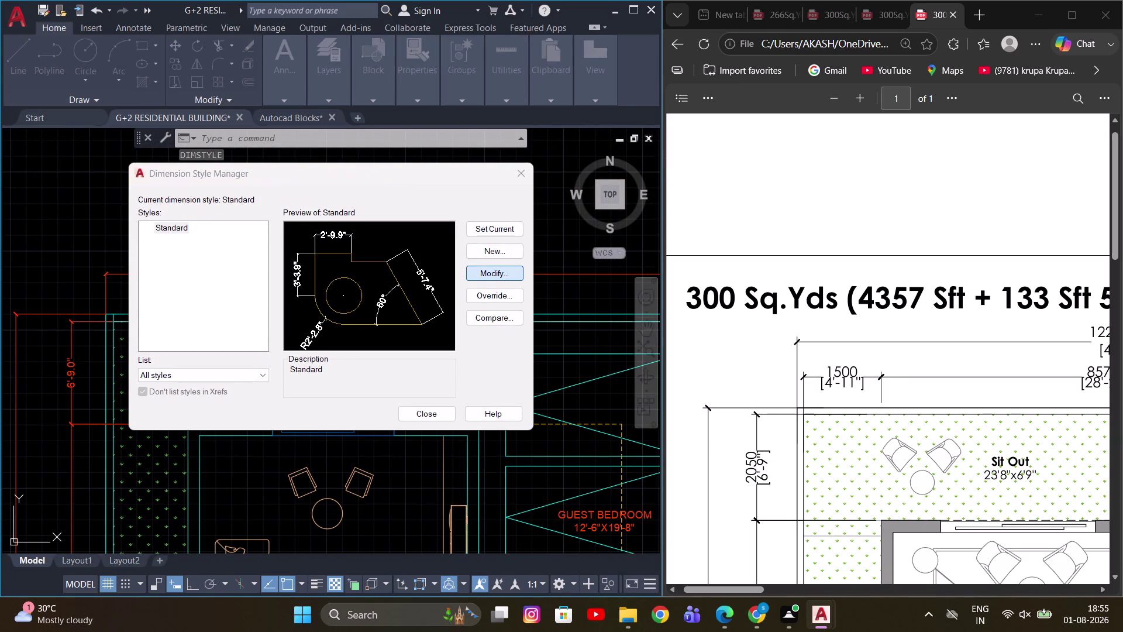
click(805, 218)
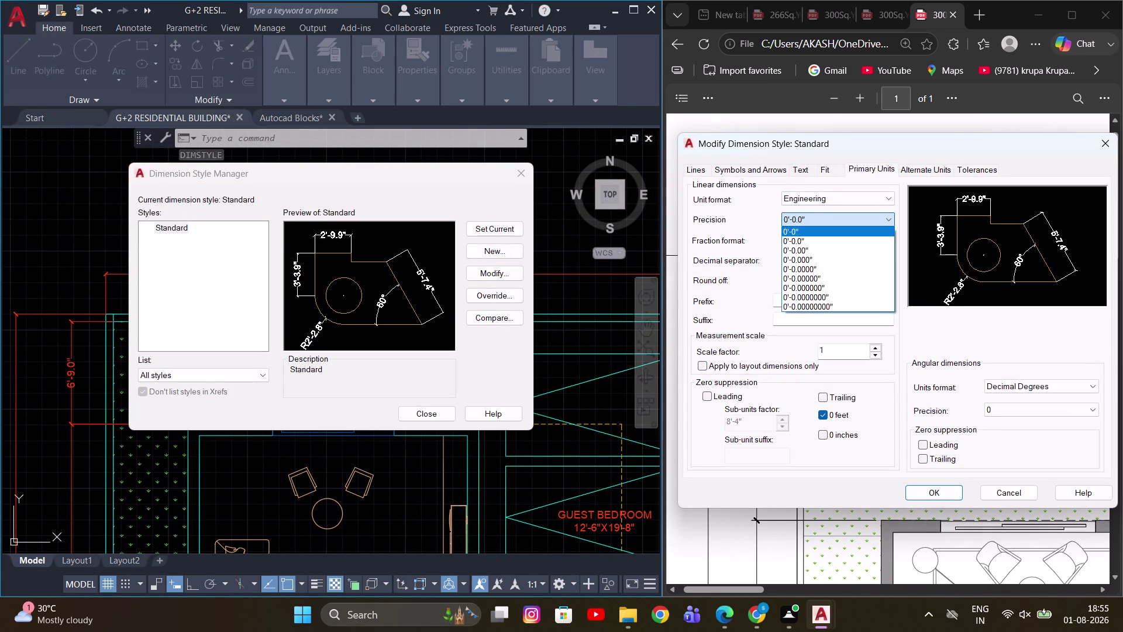
click(818, 233)
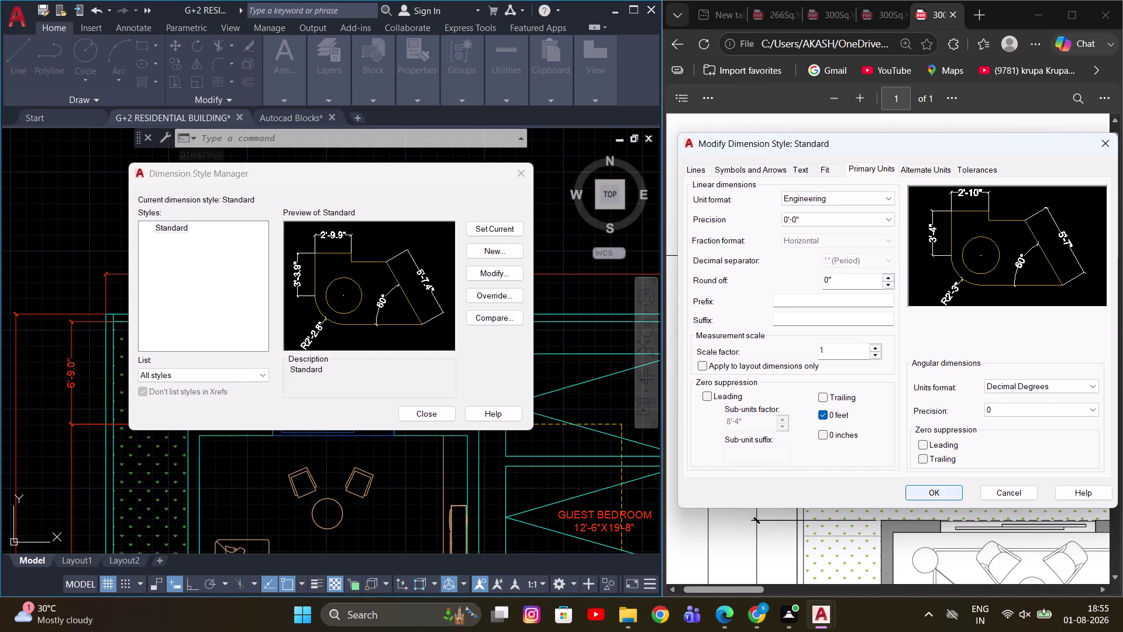
click(926, 493)
click(496, 218)
double_click(492, 221)
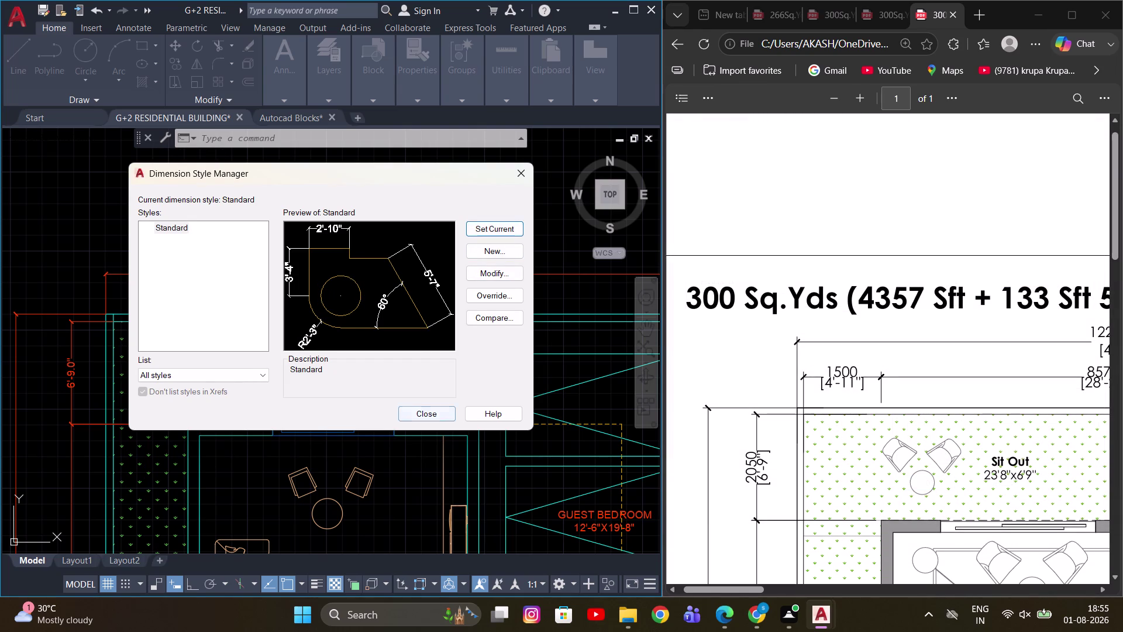
click(428, 413)
scroll(up, 3)
middle_drag(146, 353, 369, 368)
scroll(down, 3)
middle_drag(444, 318, 330, 330)
key(d)
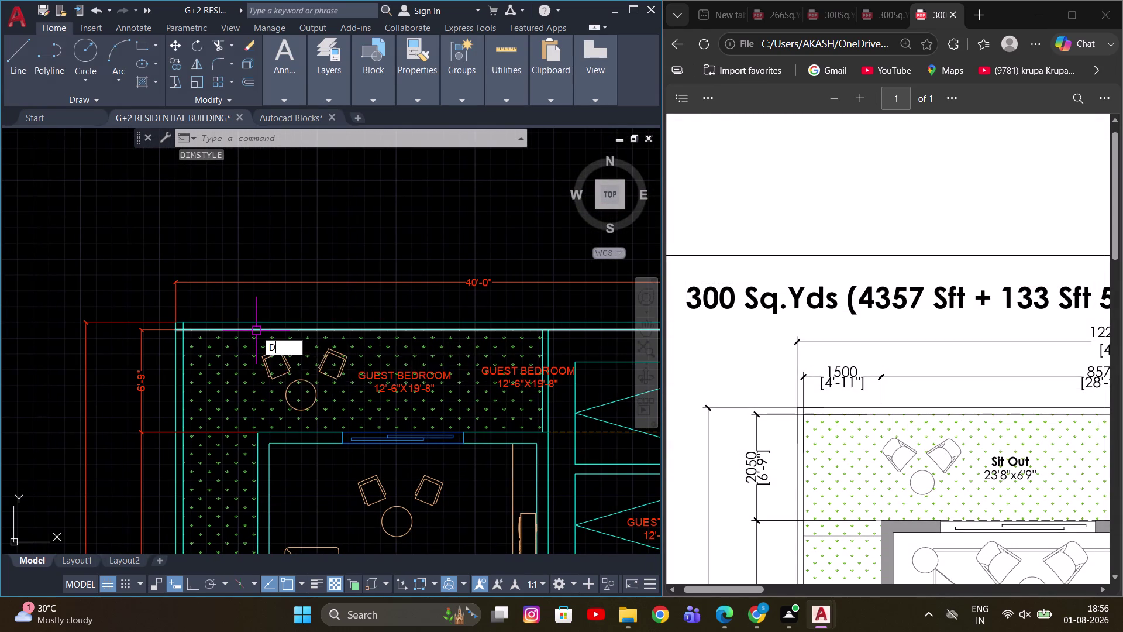
Add a linear 4'-11" dimension from the plan's top-left corner, placed above the plan.
key(l)
key(i)
key(space)
scroll(up, 3)
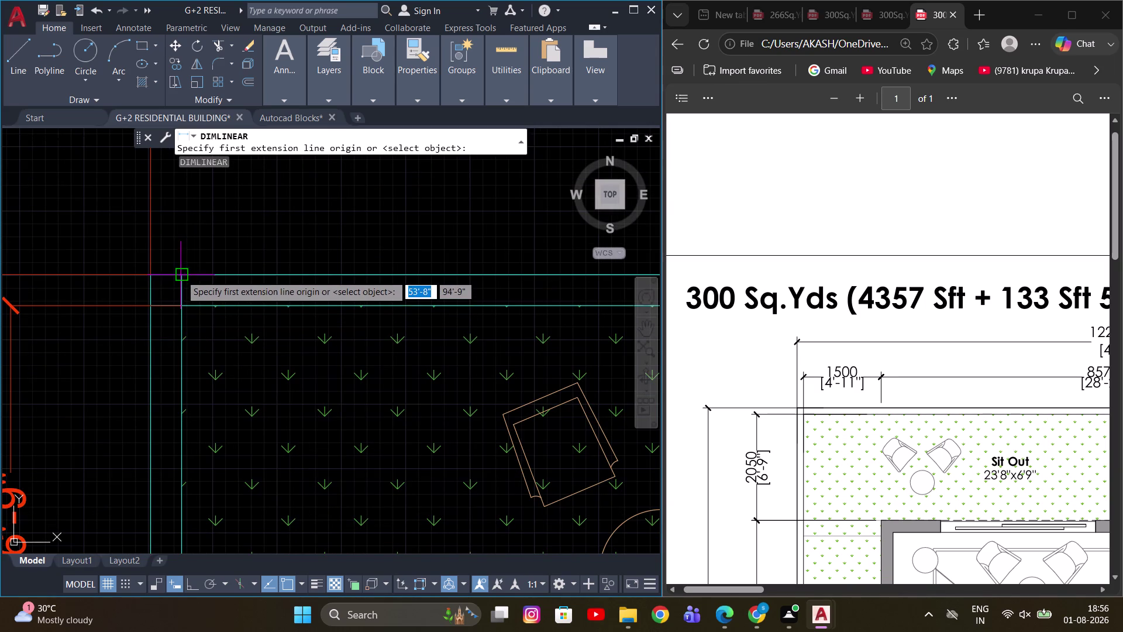
click(181, 272)
scroll(down, 3)
scroll(up, 3)
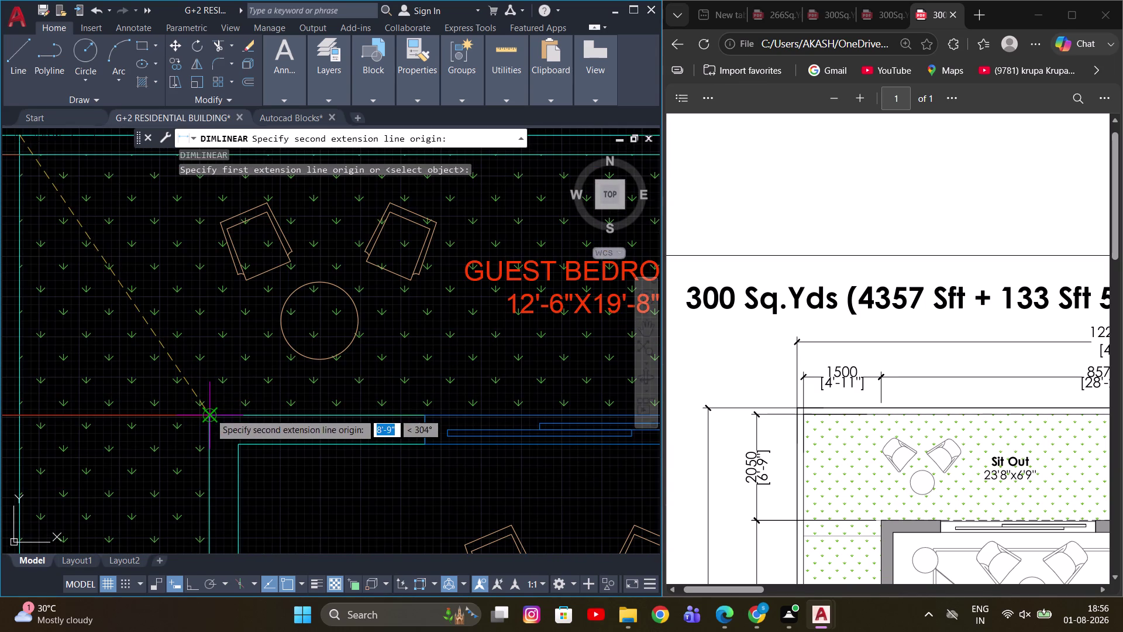
click(210, 413)
scroll(down, 3)
scroll(up, 3)
scroll(up, 3)
middle_drag(190, 263, 192, 290)
scroll(down, 3)
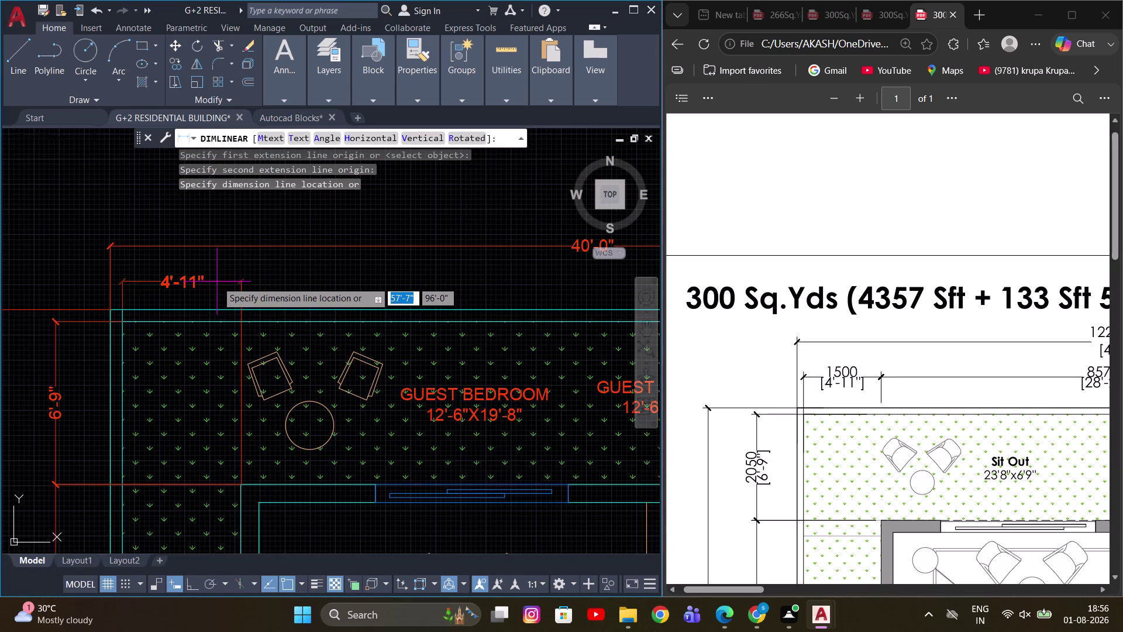
click(218, 280)
Continue the dimension chain from the 4'-11" dimension along the plan's top edge.
key(d)
key(c)
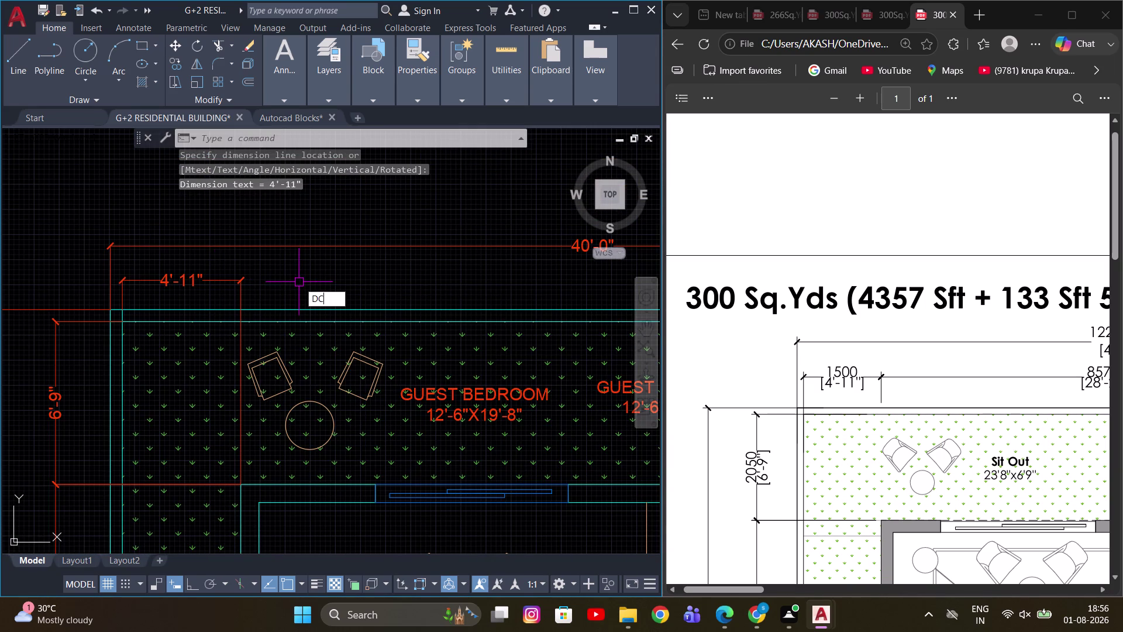
key(o)
key(space)
middle_drag(417, 283, 241, 292)
scroll(down, 3)
scroll(up, 3)
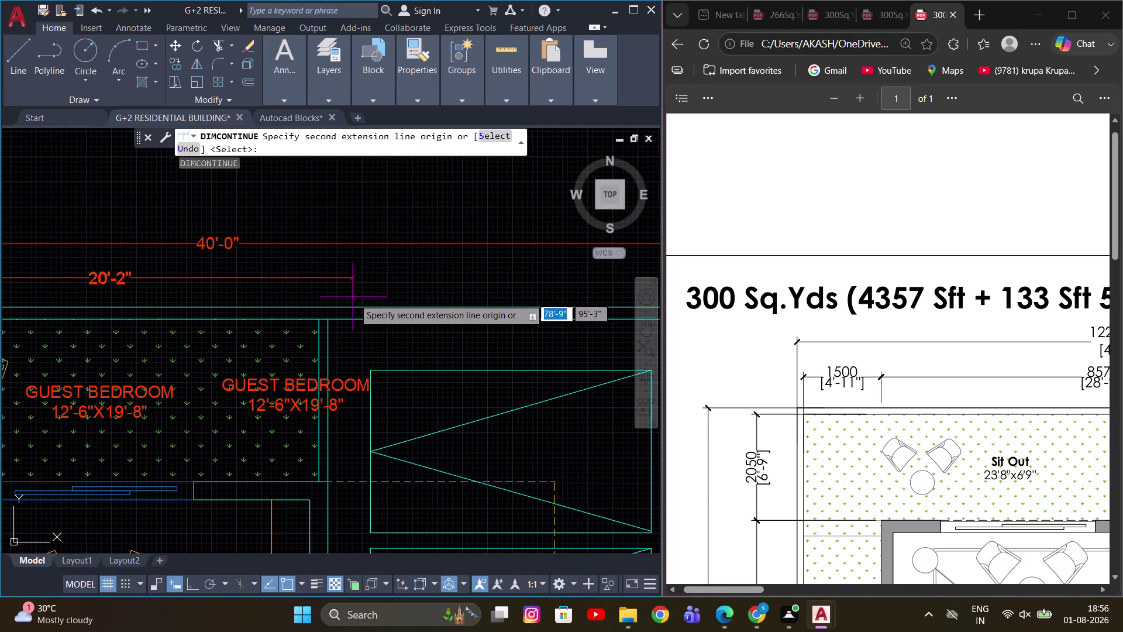
scroll(up, 3)
scroll(down, 3)
scroll(up, 3)
scroll(up, 3)
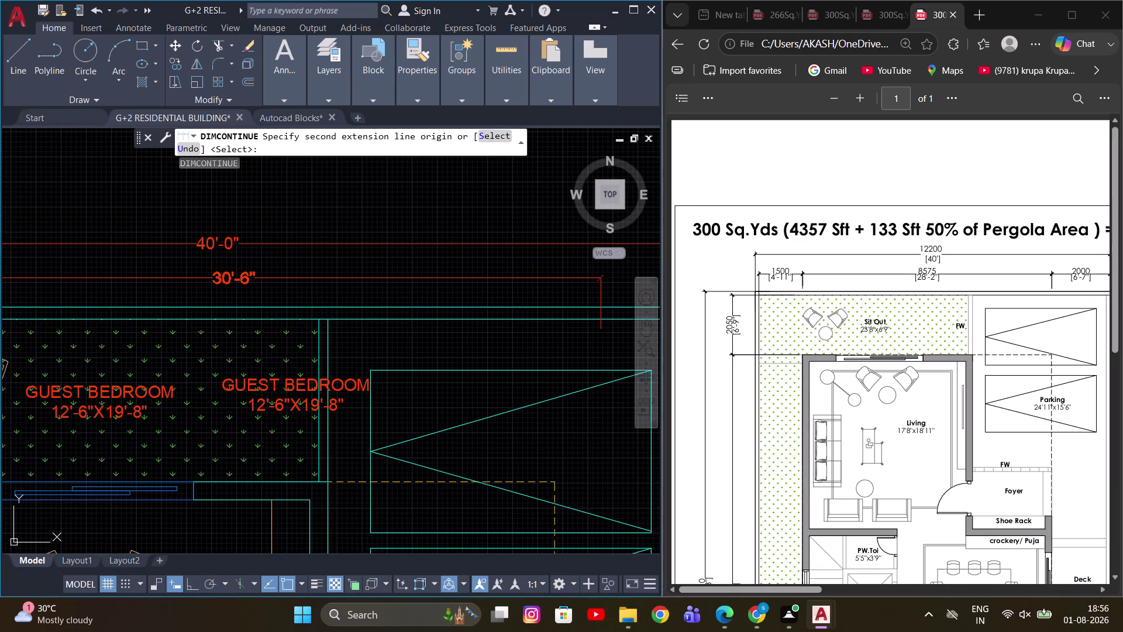
scroll(up, 3)
scroll(down, 3)
scroll(up, 3)
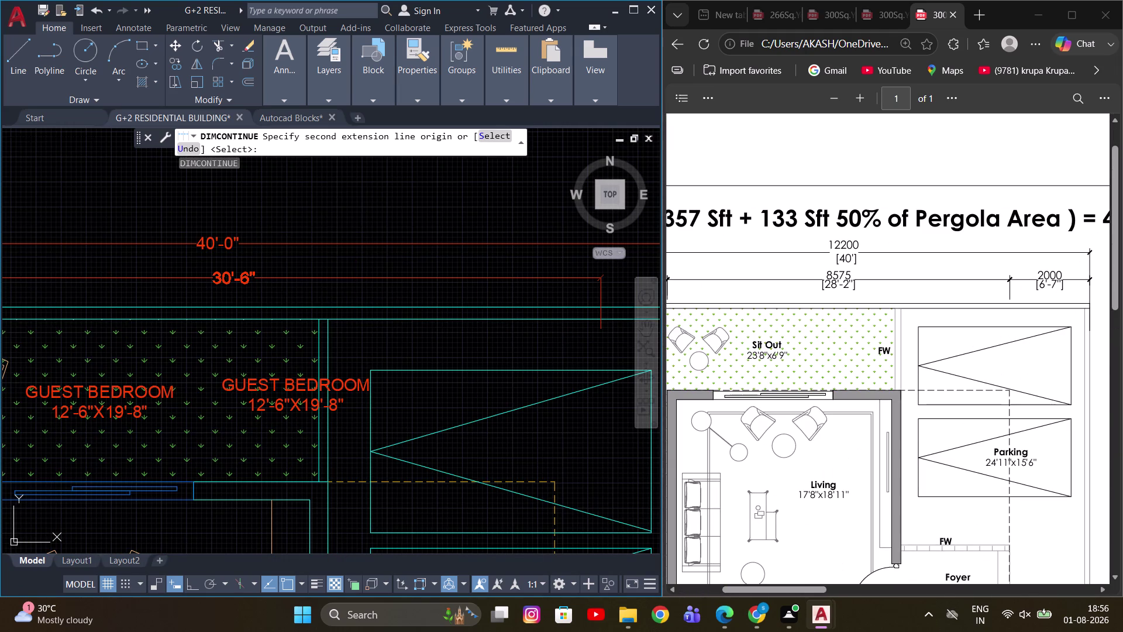
middle_drag(417, 297, 272, 291)
scroll(up, 3)
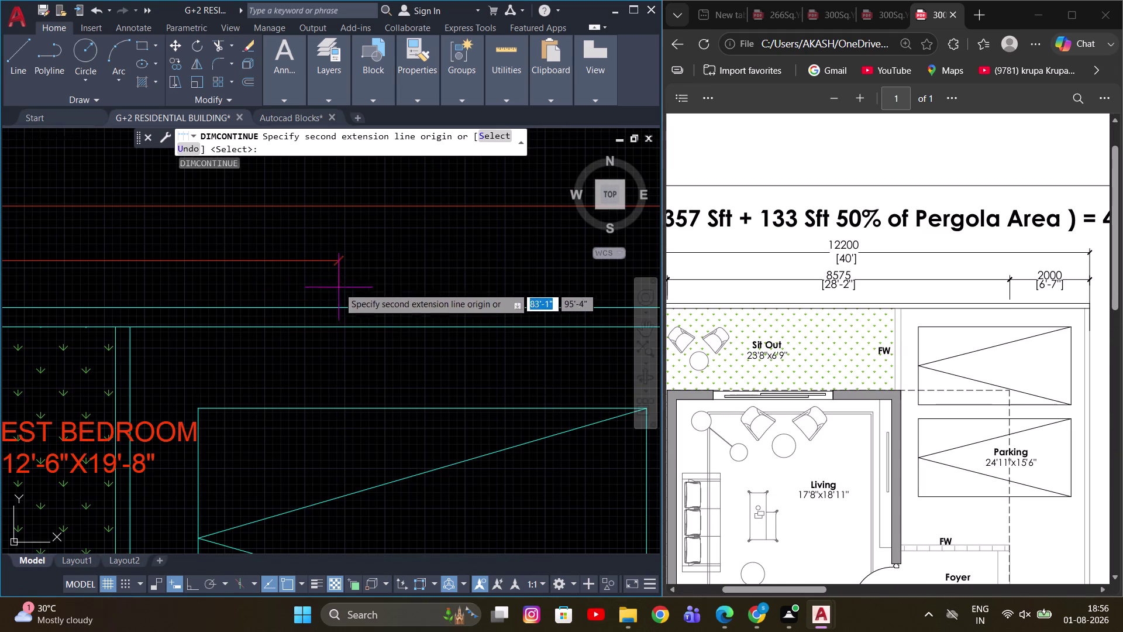
scroll(down, 3)
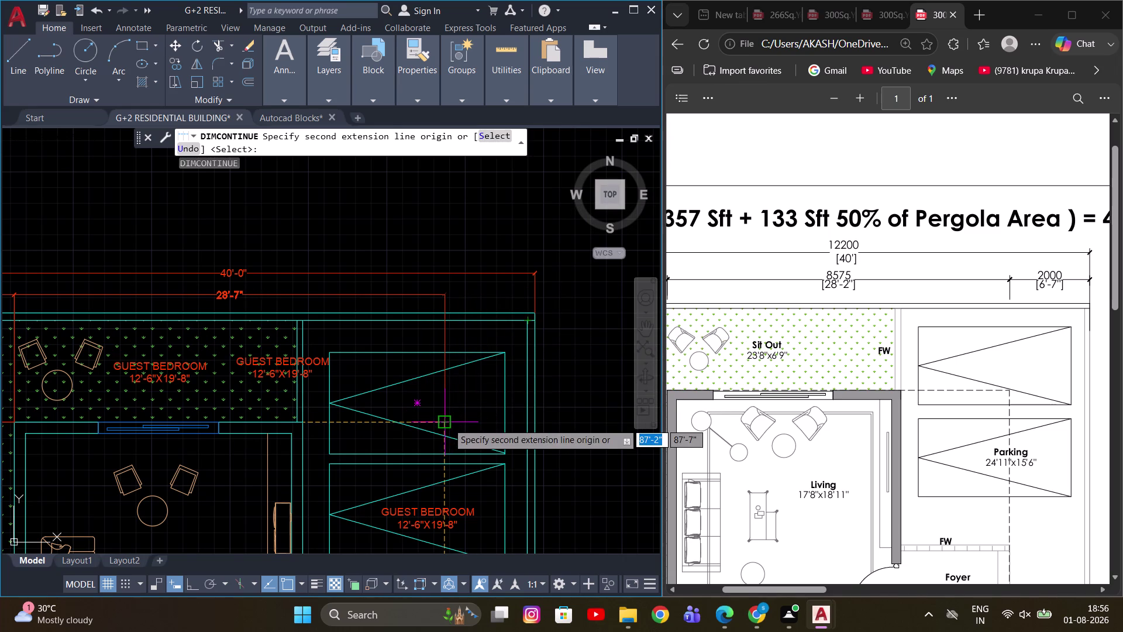
click(447, 424)
key(space)
middle_drag(465, 313, 462, 292)
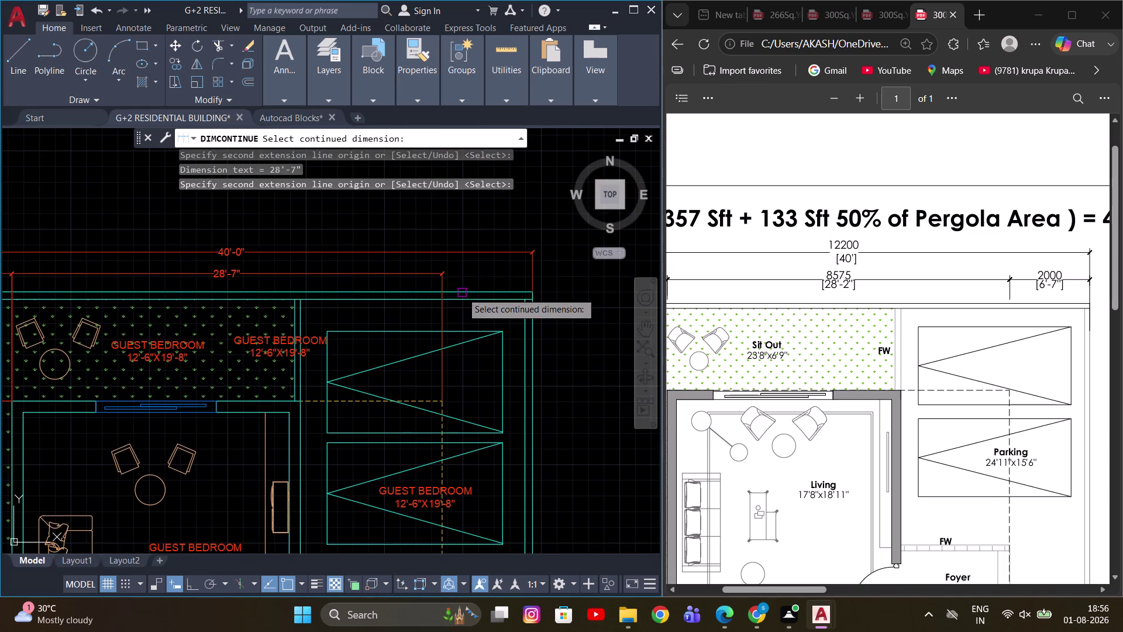
scroll(down, 3)
key(Escape)
scroll(up, 3)
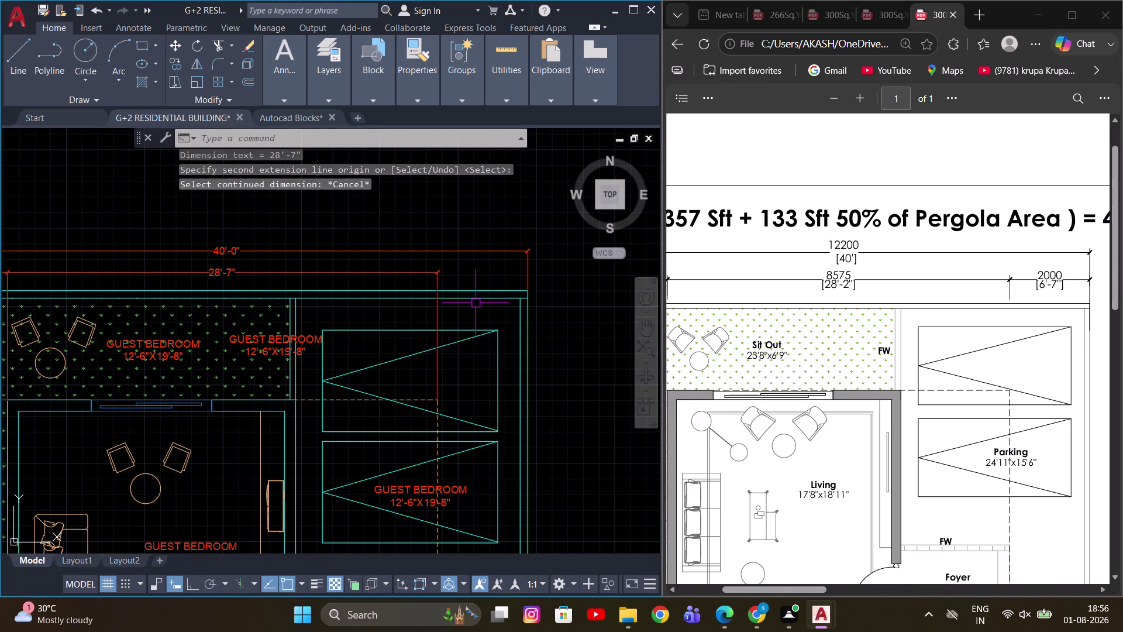
Add a 6'-0" continued dimension (DCO) ending at the right outer corner.
text(DCO)
key(space)
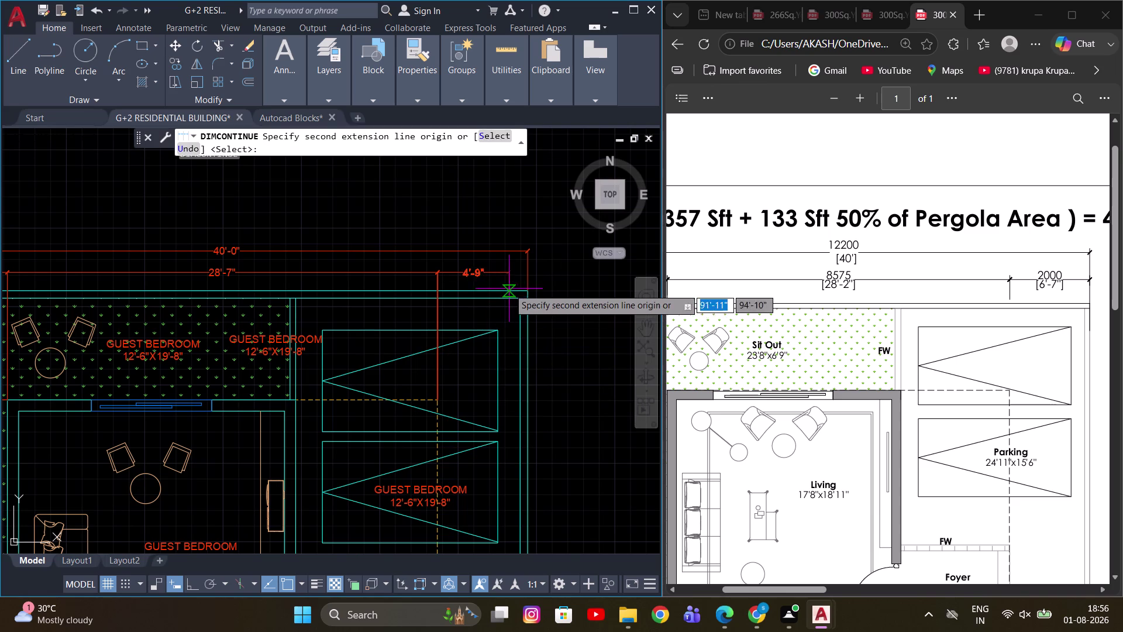
scroll(up, 3)
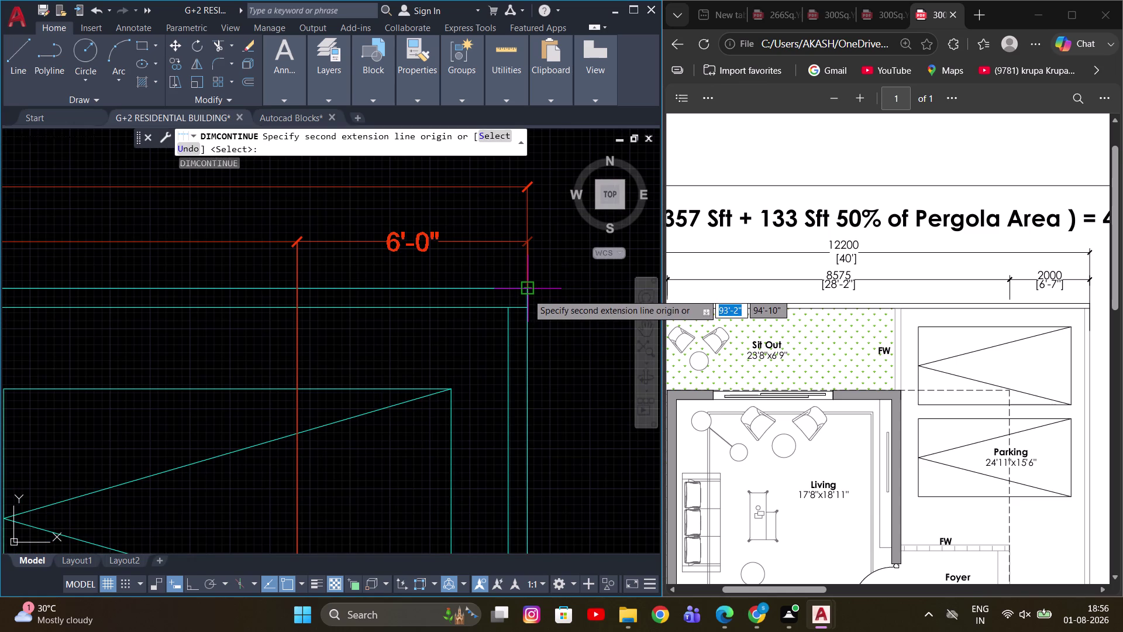
click(528, 294)
key(Escape)
Zoom out and pan to review the completed top dimension chain and sit-out area.
scroll(down, 3)
scroll(down, 3)
middle_drag(450, 356, 498, 293)
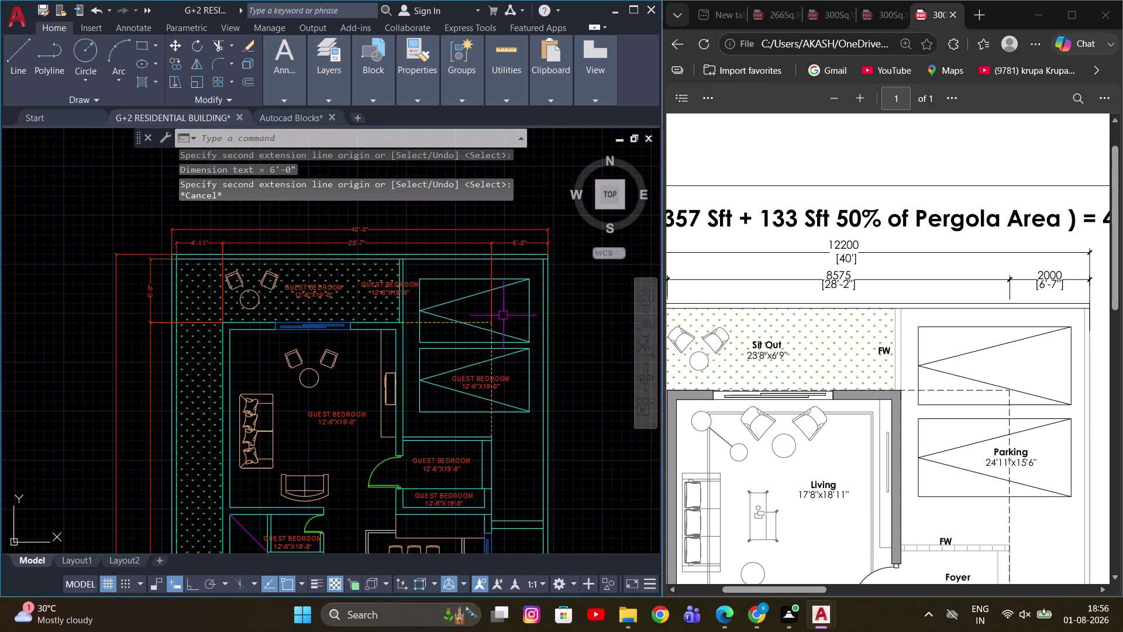
scroll(up, 3)
middle_drag(502, 333, 518, 426)
scroll(down, 3)
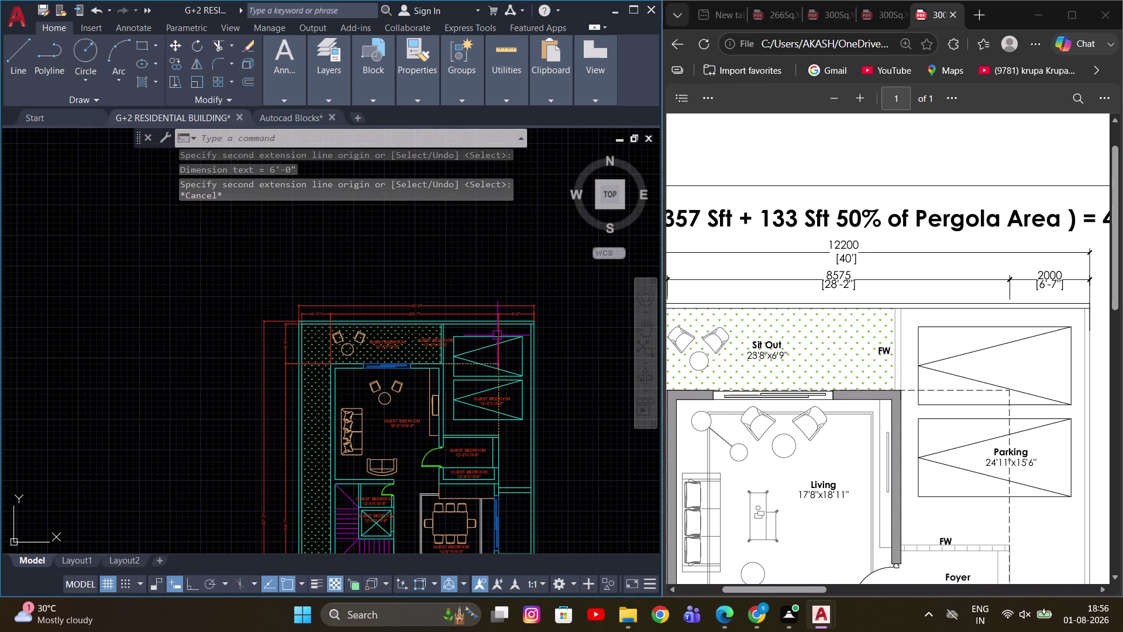
scroll(up, 3)
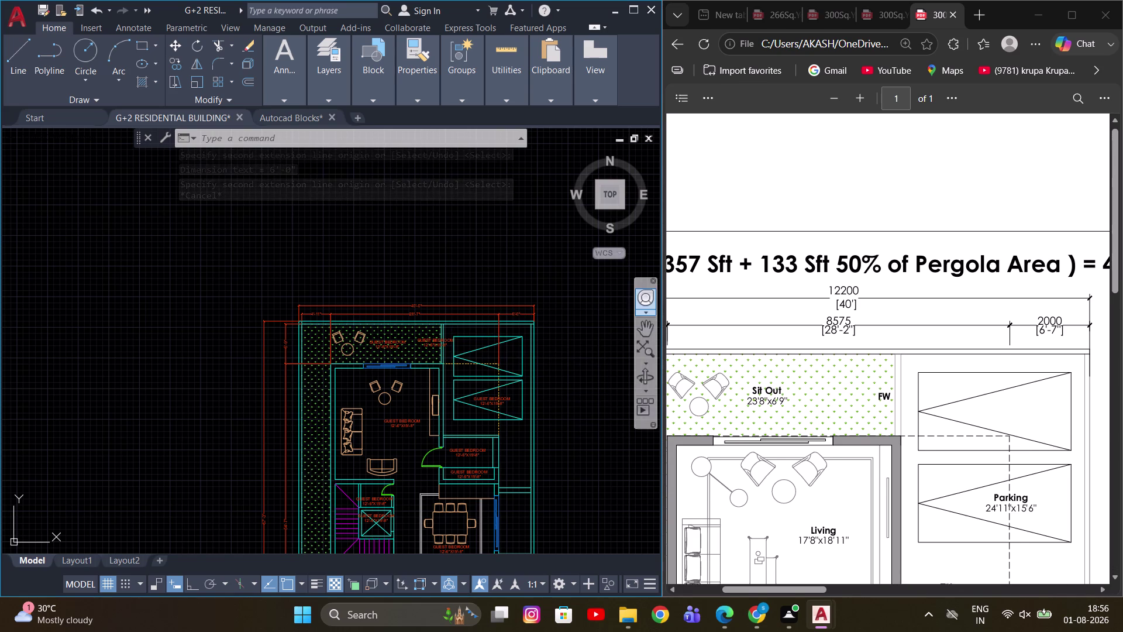
middle_drag(518, 325, 474, 289)
scroll(up, 3)
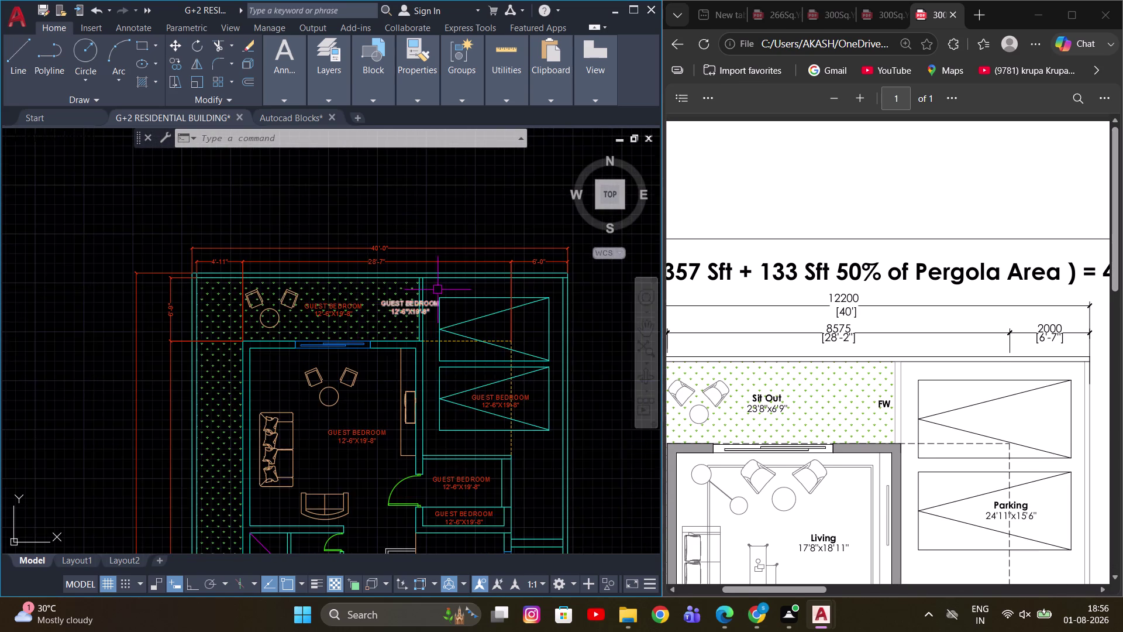
scroll(up, 3)
scroll(down, 3)
middle_drag(430, 328, 453, 301)
scroll(up, 3)
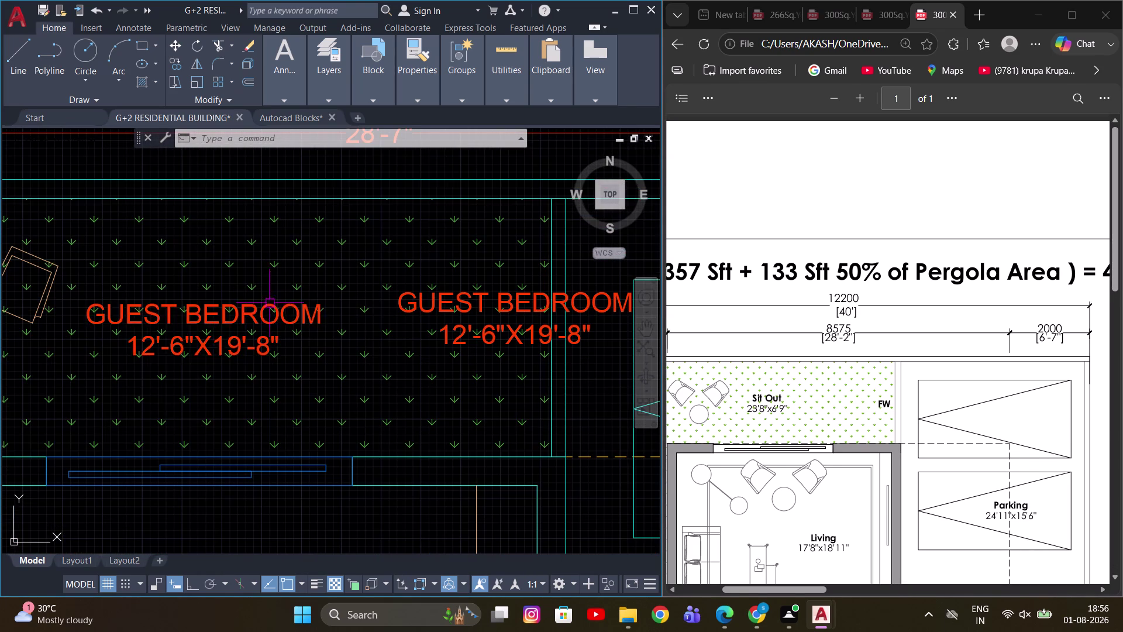
Retype the top-left guest bedroom label as SIT OUT.
double_click(270, 308)
key(ctrl+a)
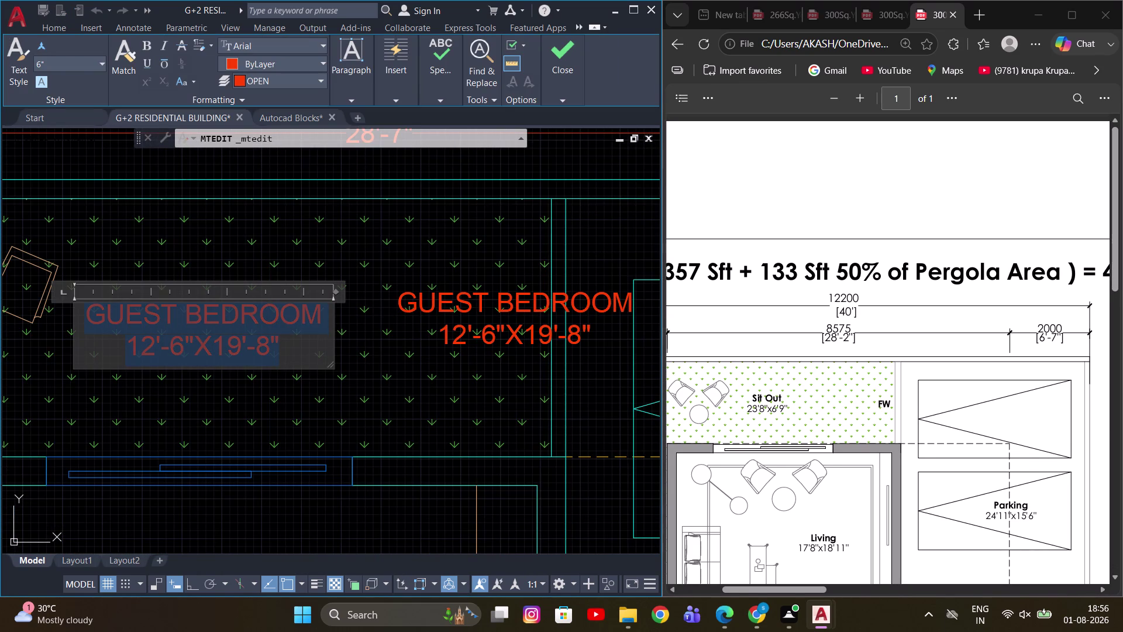
text(SIT)
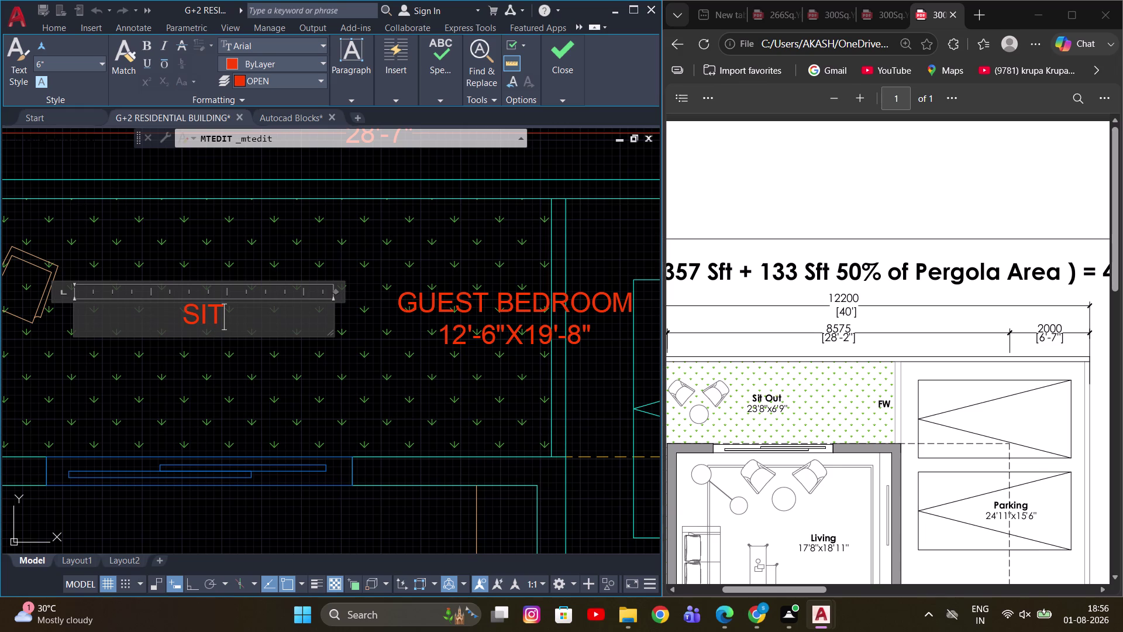
key(space)
text(OUT)
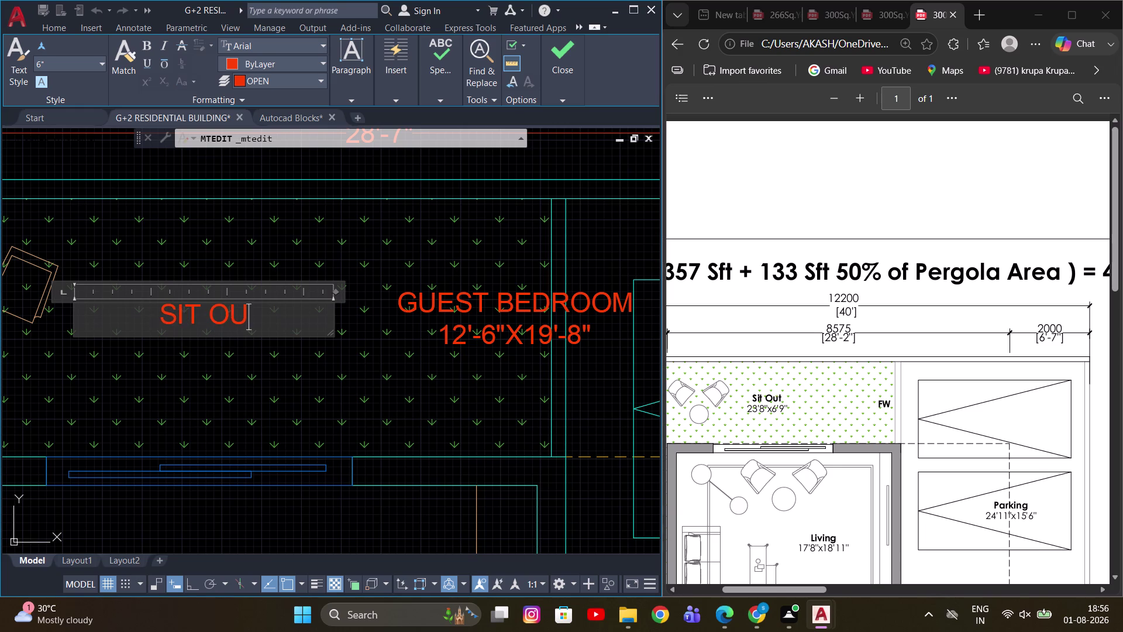
scroll(down, 3)
click(460, 247)
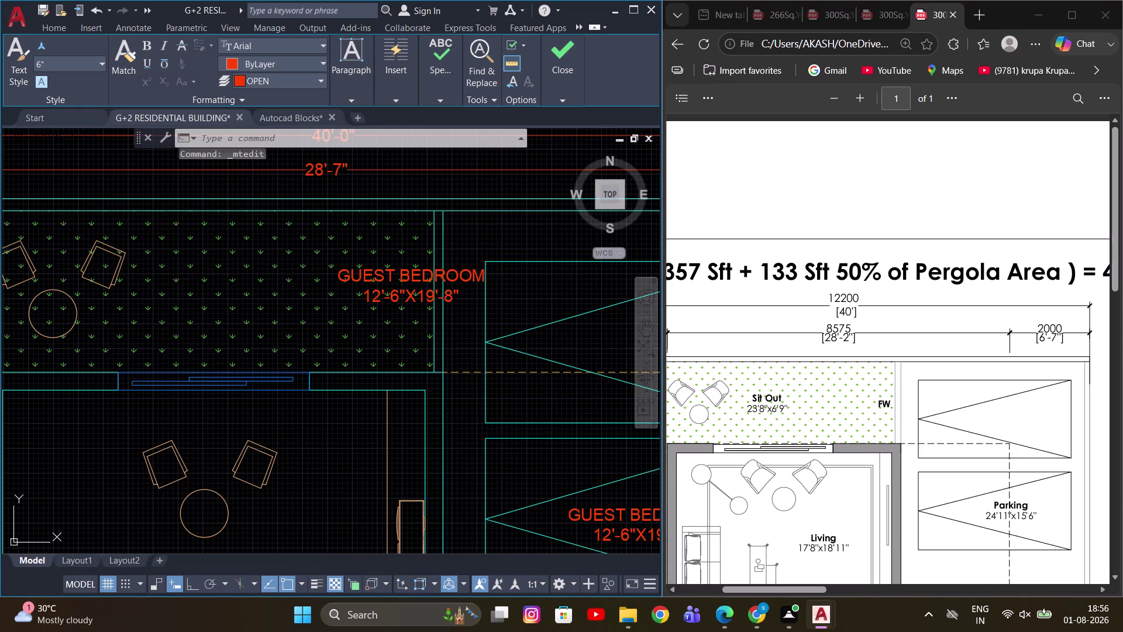
Replace the second guest bedroom label's text with FW.
double_click(444, 274)
key(ctrl+a)
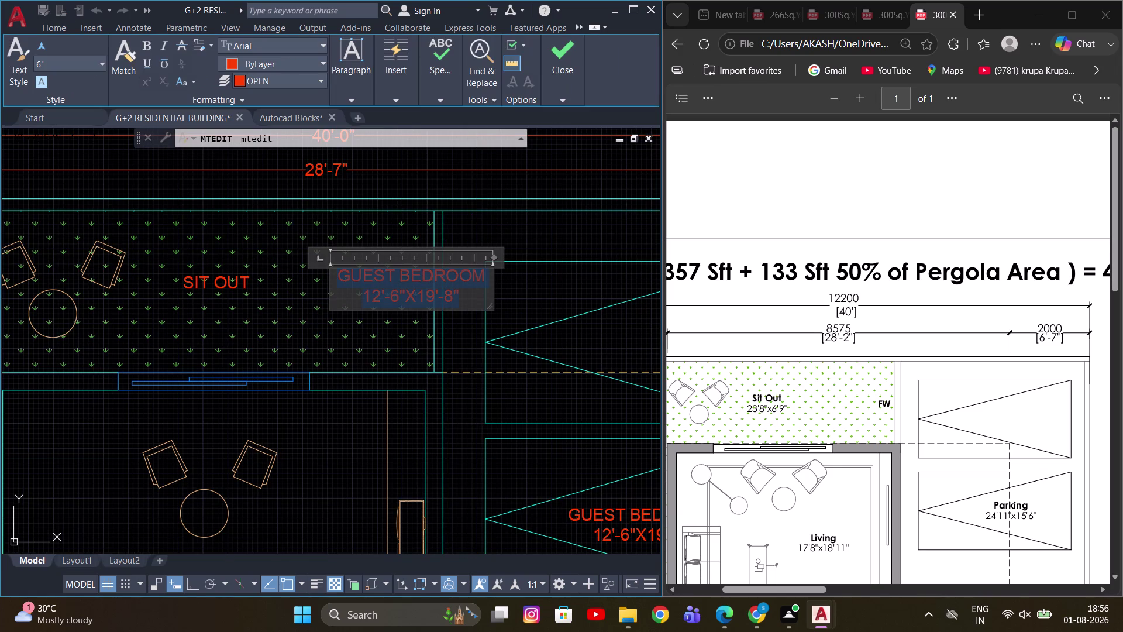
text(FW)
click(531, 232)
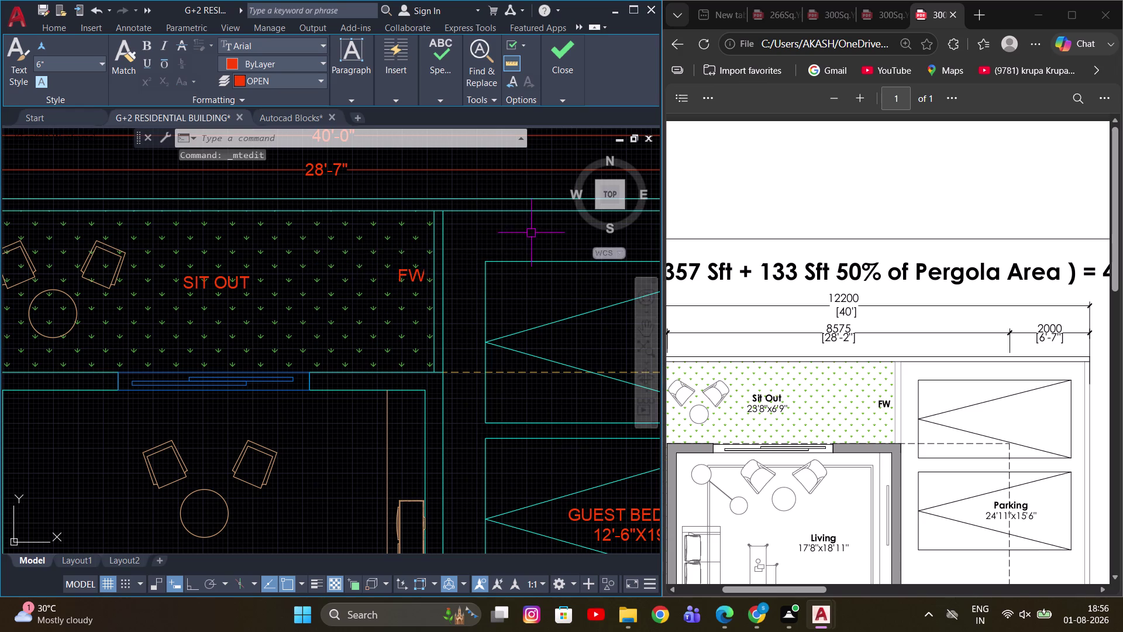
Explode the FW label and move its text beside the right wall.
scroll(up, 3)
click(410, 279)
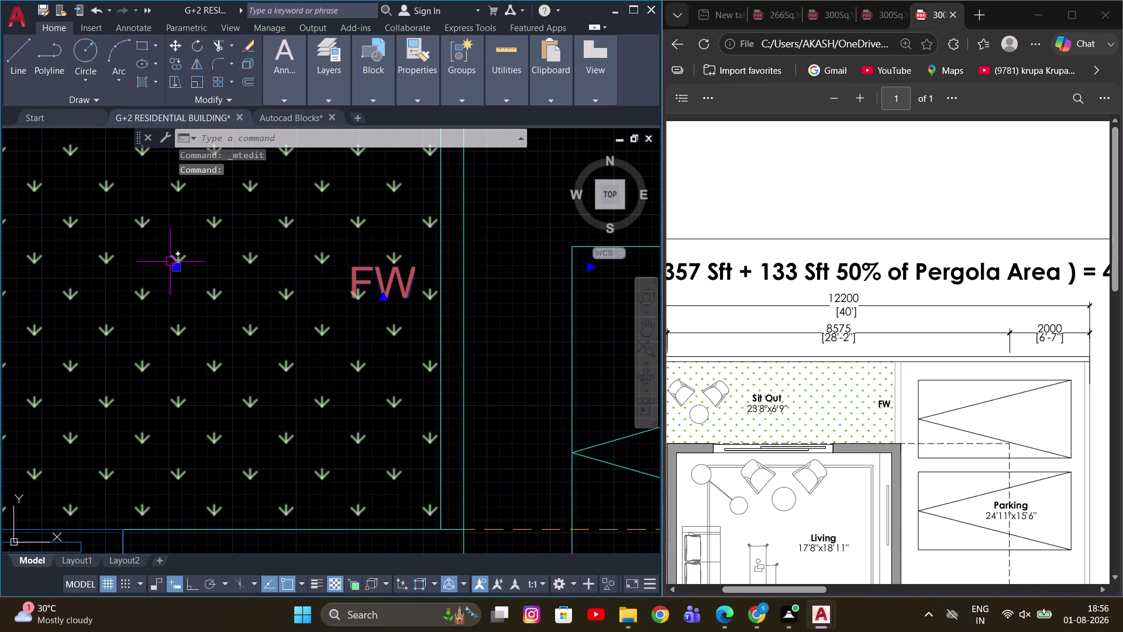
key(x)
key(space)
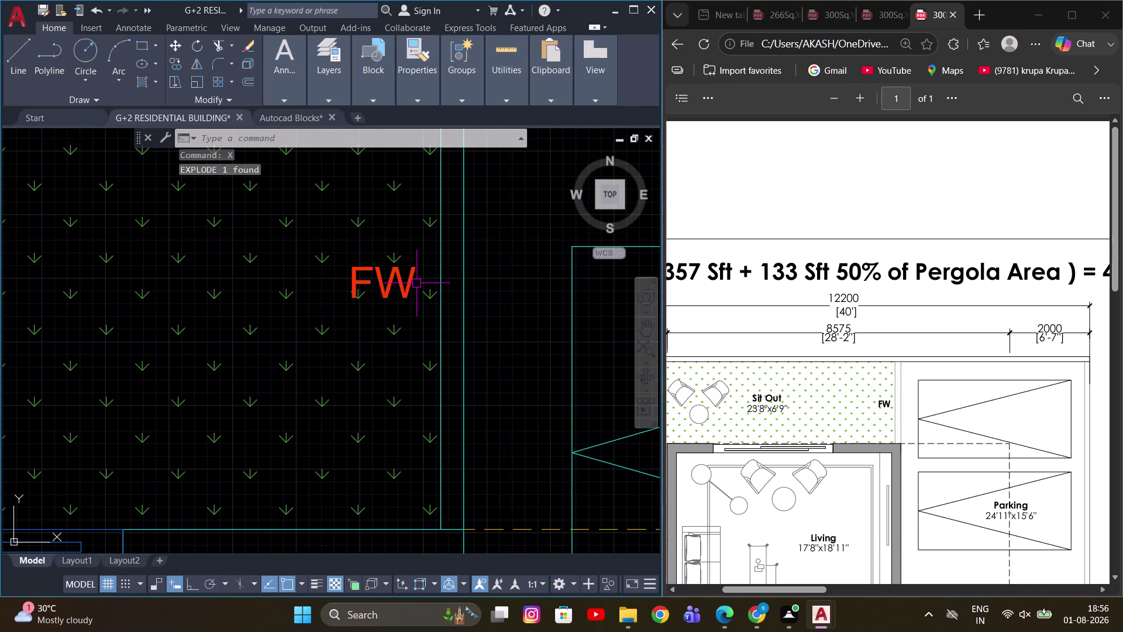
click(397, 285)
click(345, 300)
scroll(up, 3)
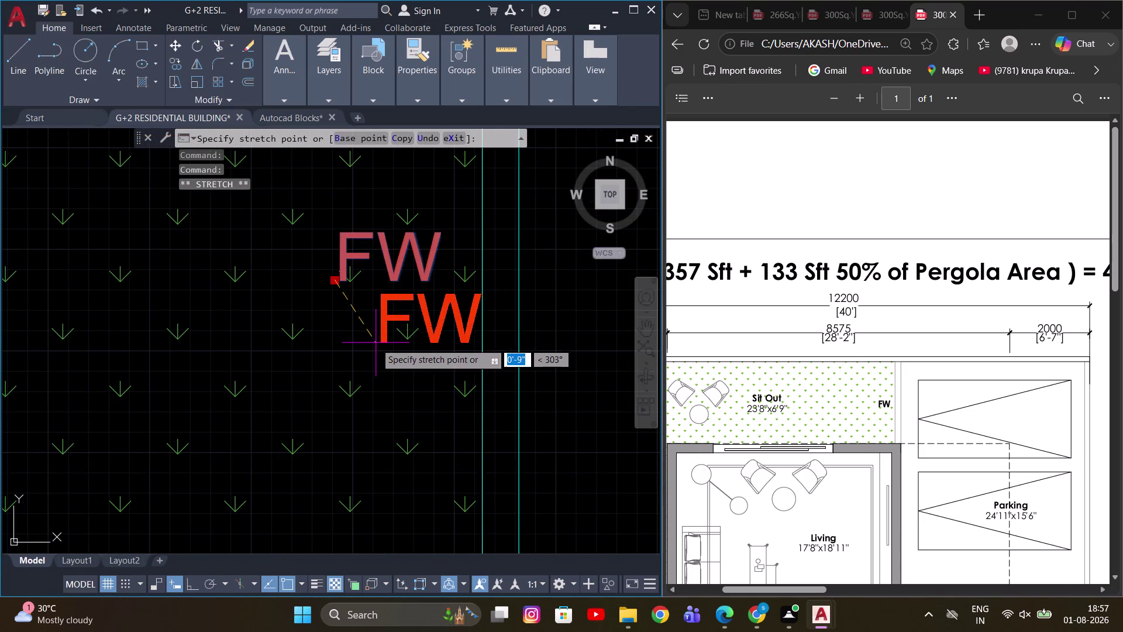
click(372, 346)
scroll(down, 3)
key(Escape)
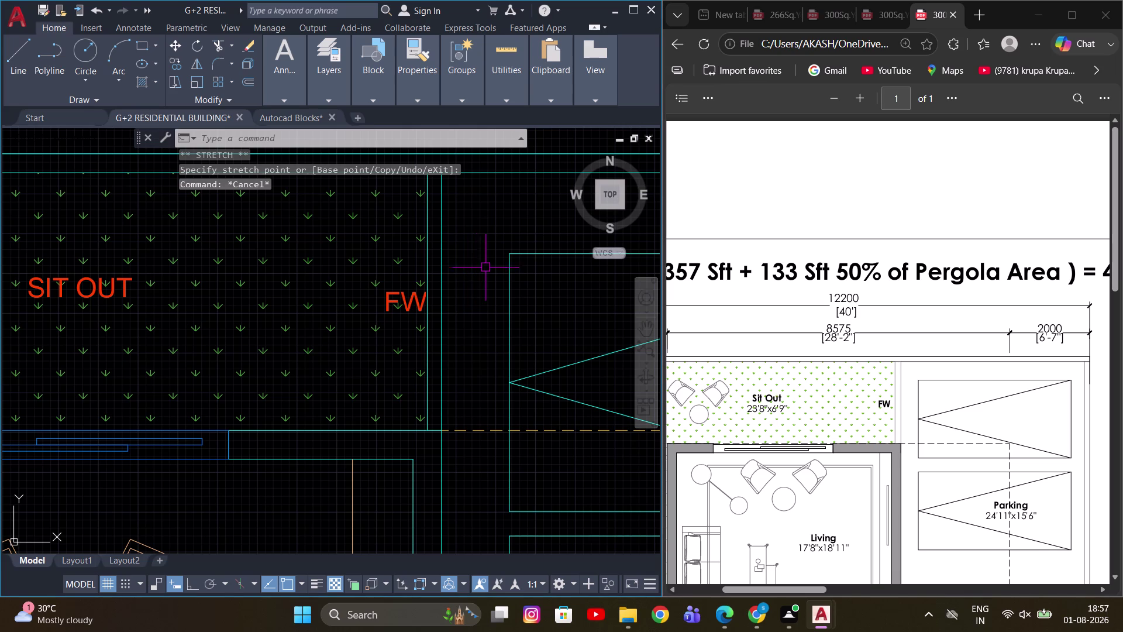
scroll(down, 3)
scroll(down, 3)
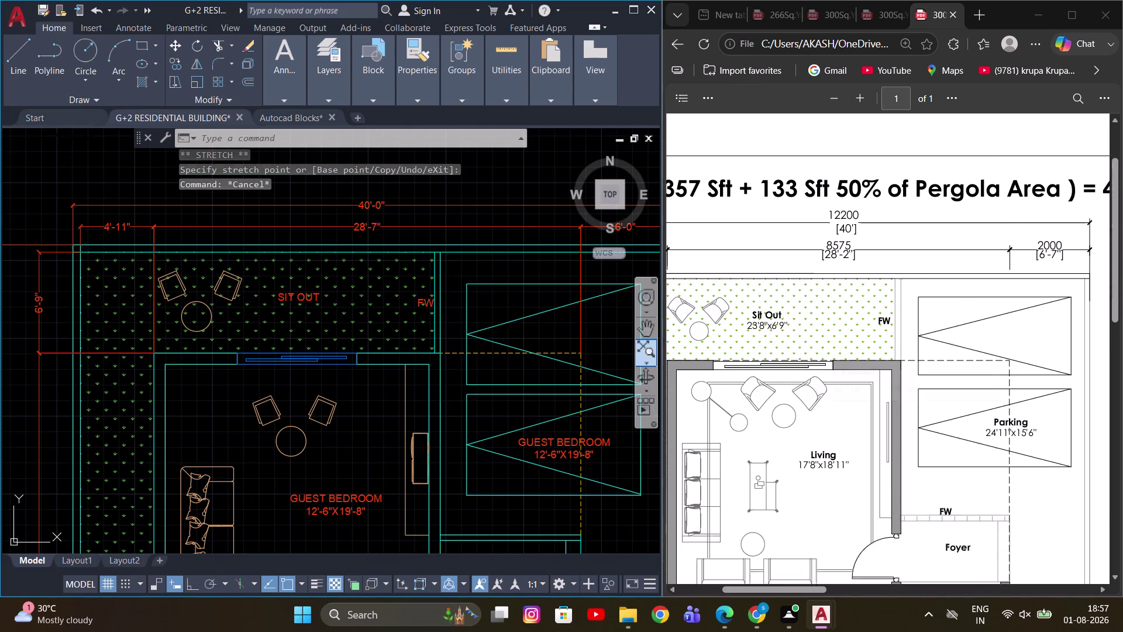
Pan across the plan to bring the GUEST BEDROOM label in the parking bay into view.
middle_drag(472, 347, 330, 313)
click(406, 407)
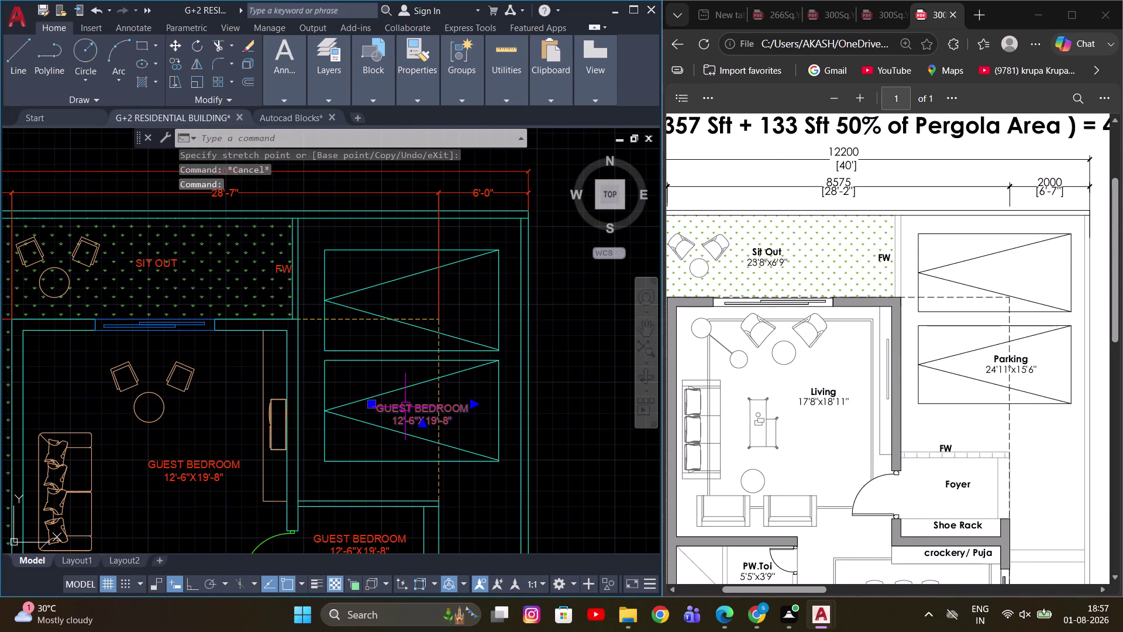
middle_drag(394, 346, 390, 330)
key(Escape)
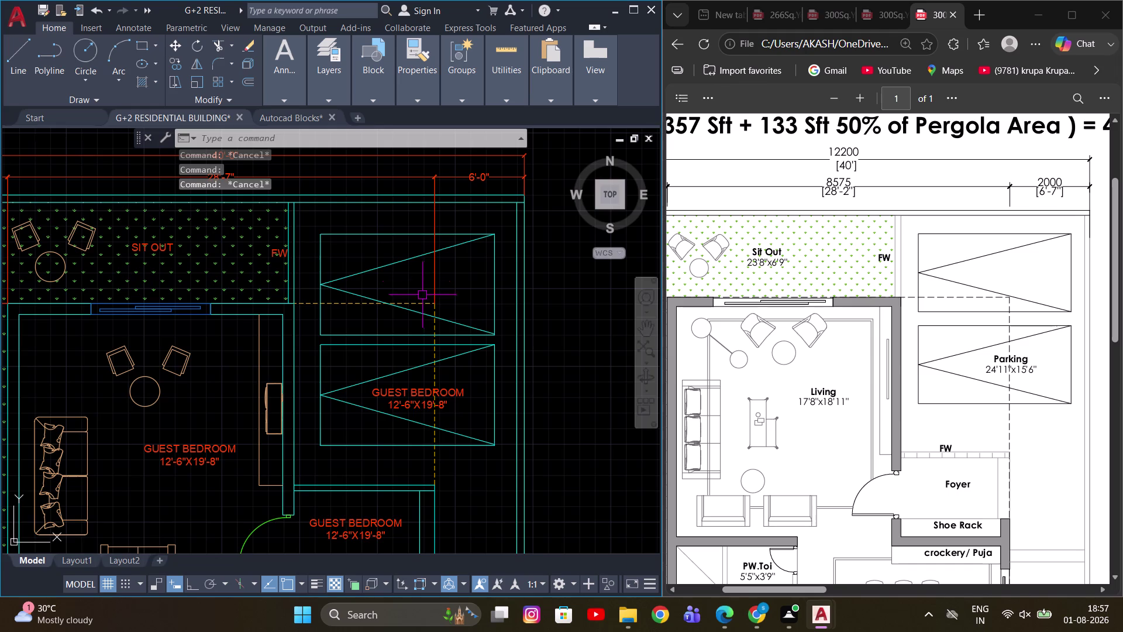
middle_drag(416, 267, 463, 373)
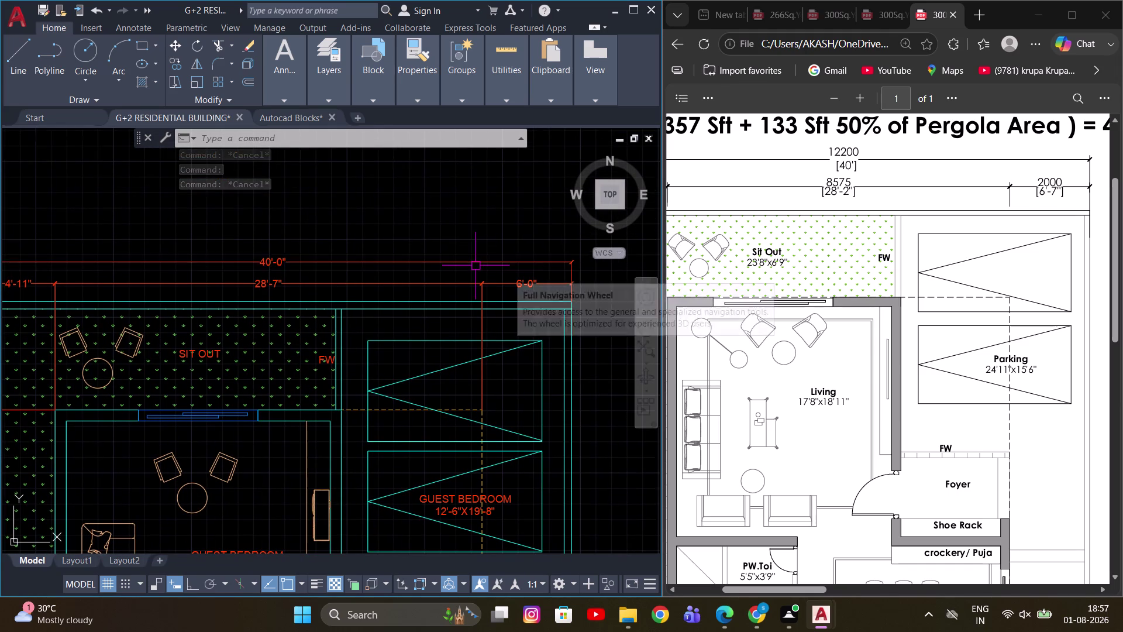
scroll(down, 3)
scroll(up, 3)
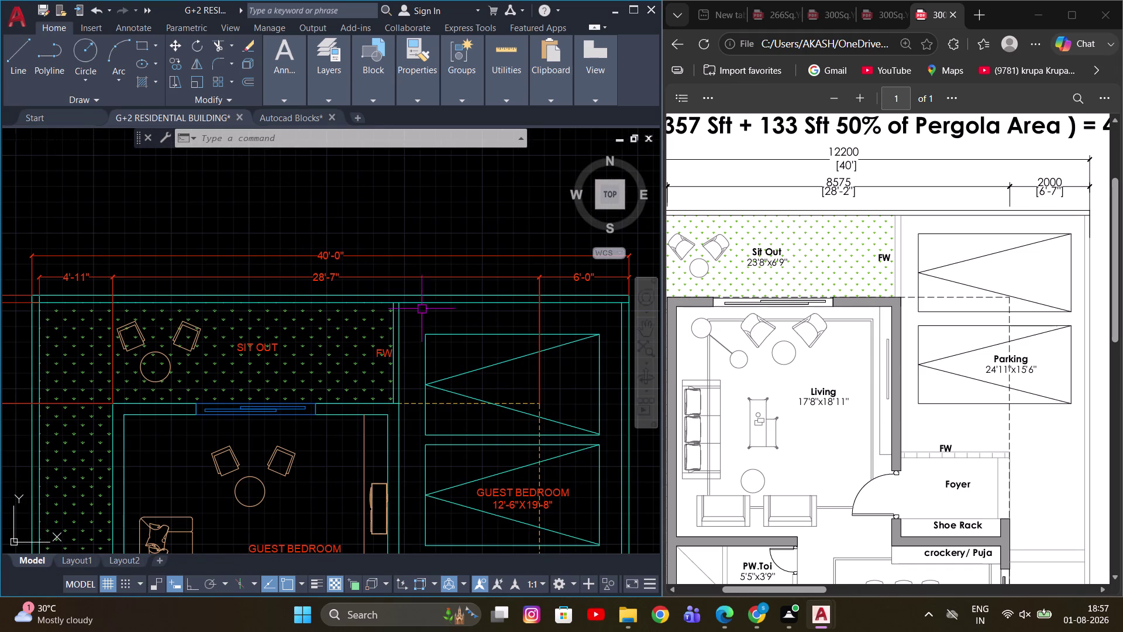
middle_drag(457, 319, 420, 279)
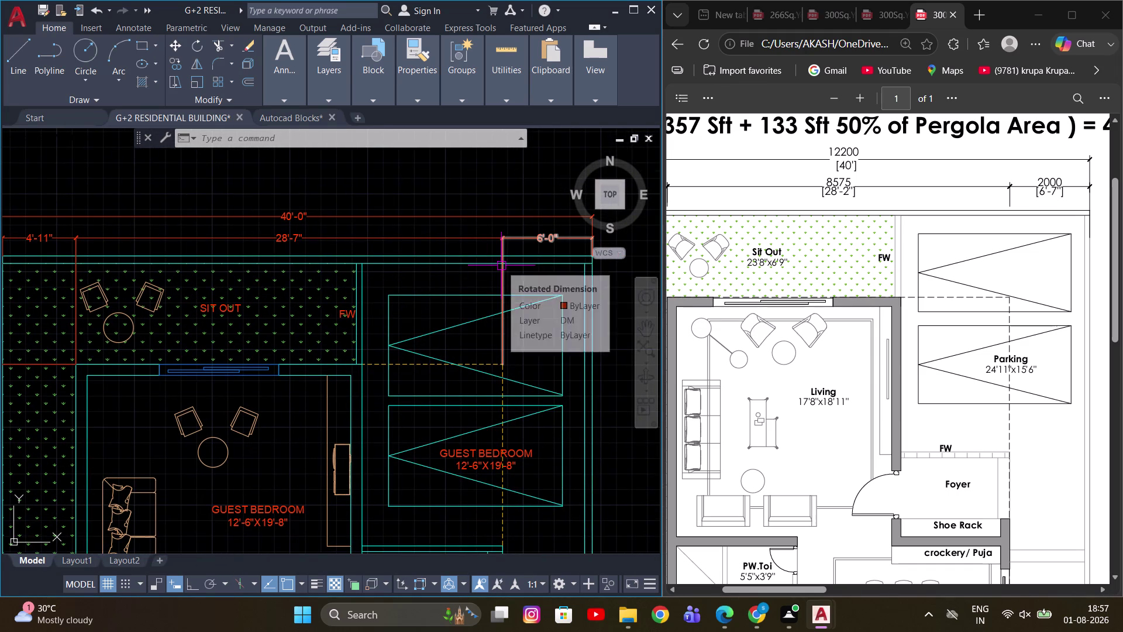
middle_drag(449, 356, 410, 317)
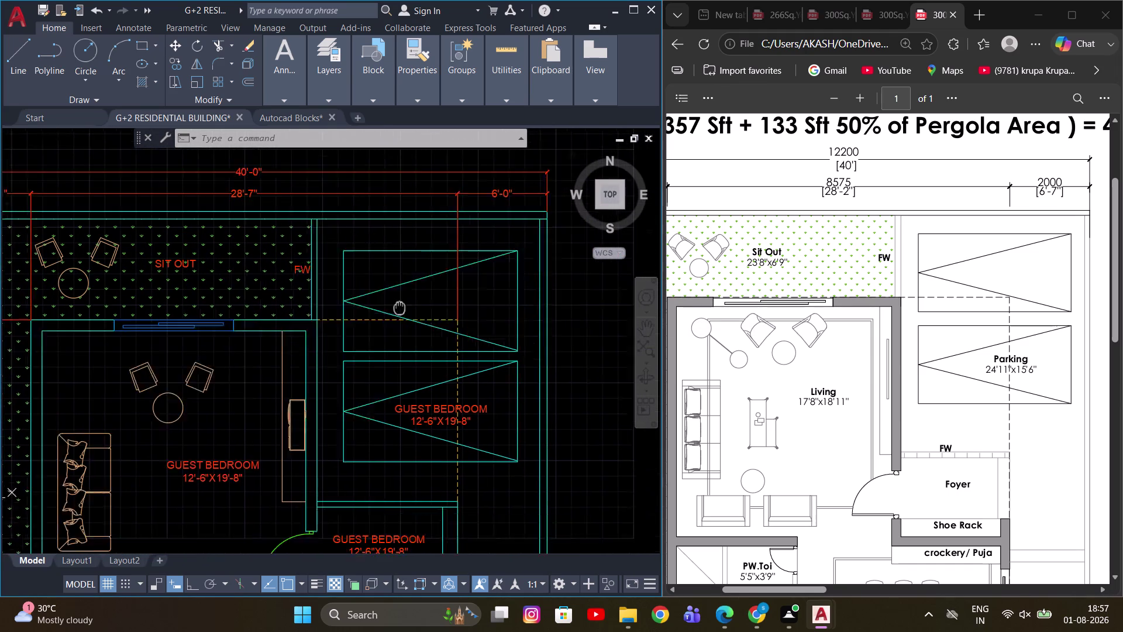
middle_drag(411, 317, 392, 305)
middle_drag(467, 379, 452, 326)
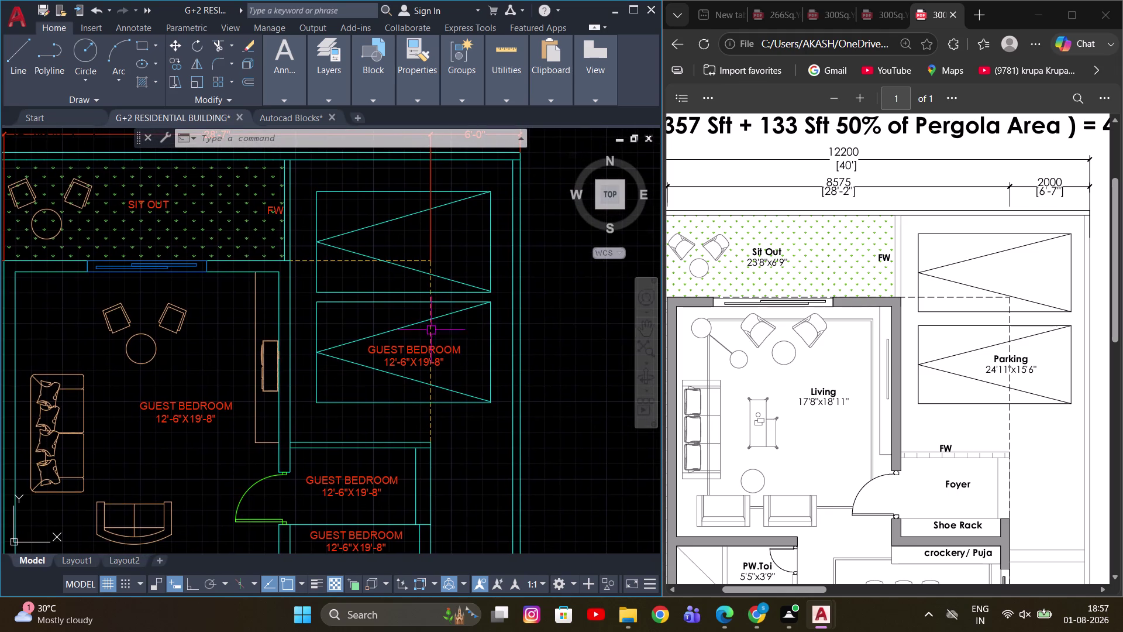
scroll(up, 3)
Replace the parking bay's guest bedroom label text with PARKING and start a new line.
double_click(414, 344)
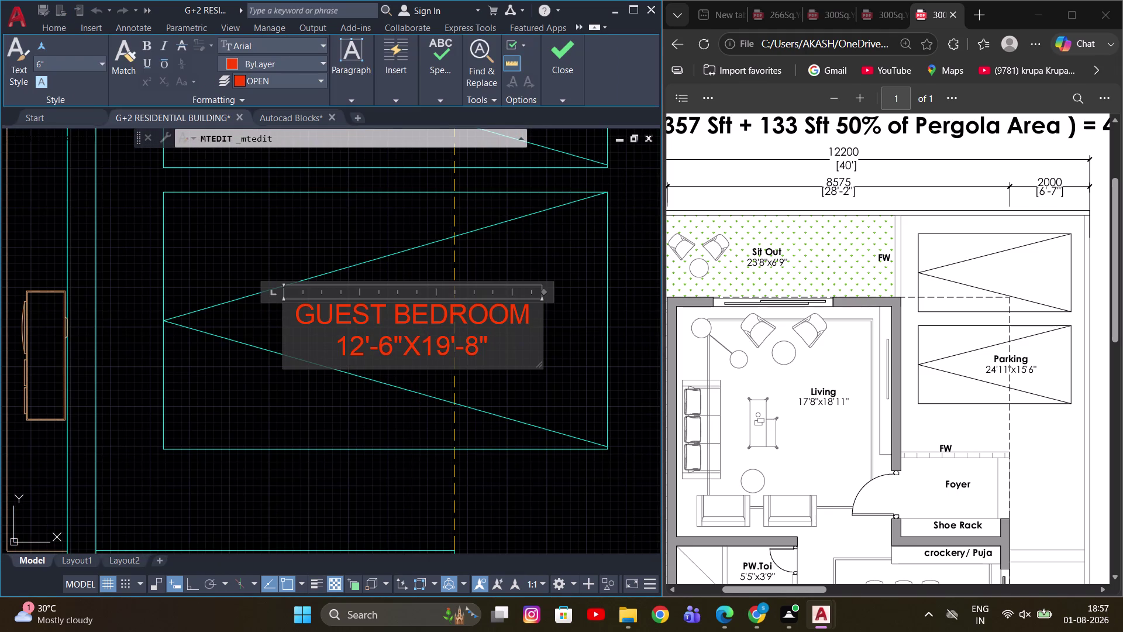
key(ctrl+a)
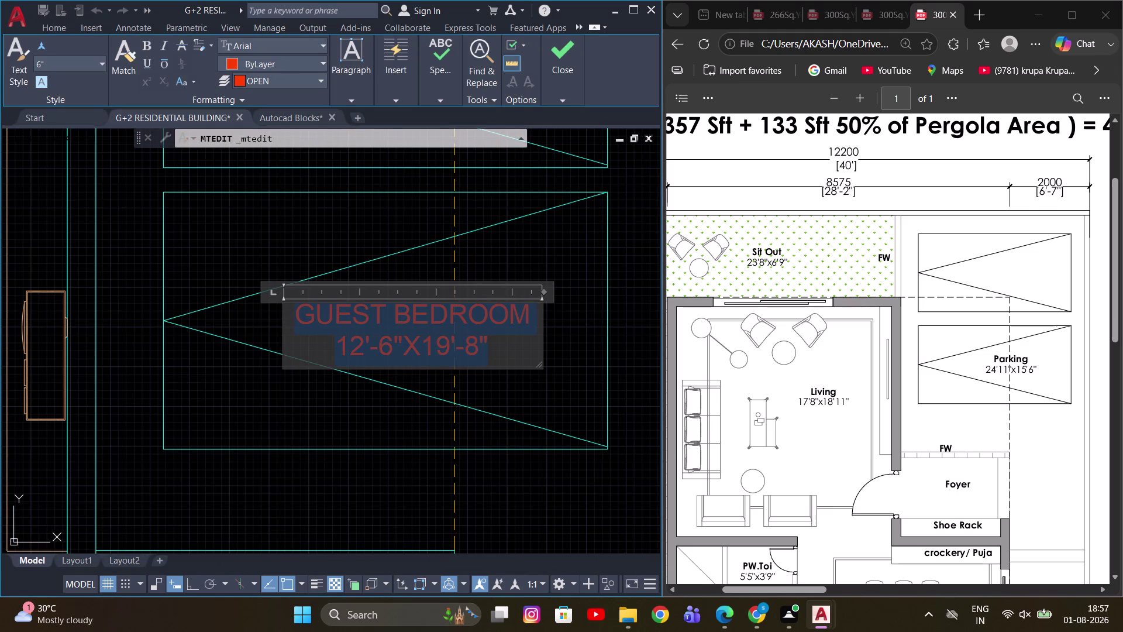
text(PARKI)
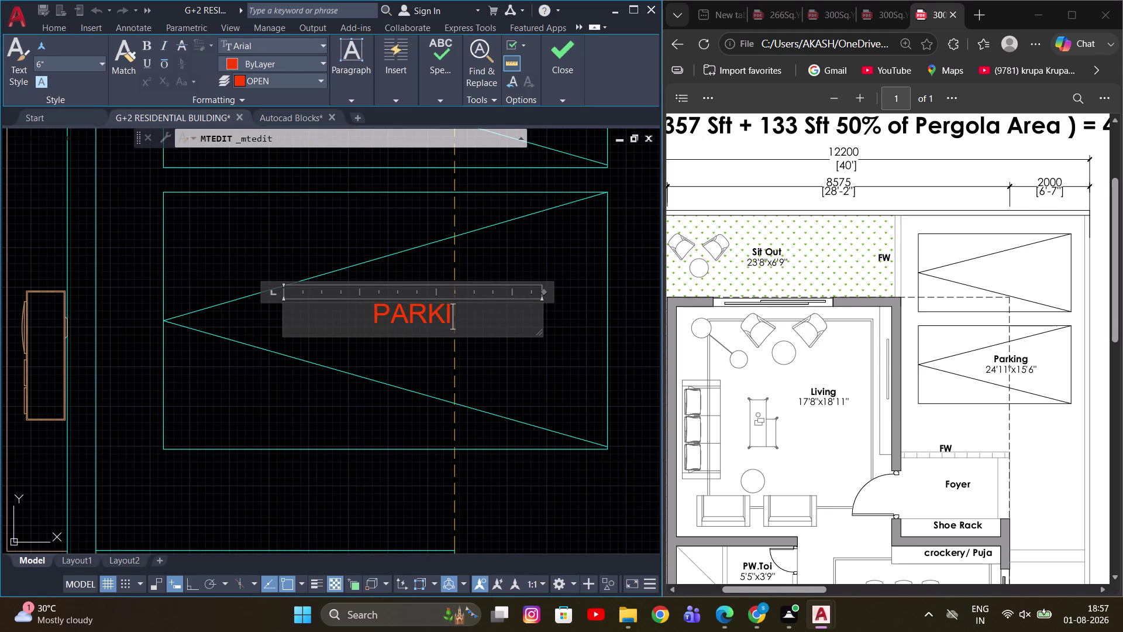
text(NG)
key(Return)
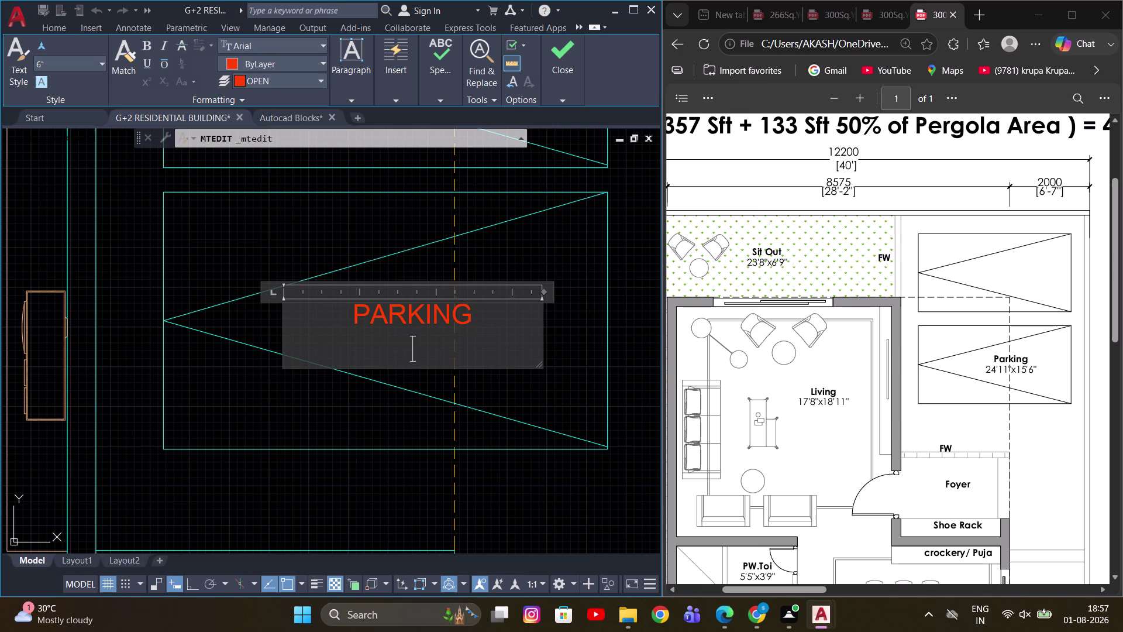
Enter the size 24'-11X15'-6 on the second line and close the editor.
text(24)
key(apostrophe)
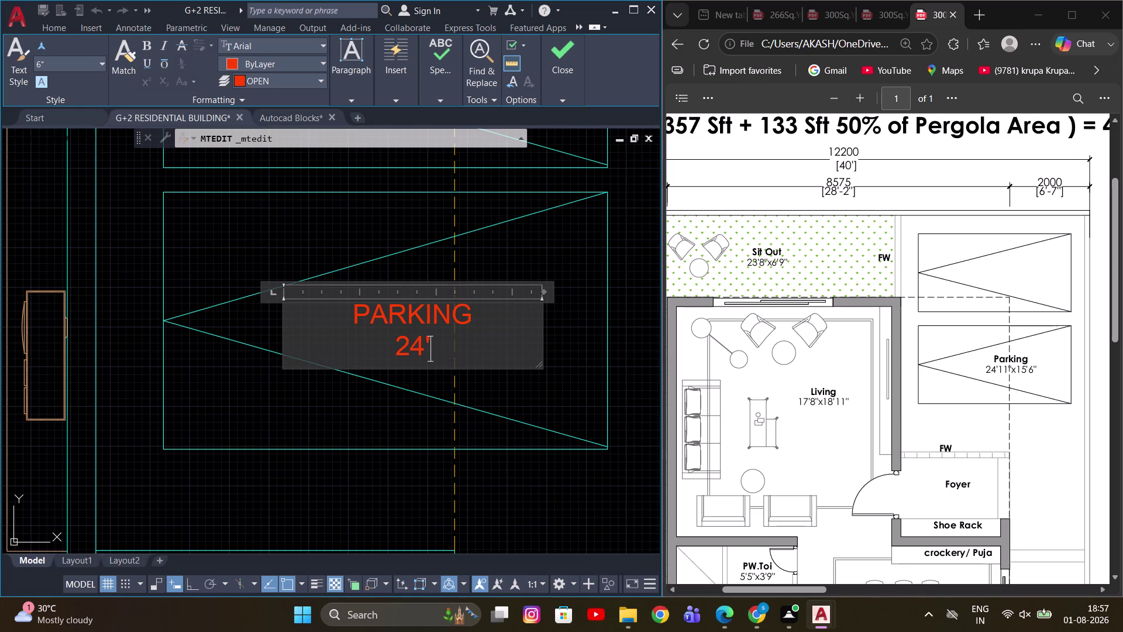
key(minus)
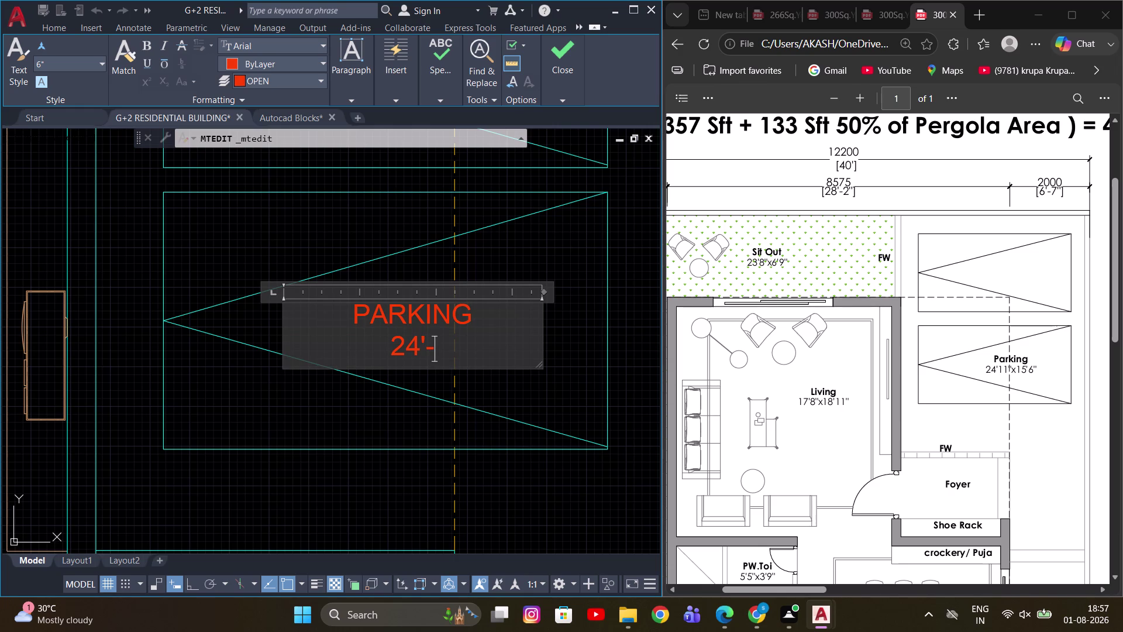
text(11)
key(x)
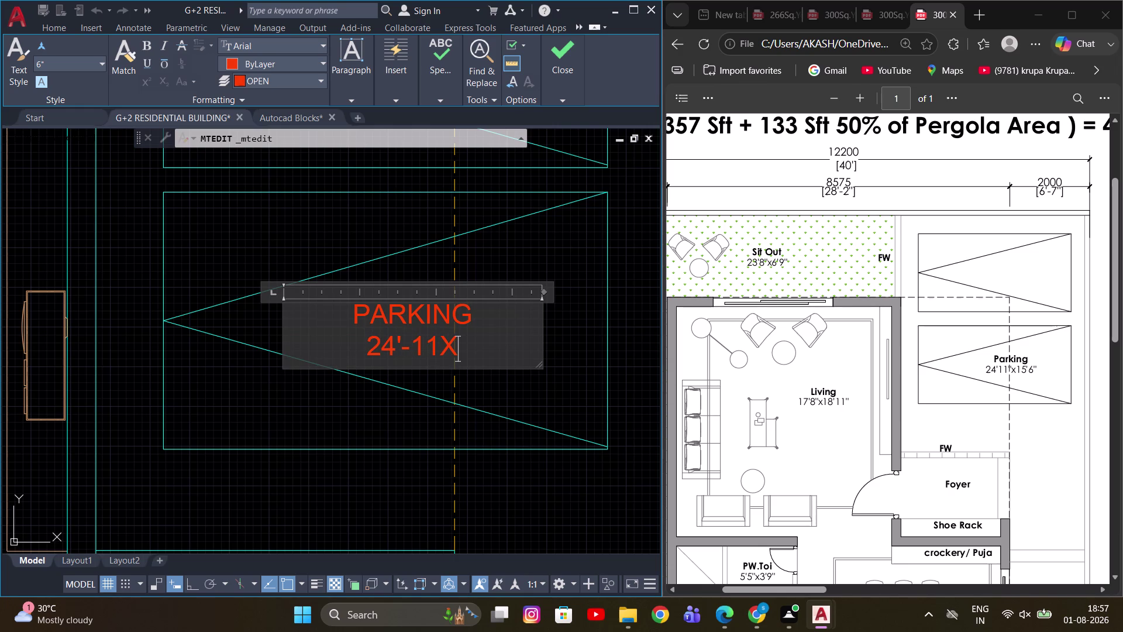
text(15')
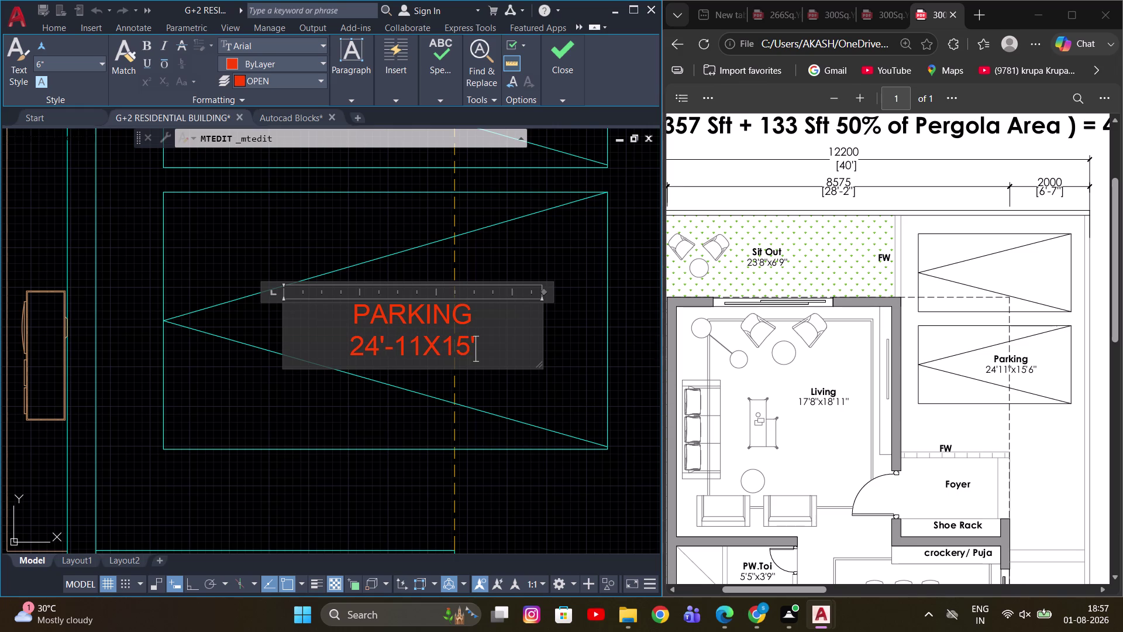
key(6)
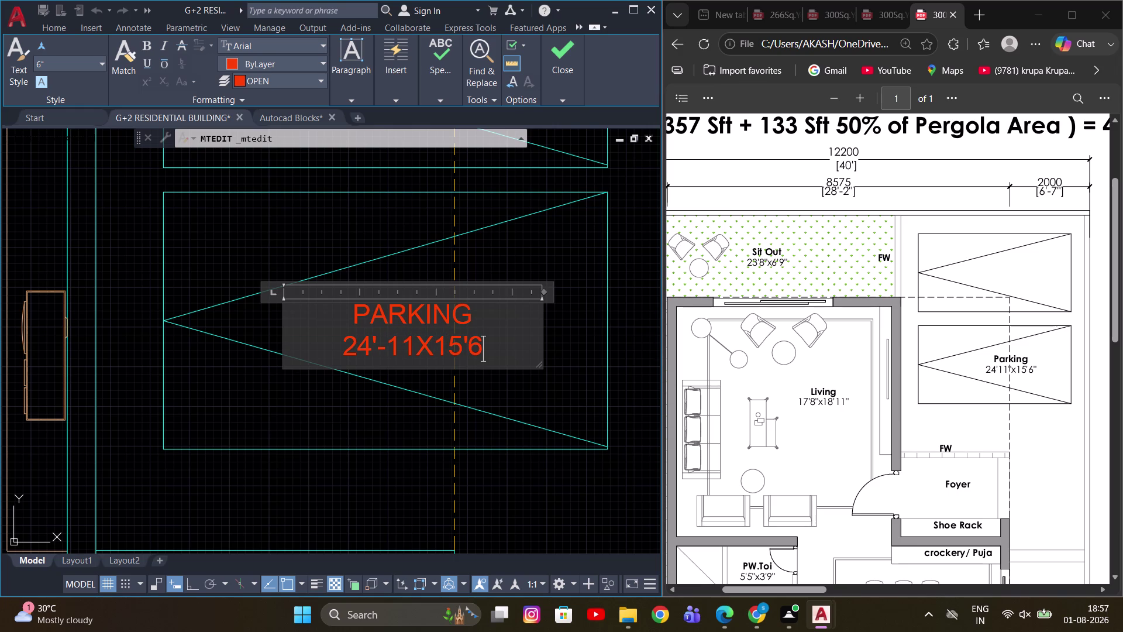
click(468, 345)
key(minus)
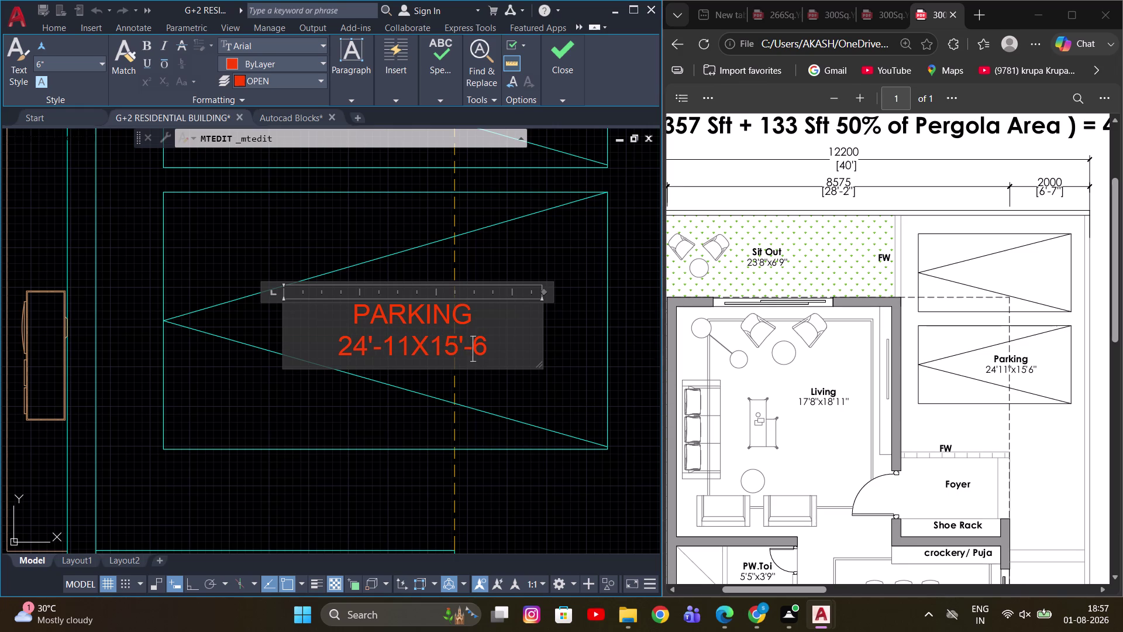
click(578, 387)
scroll(down, 3)
key(Escape)
Measure the parking bay width with DLI, then cancel the dimension.
middle_drag(369, 392, 347, 378)
key(d)
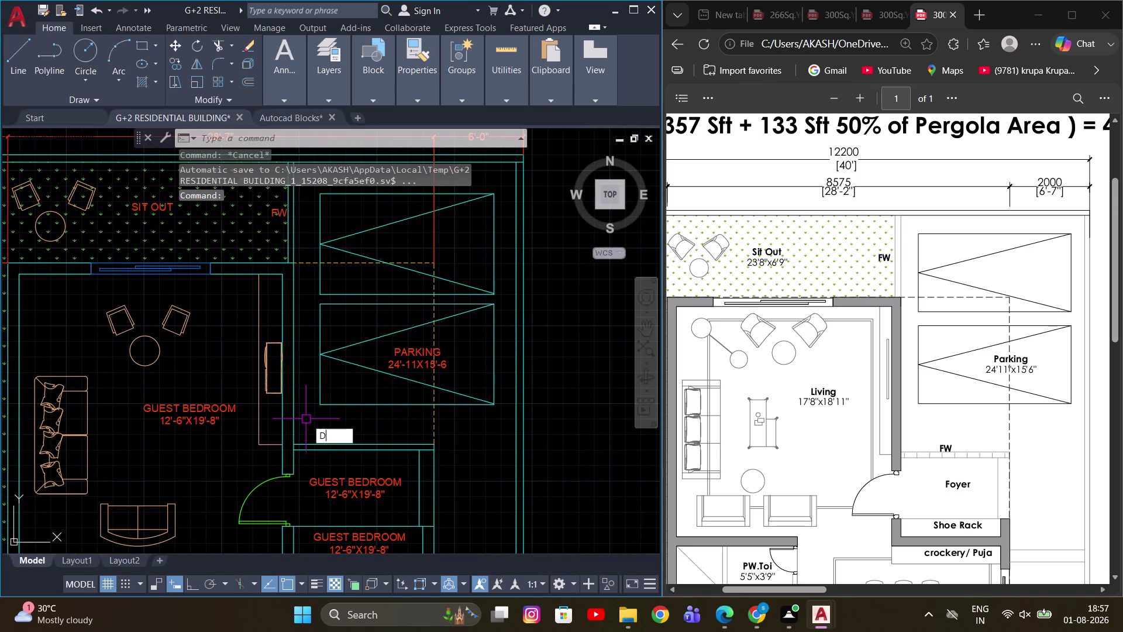
key(l)
key(i)
key(space)
click(298, 444)
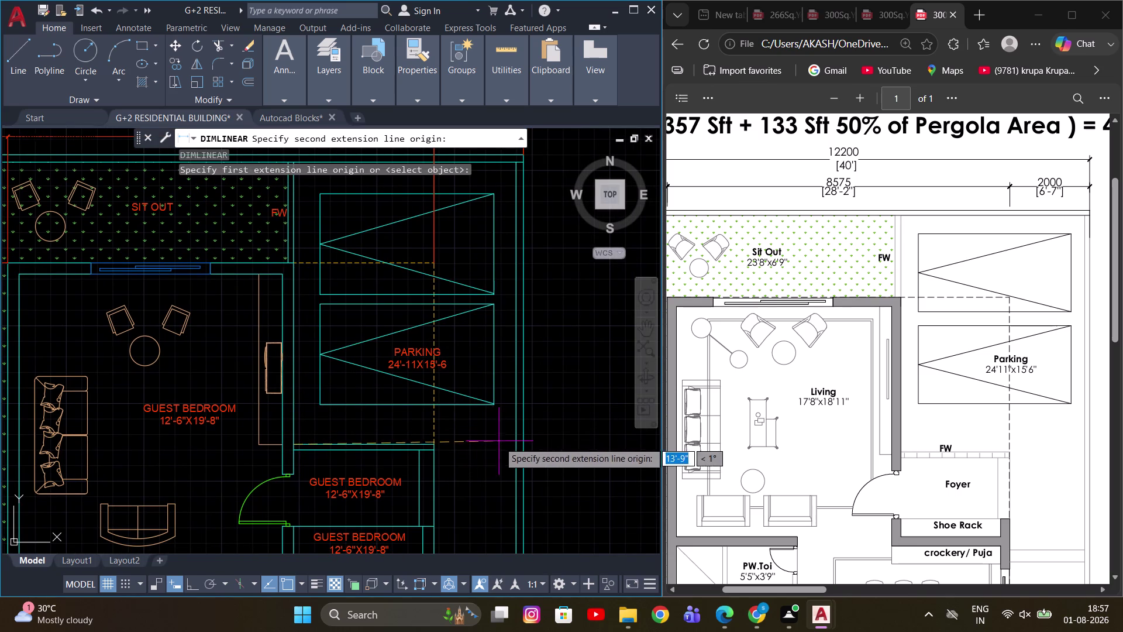
click(528, 444)
scroll(up, 3)
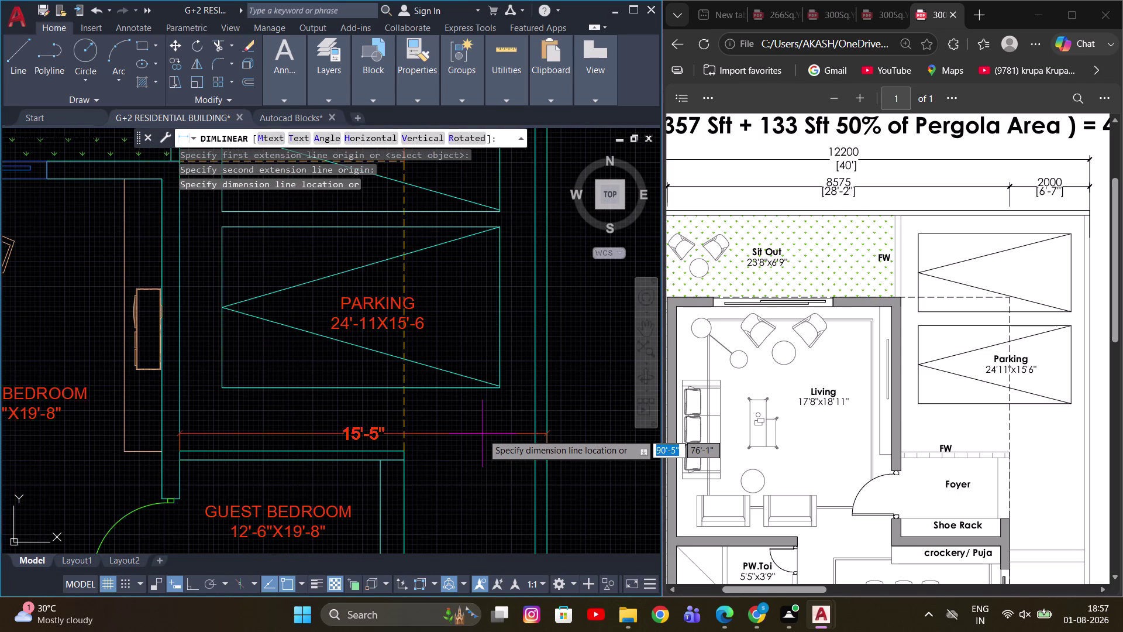
key(Escape)
scroll(down, 3)
scroll(up, 3)
Measure the parking depth from its lower corner to the top boundary, then cancel.
key(space)
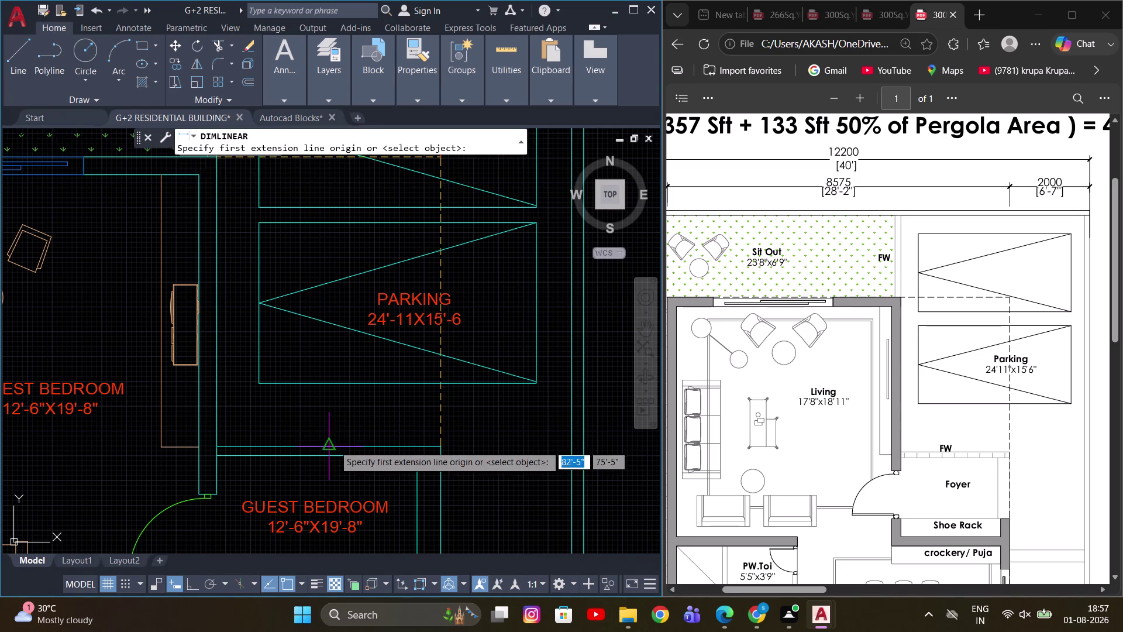
scroll(down, 3)
scroll(up, 3)
scroll(down, 3)
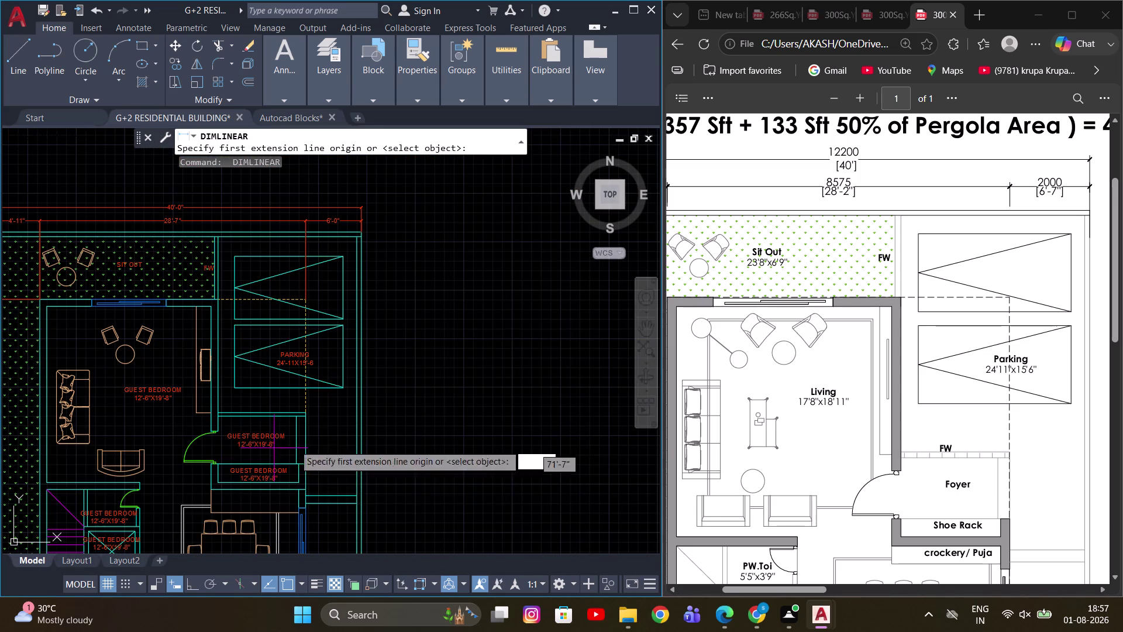
scroll(up, 3)
scroll(down, 3)
middle_drag(326, 482, 446, 493)
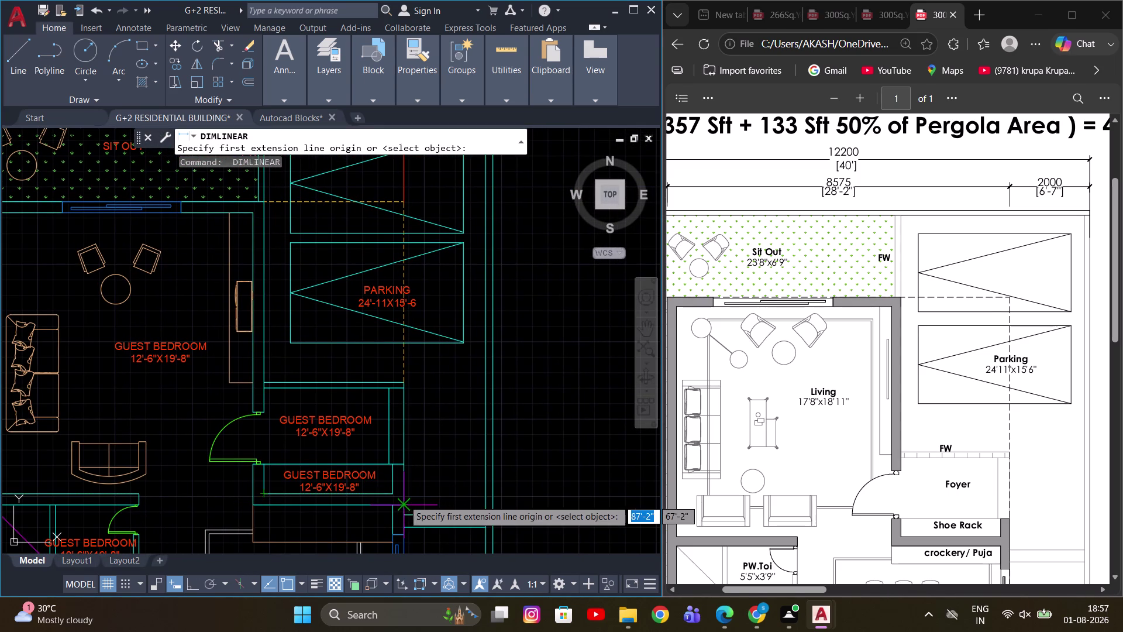
scroll(down, 3)
middle_drag(407, 467, 468, 460)
scroll(up, 3)
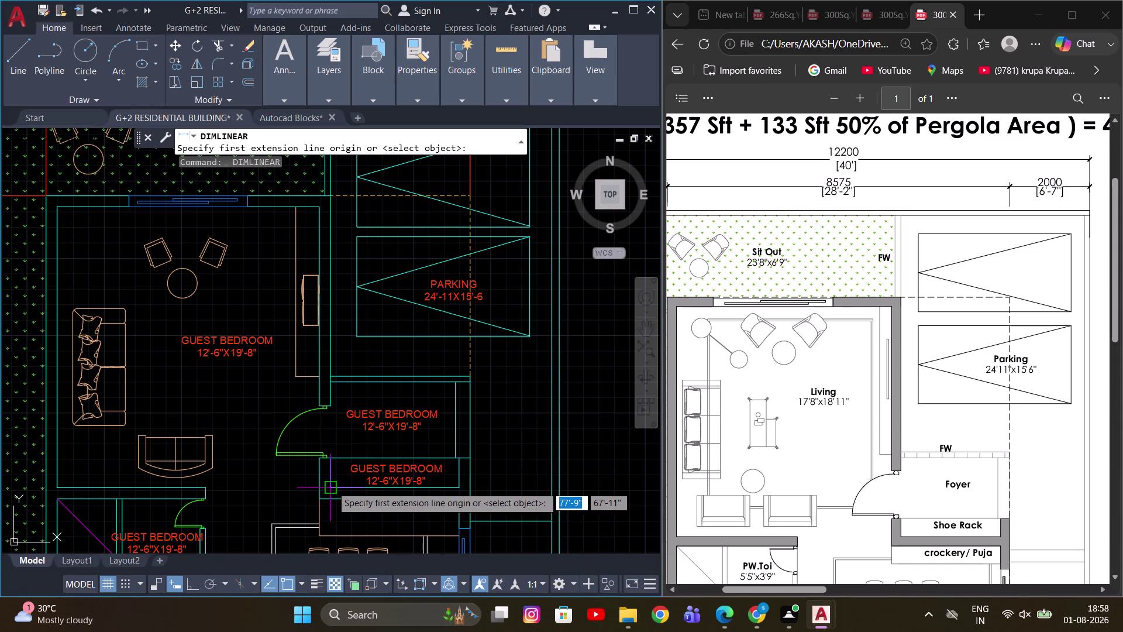
click(330, 486)
scroll(down, 3)
middle_drag(358, 339, 364, 398)
scroll(up, 3)
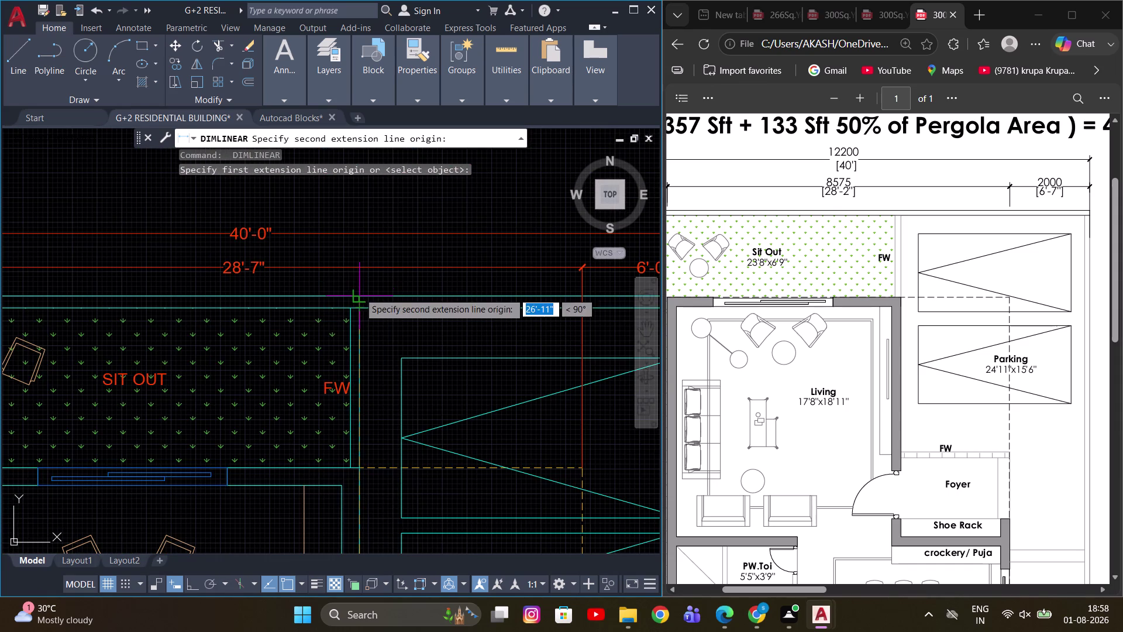
click(359, 294)
scroll(down, 3)
scroll(up, 3)
scroll(up, 3)
scroll(down, 3)
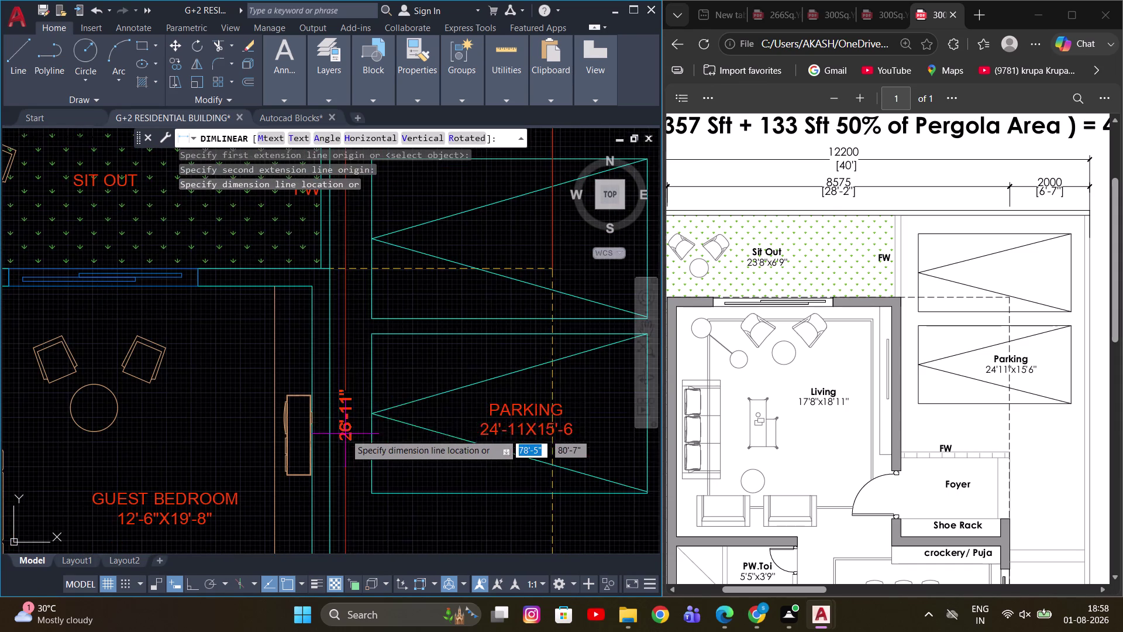
scroll(down, 3)
scroll(up, 3)
key(space)
scroll(up, 3)
Re-measure the parking depth from a new lower point to the top boundary.
key(space)
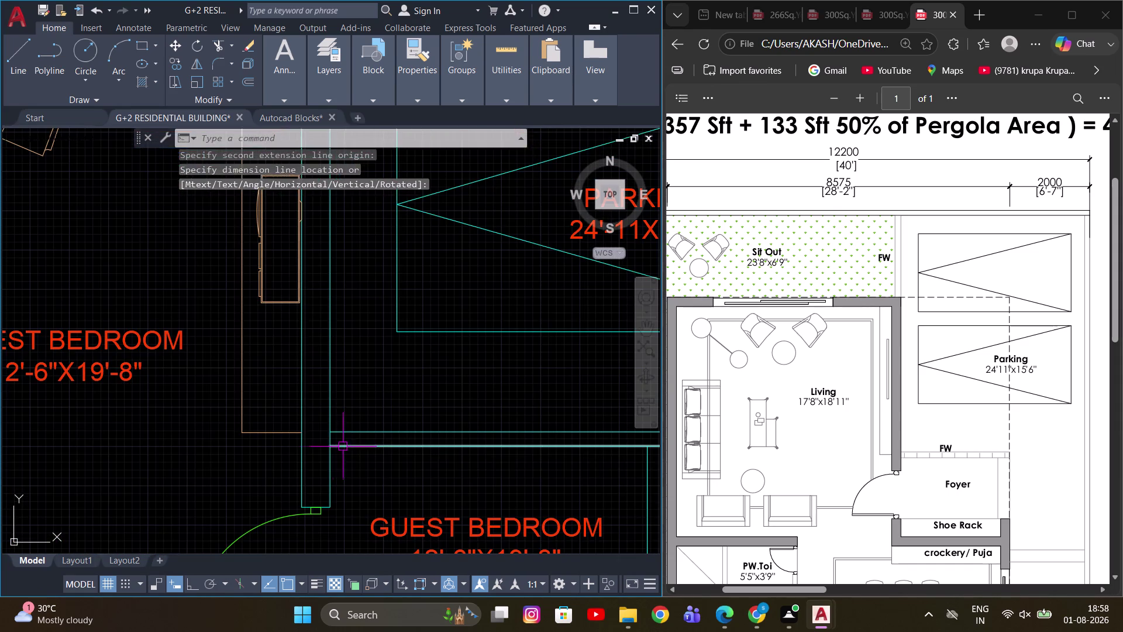
click(328, 446)
scroll(down, 3)
middle_drag(341, 336, 342, 472)
scroll(down, 3)
scroll(up, 3)
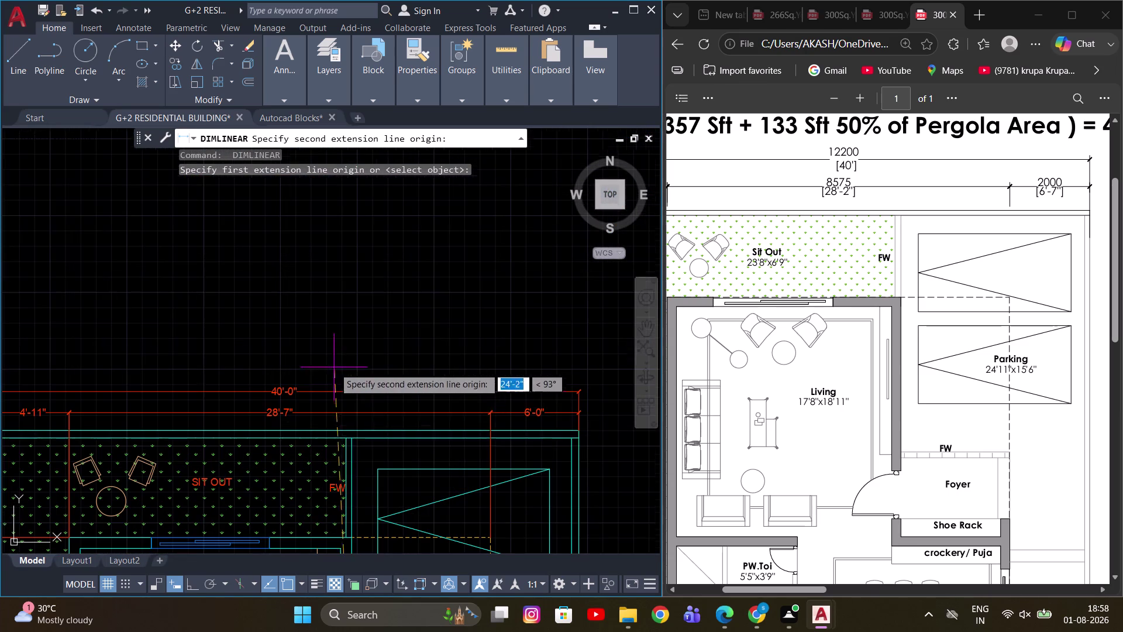
click(351, 432)
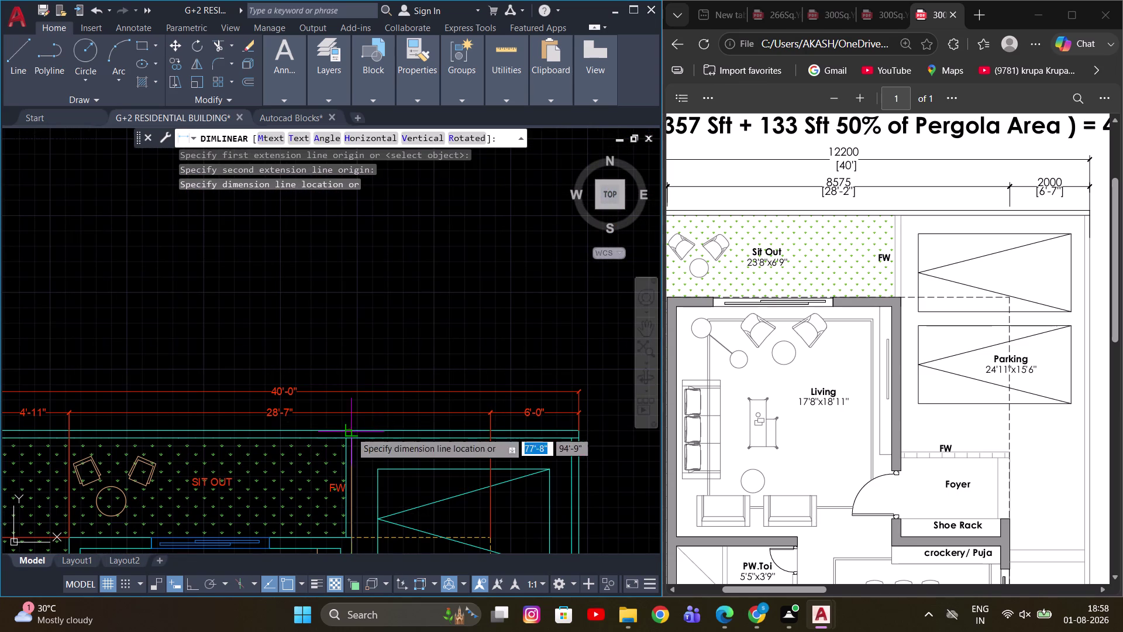
scroll(down, 3)
scroll(up, 3)
scroll(up, 3)
scroll(down, 3)
middle_drag(425, 435, 406, 365)
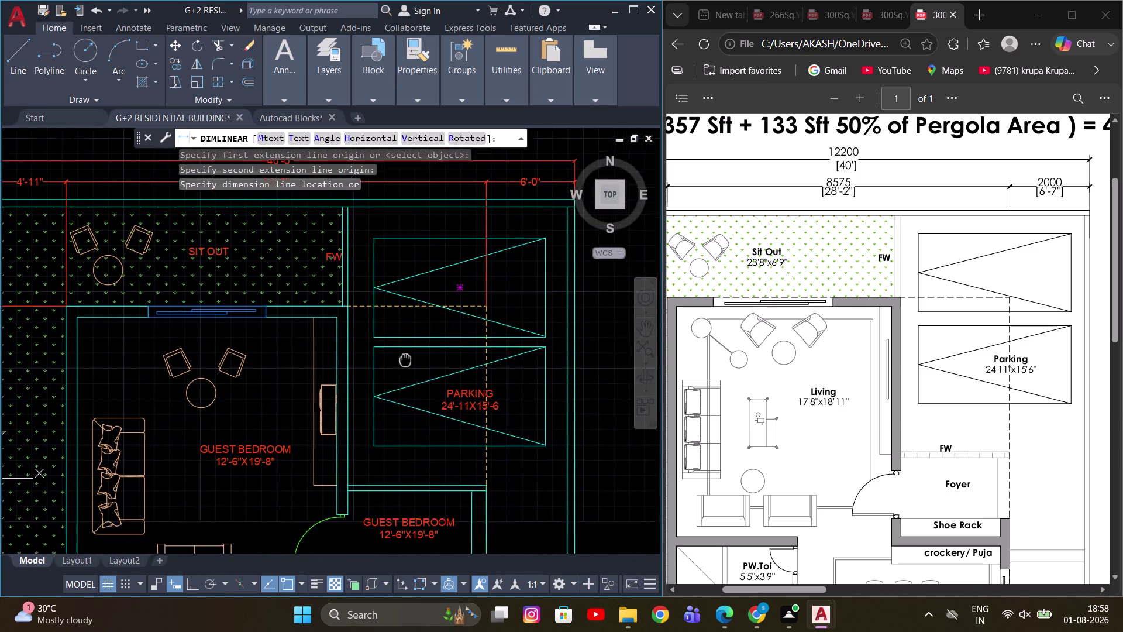
middle_drag(405, 364, 406, 306)
key(Escape)
middle_drag(353, 470, 349, 437)
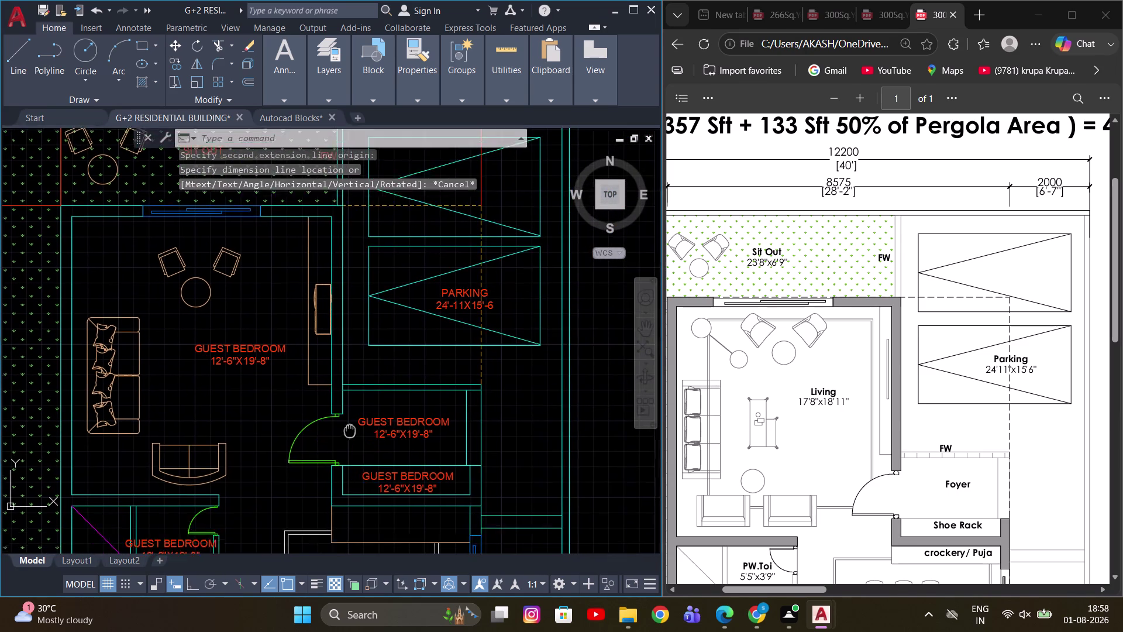
middle_drag(350, 436, 352, 420)
scroll(up, 3)
Measure depth again from the bedroom doorway wall to the top boundary.
key(space)
click(346, 459)
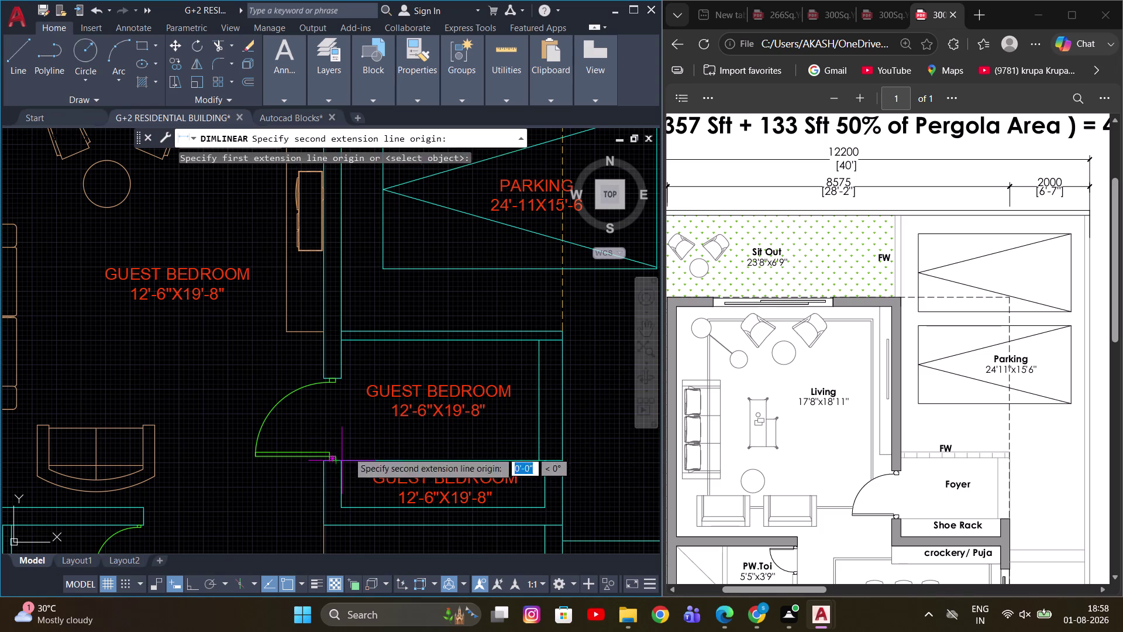
scroll(down, 3)
middle_drag(364, 323, 369, 457)
scroll(up, 3)
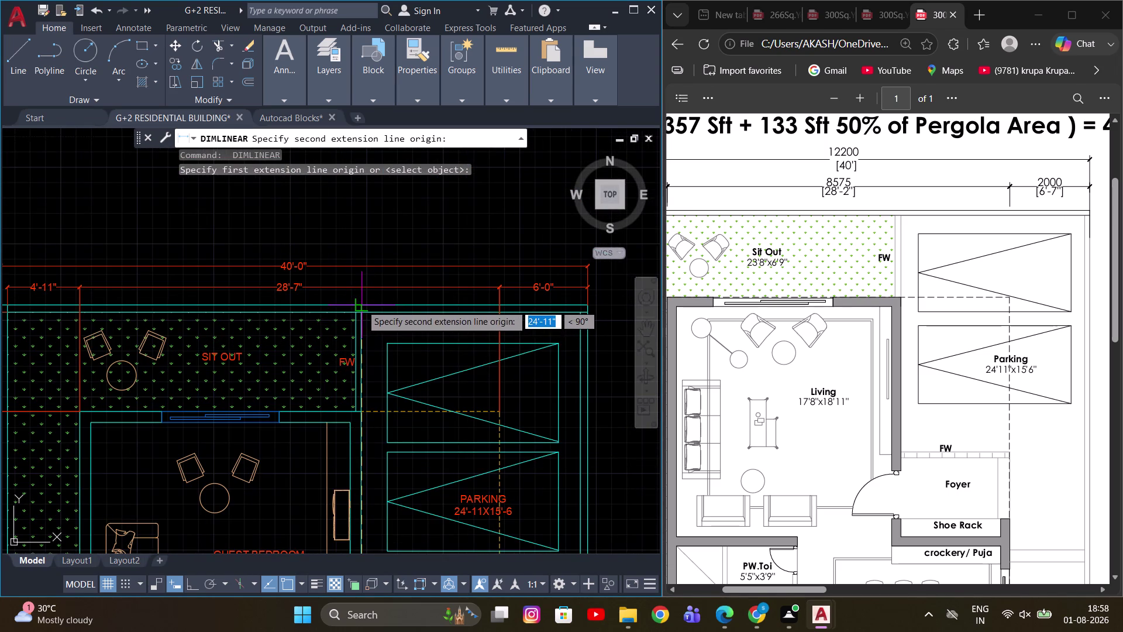
click(361, 305)
middle_drag(382, 448, 371, 377)
scroll(up, 3)
middle_drag(351, 395, 323, 316)
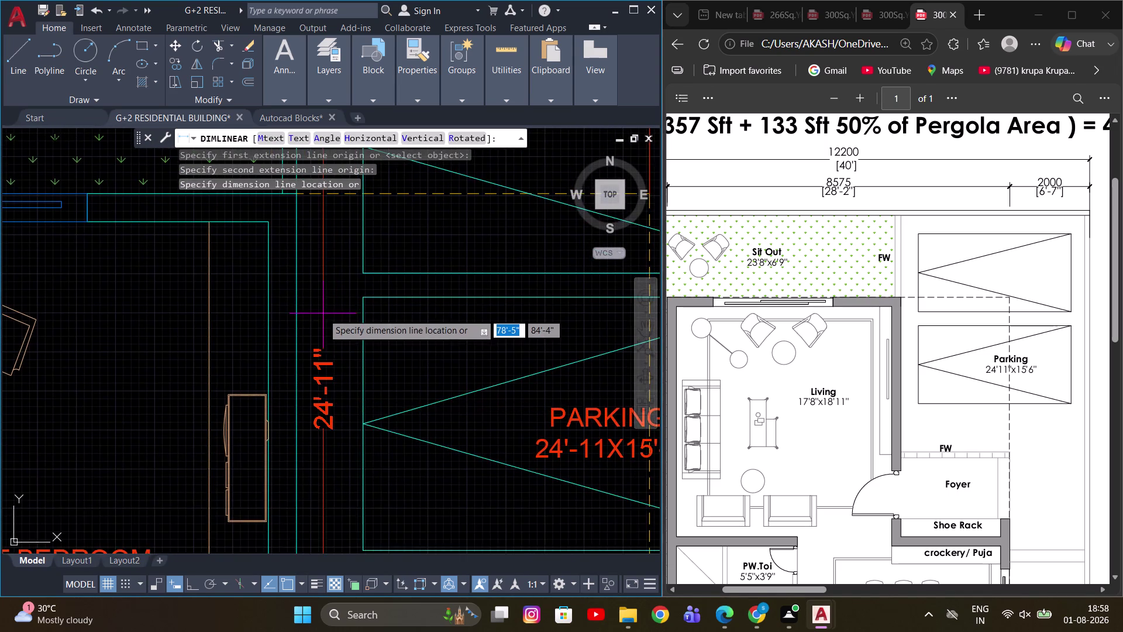
scroll(down, 3)
scroll(down, 3)
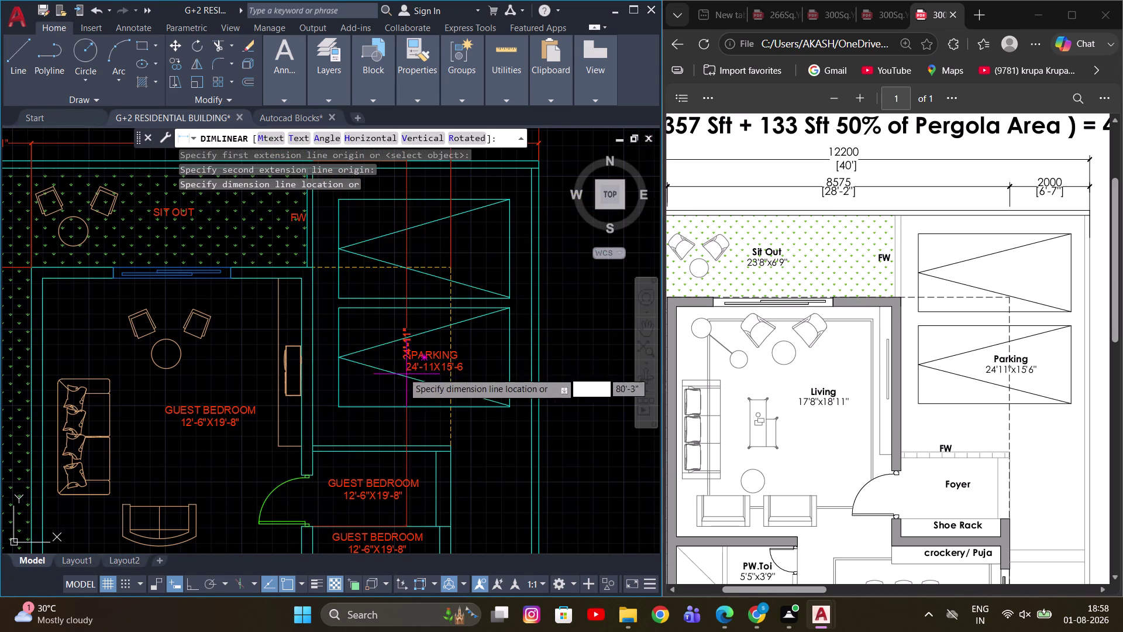
key(space)
scroll(up, 3)
Take another depth measurement from the parking's lower edge to the top boundary.
key(space)
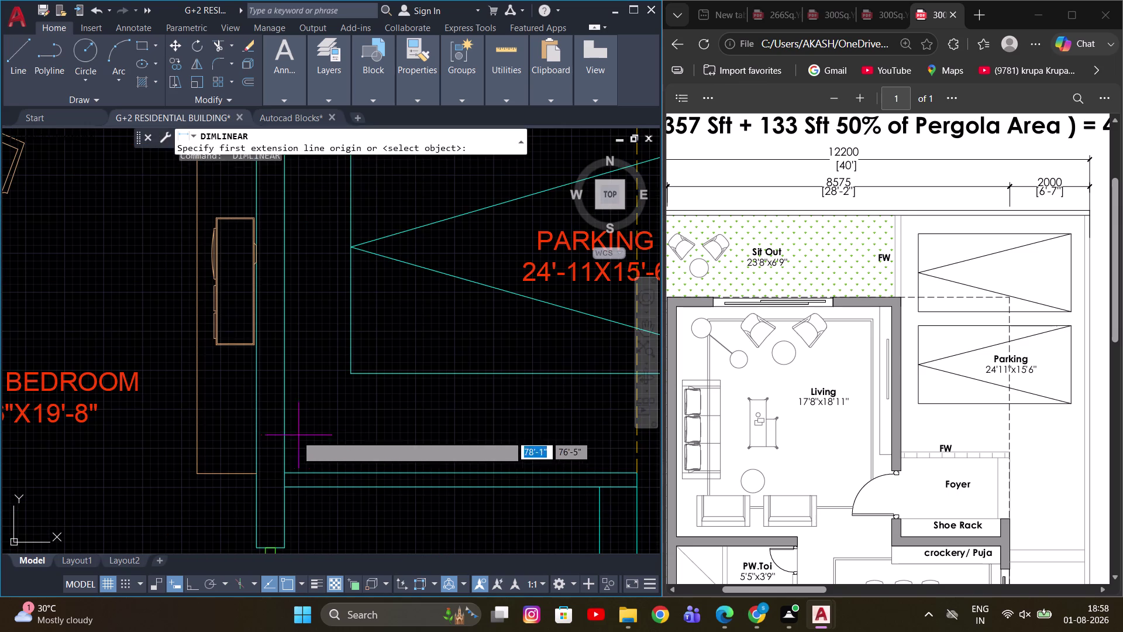
click(284, 437)
scroll(down, 3)
key(space)
scroll(up, 3)
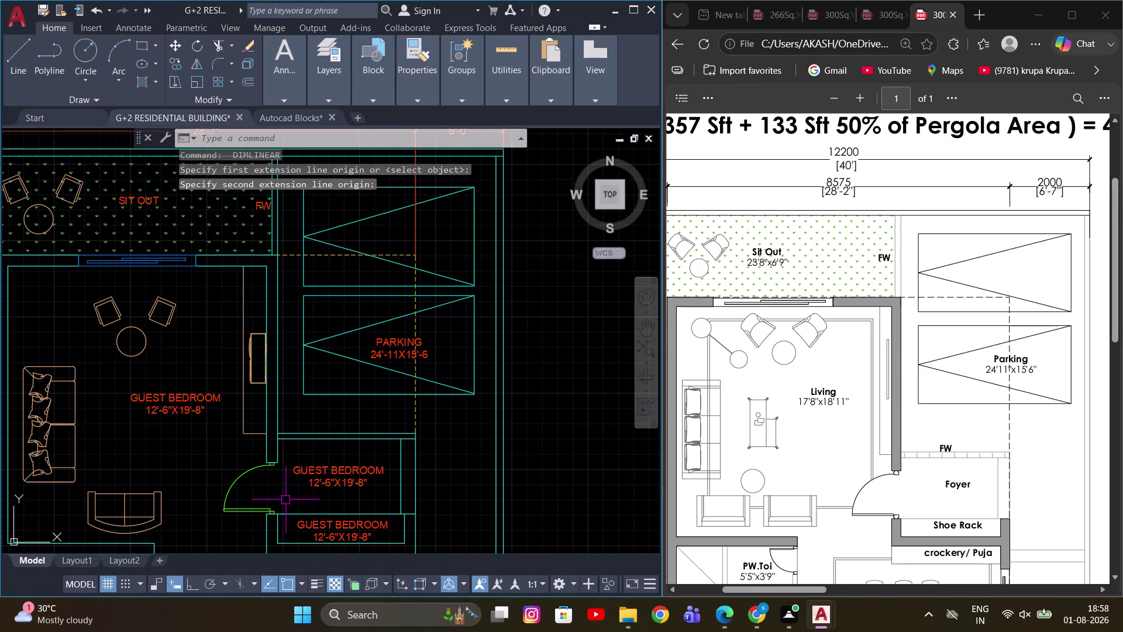
key(space)
scroll(up, 3)
click(274, 518)
scroll(down, 3)
middle_drag(285, 299, 292, 388)
scroll(up, 3)
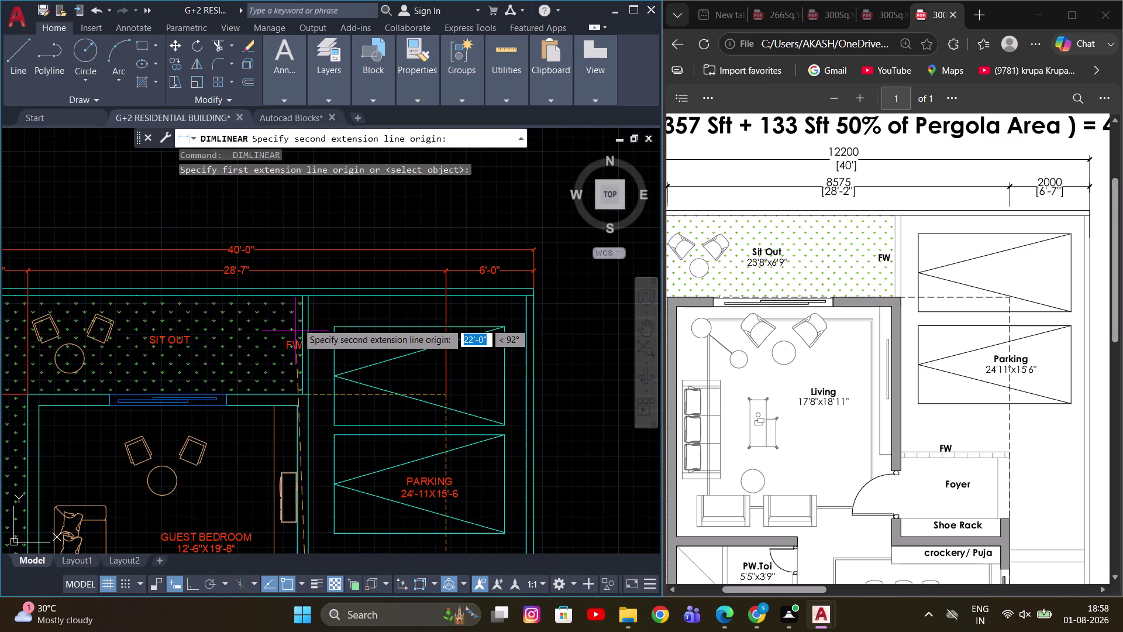
click(312, 298)
scroll(down, 3)
scroll(up, 3)
key(space)
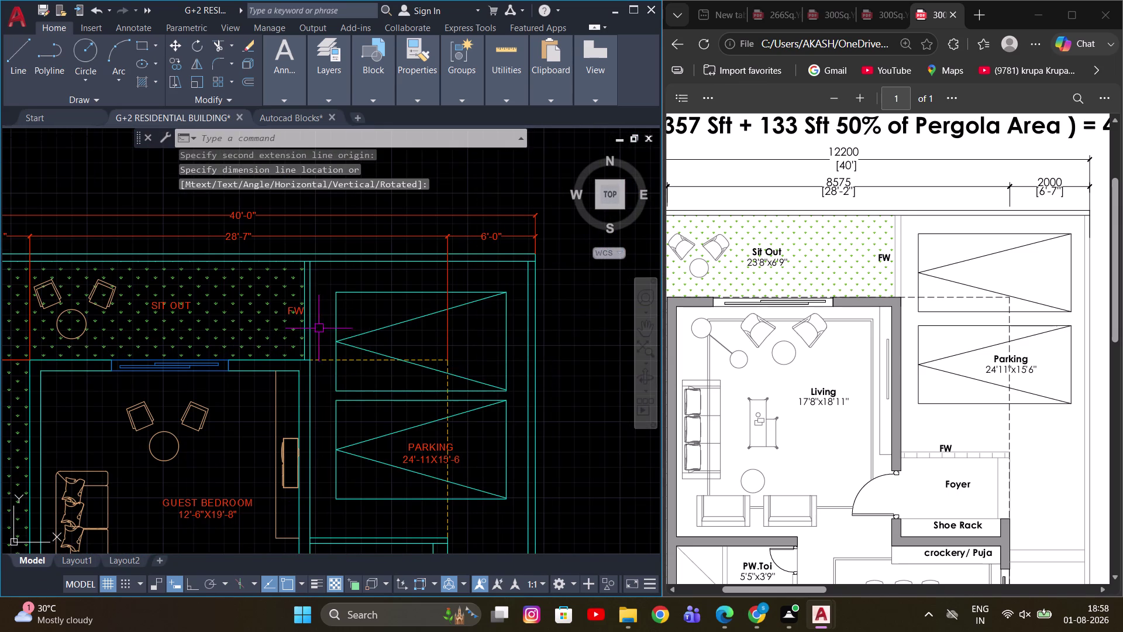
scroll(down, 3)
middle_drag(412, 446, 414, 425)
scroll(up, 3)
scroll(up, 3)
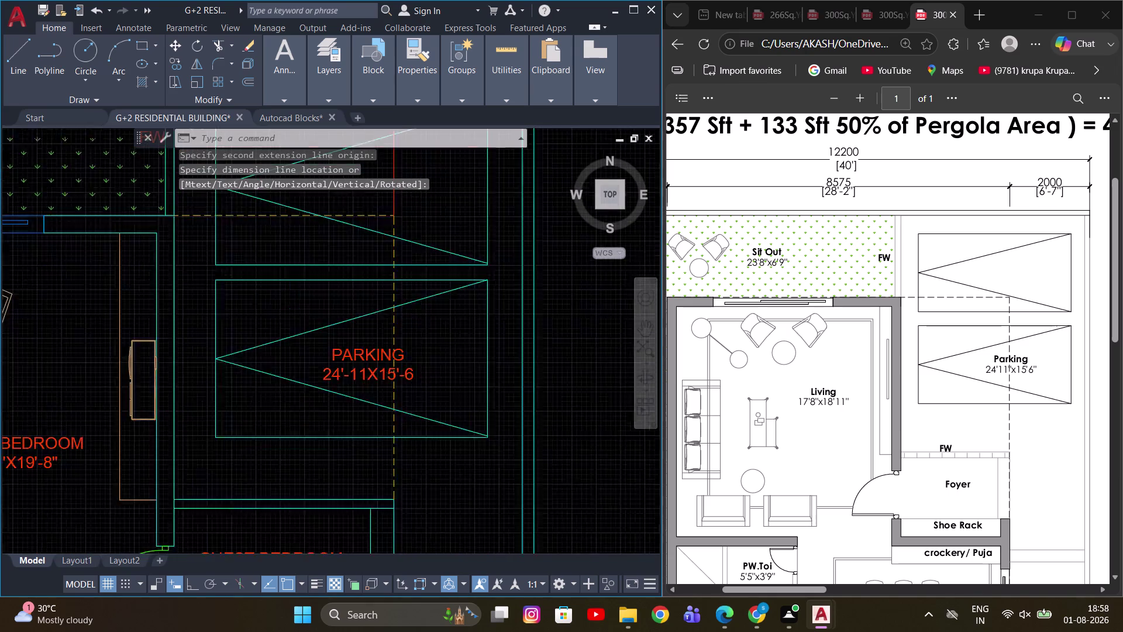
scroll(up, 3)
scroll(down, 3)
Measure the lower parking bay width again, reading 15'-5".
key(space)
drag(157, 514, 167, 507)
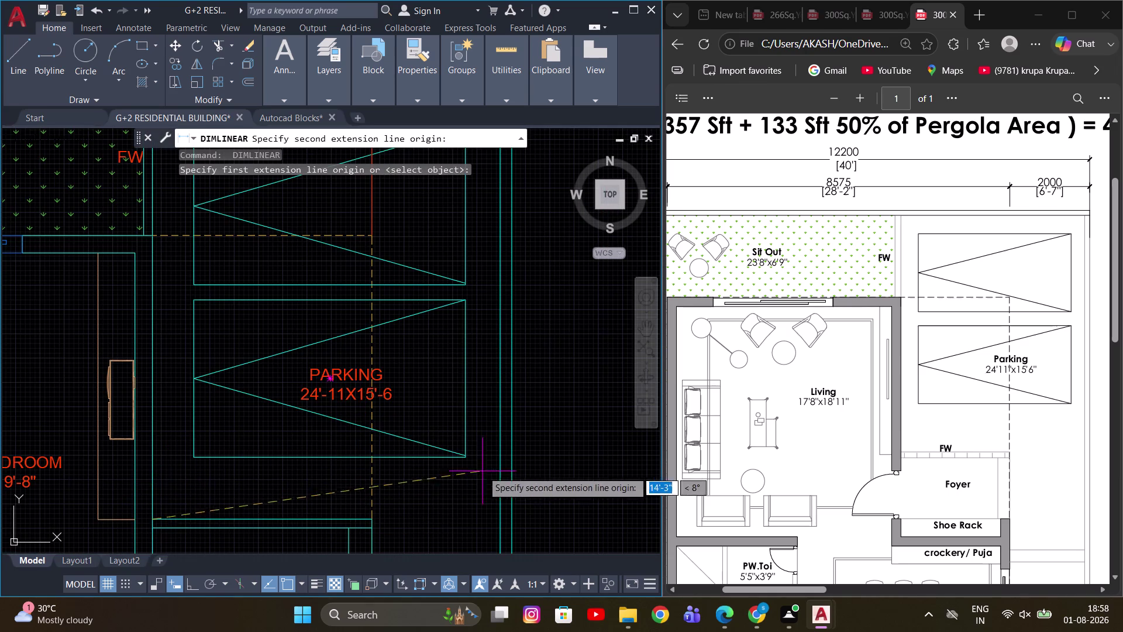
click(512, 514)
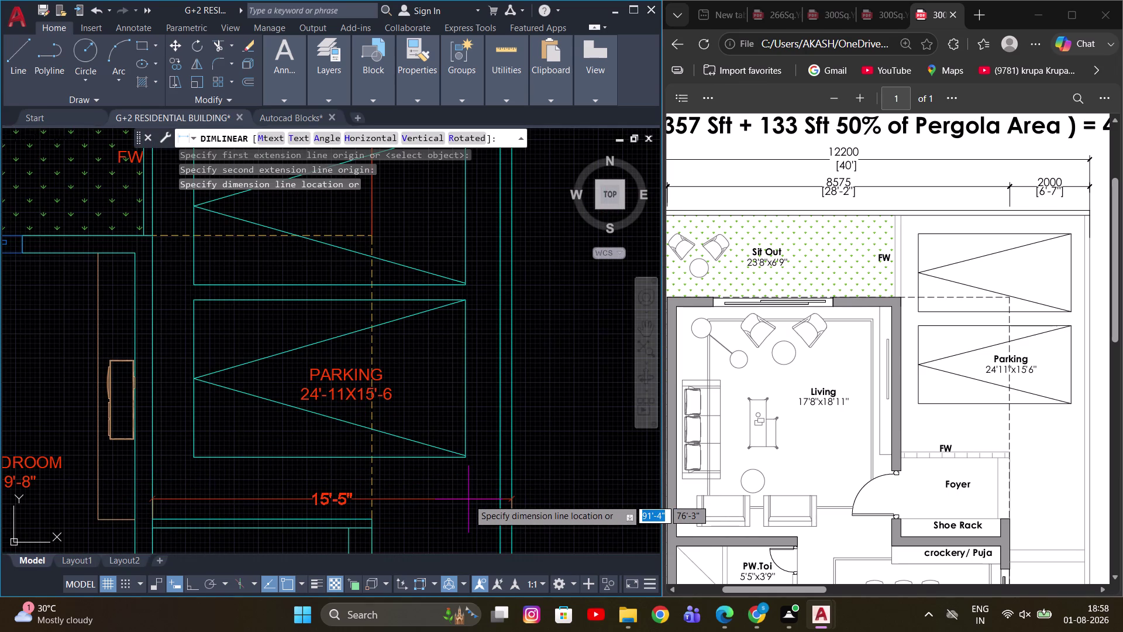
key(space)
scroll(up, 3)
Change the PARKING size line to 24'-11X15'-5 and commit the text.
scroll(up, 3)
double_click(380, 382)
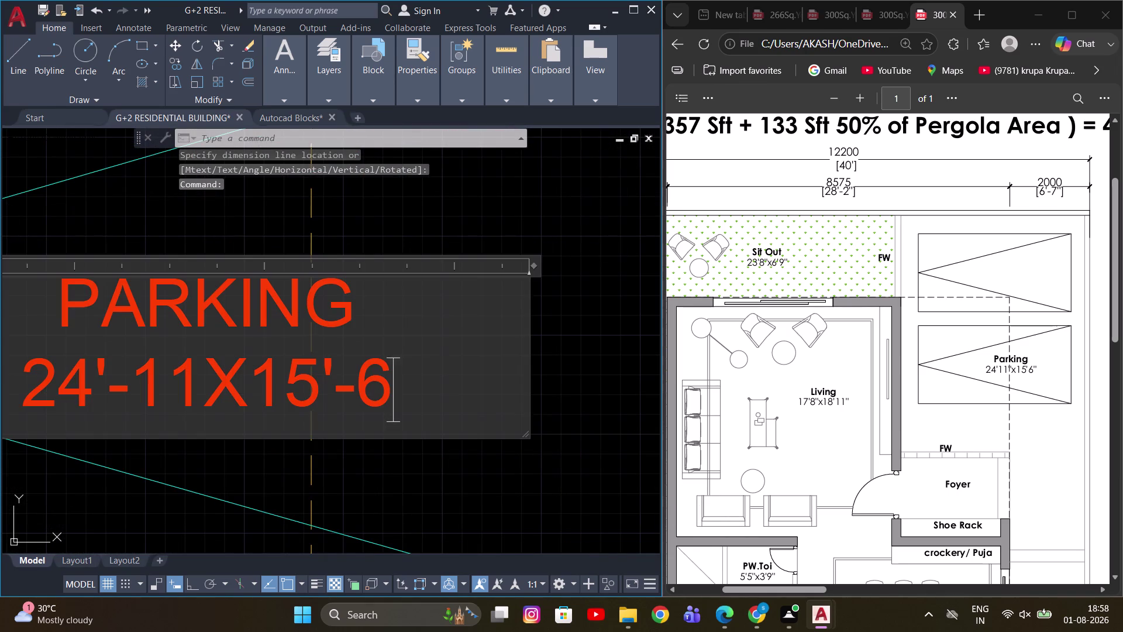
key(BackSpace)
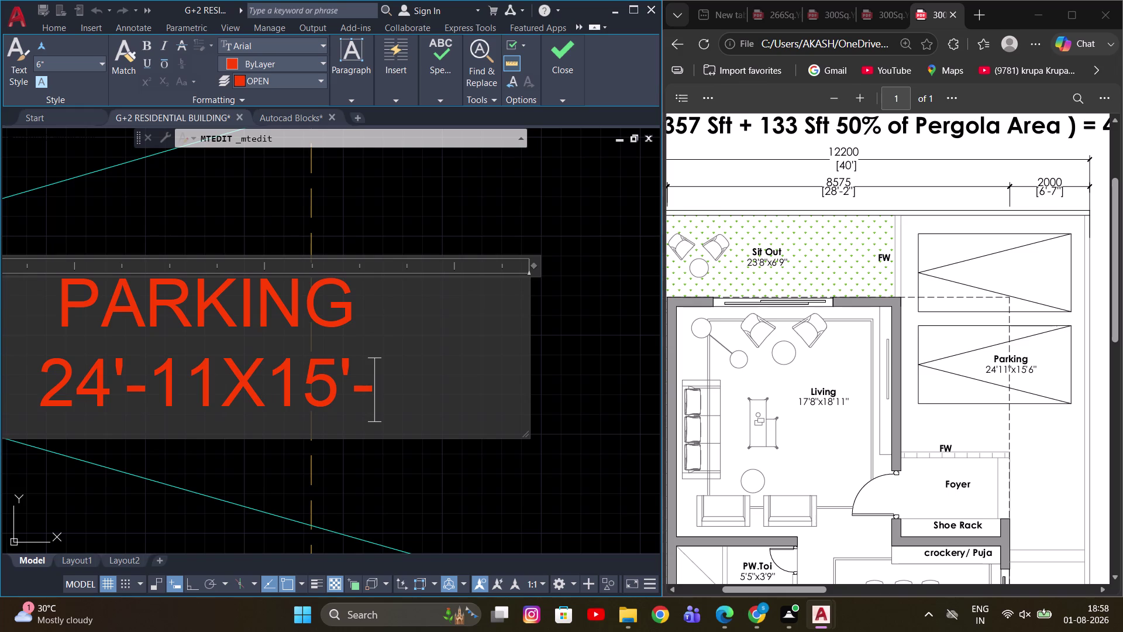
key(5)
click(591, 363)
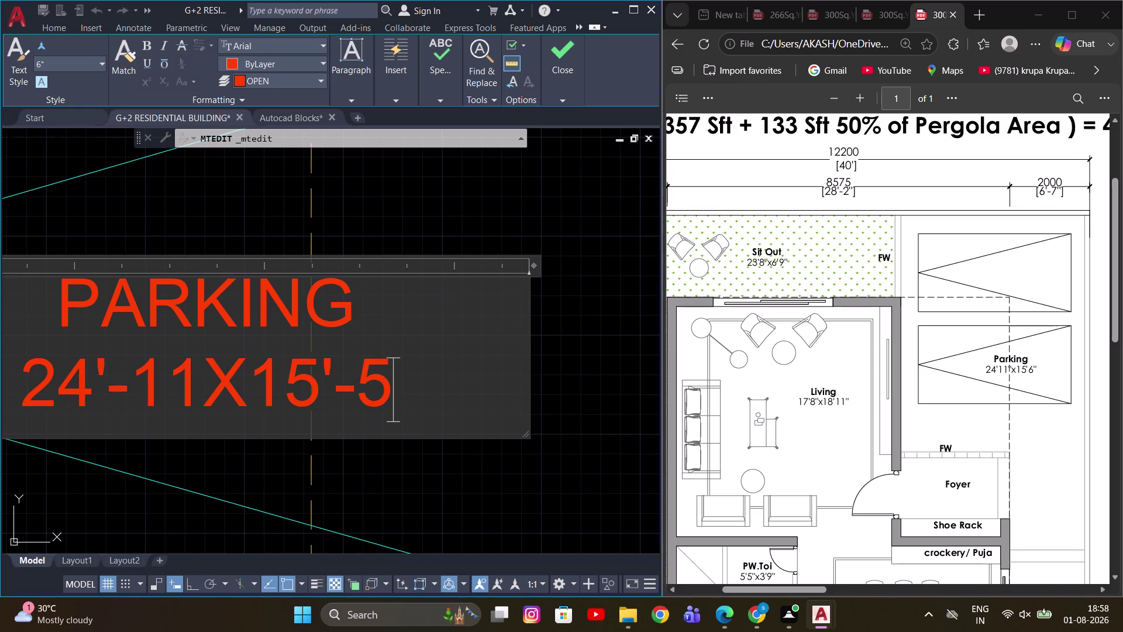
Pan and zoom across the plan toward the guest bedroom labels.
scroll(down, 3)
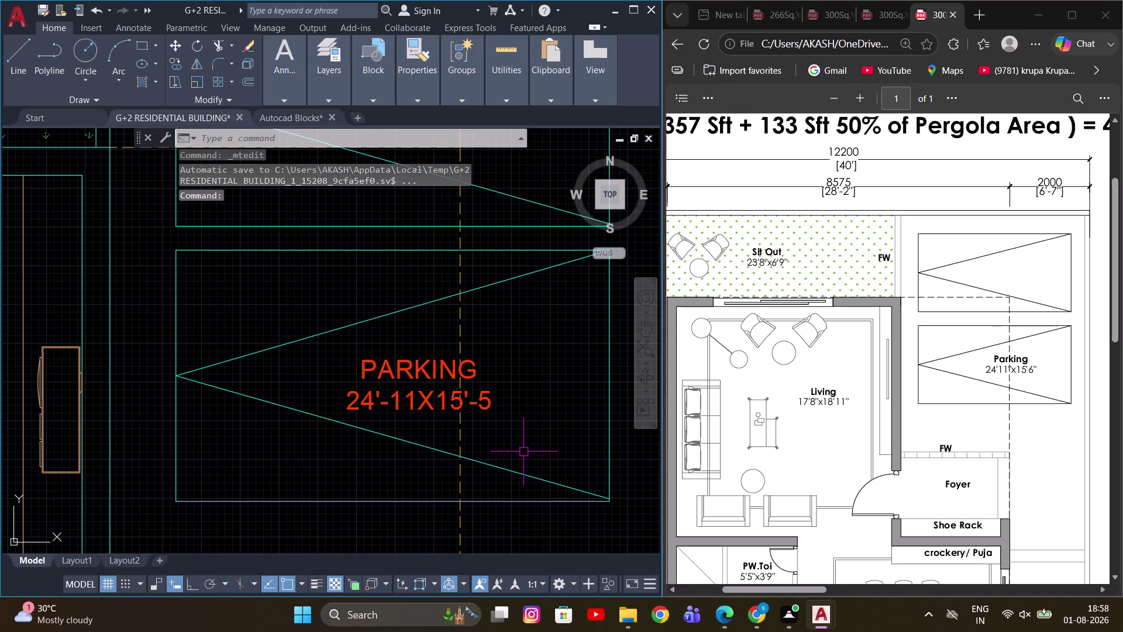
scroll(down, 3)
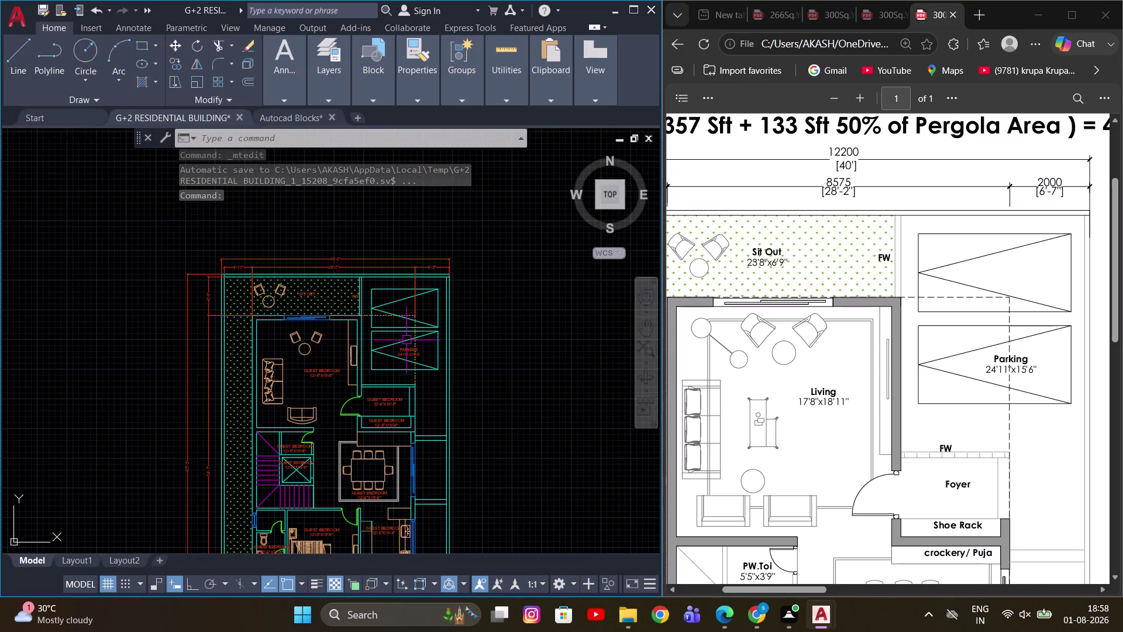
middle_drag(409, 304, 412, 313)
scroll(up, 3)
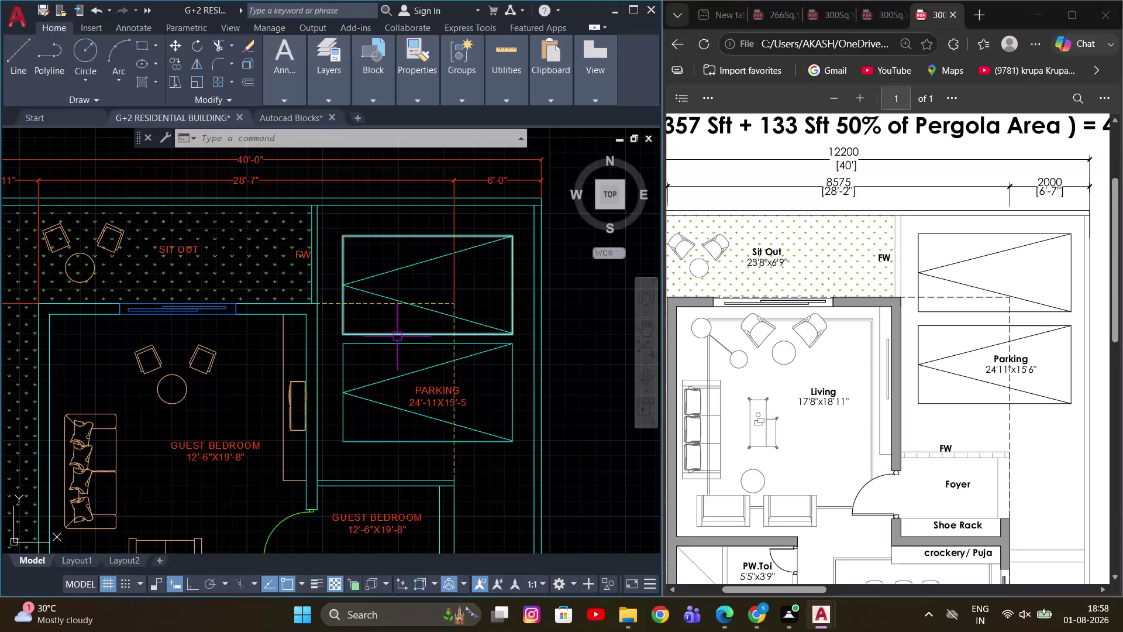
middle_drag(387, 297, 399, 336)
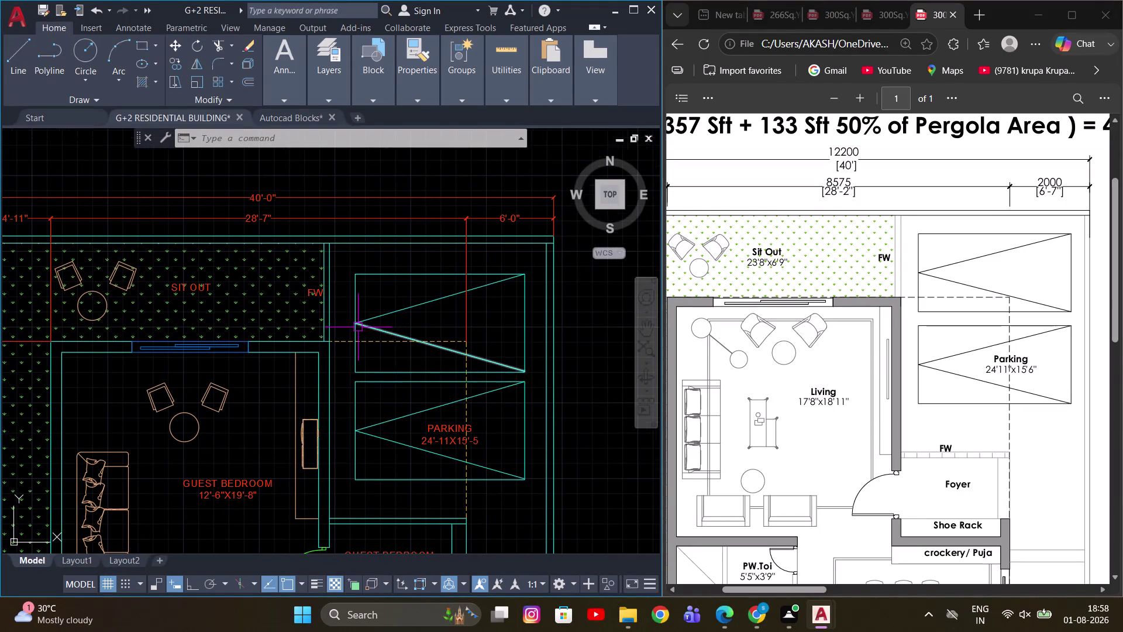
scroll(down, 3)
middle_drag(340, 377, 377, 324)
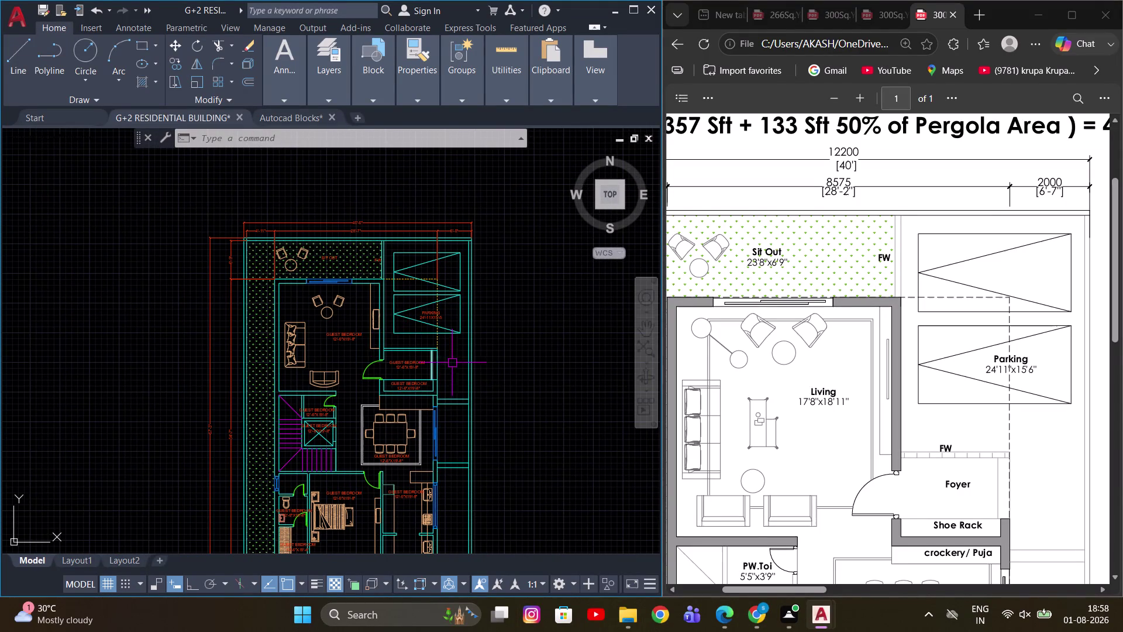
scroll(up, 3)
scroll(down, 3)
scroll(up, 3)
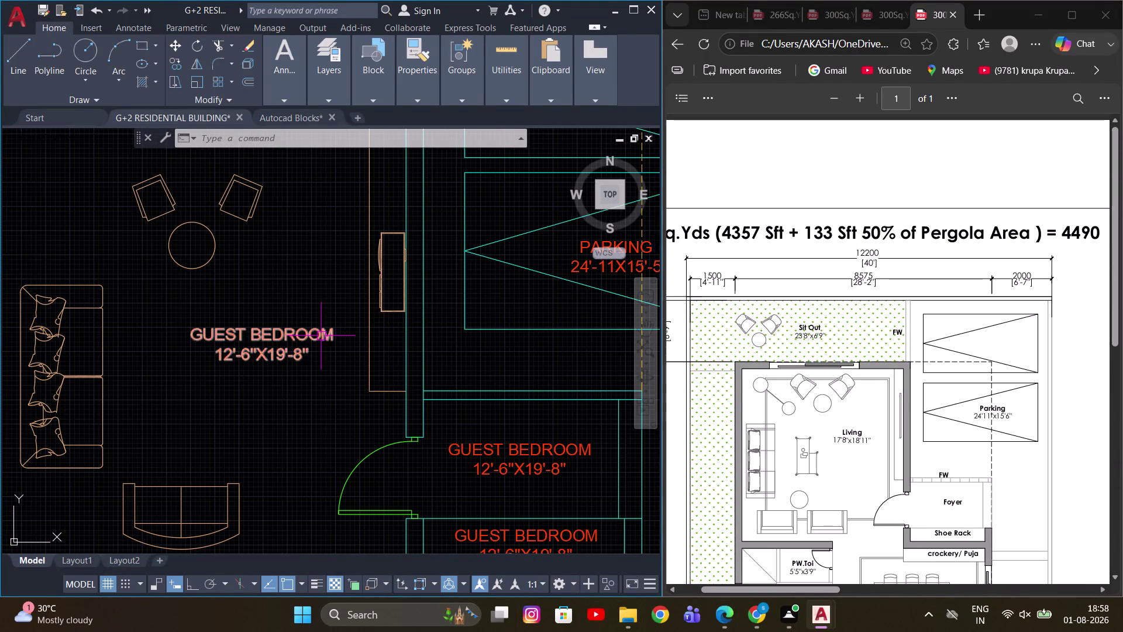
Rename the copied guest bedroom label to LIVING.
double_click(297, 332)
key(ctrl+a)
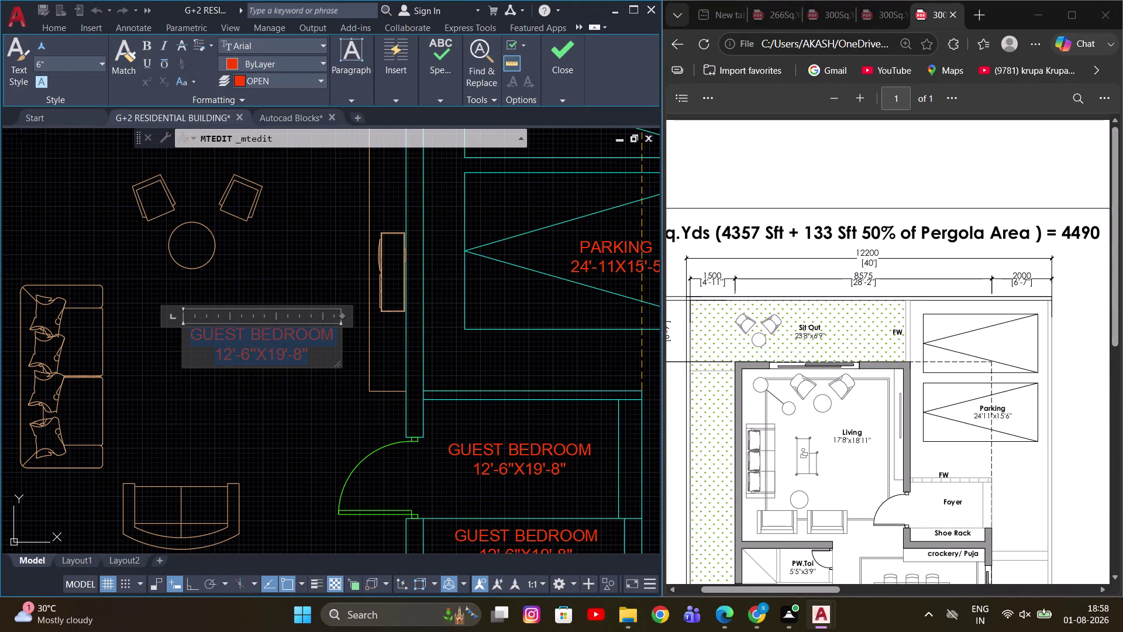
text(LIVIN)
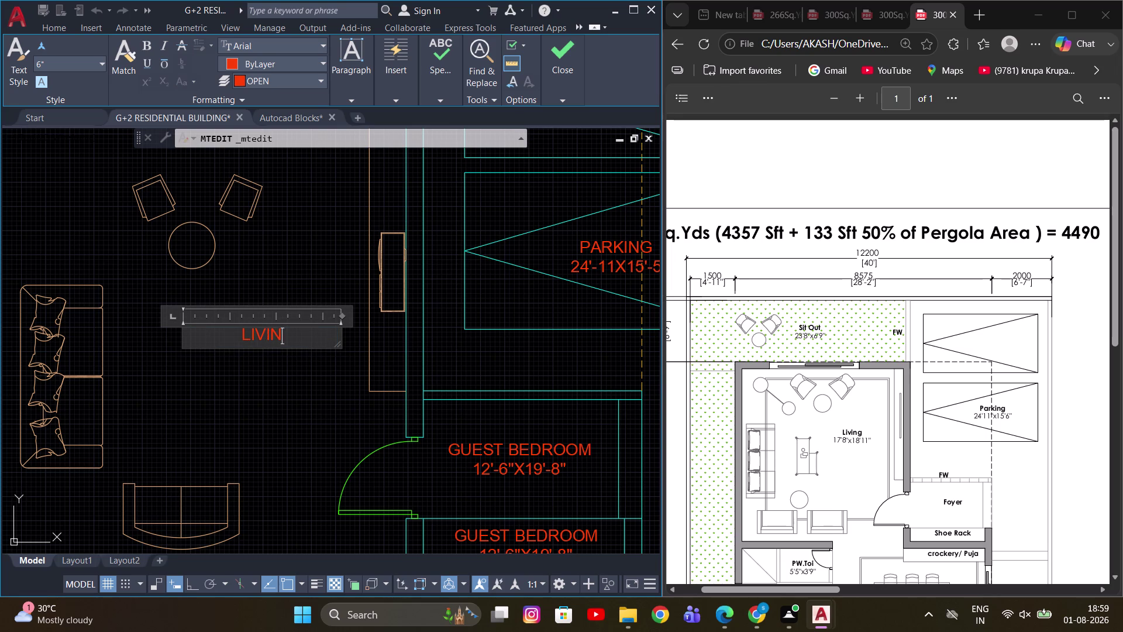
text(G)
key(Return)
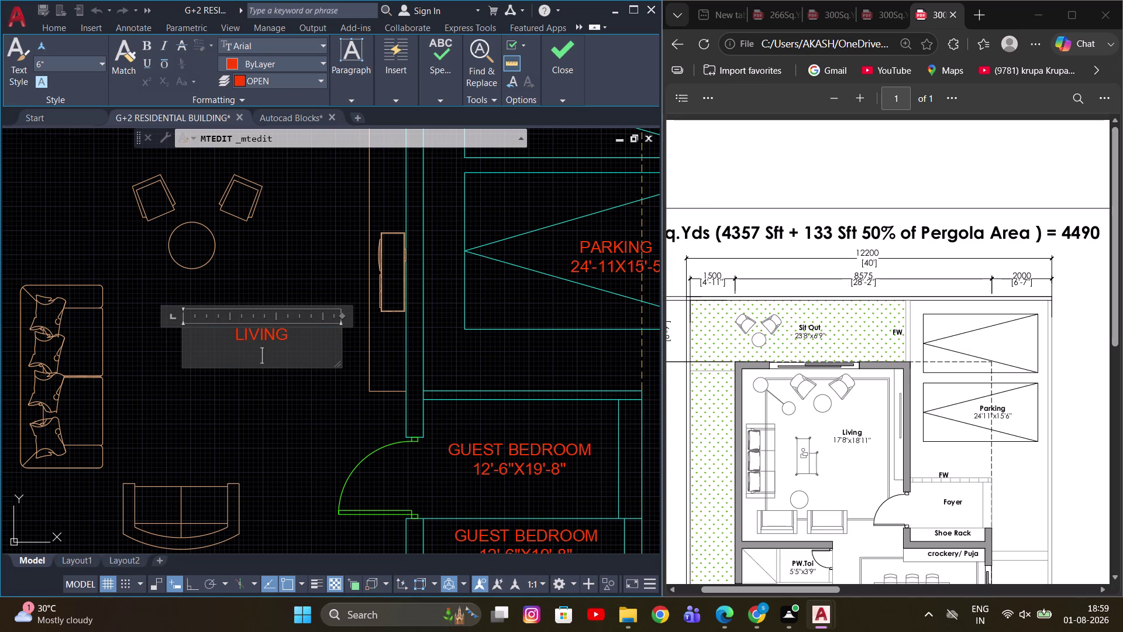
click(319, 422)
Dimension the living room width as 17'-8" across its top corners.
middle_drag(209, 286, 351, 348)
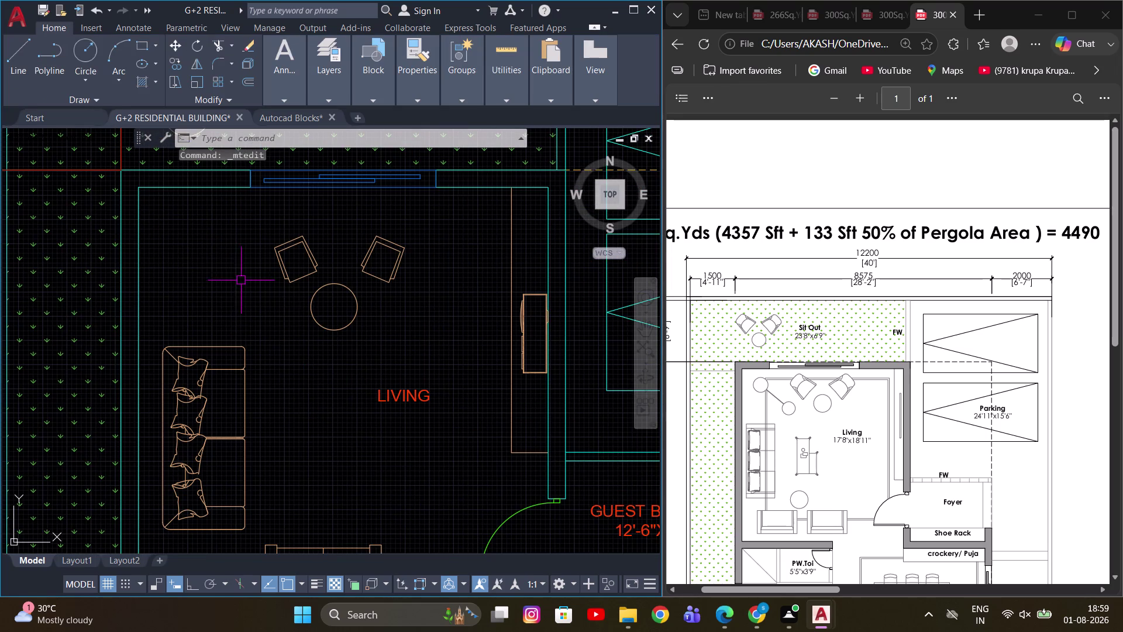
key(d)
text(LI)
key(space)
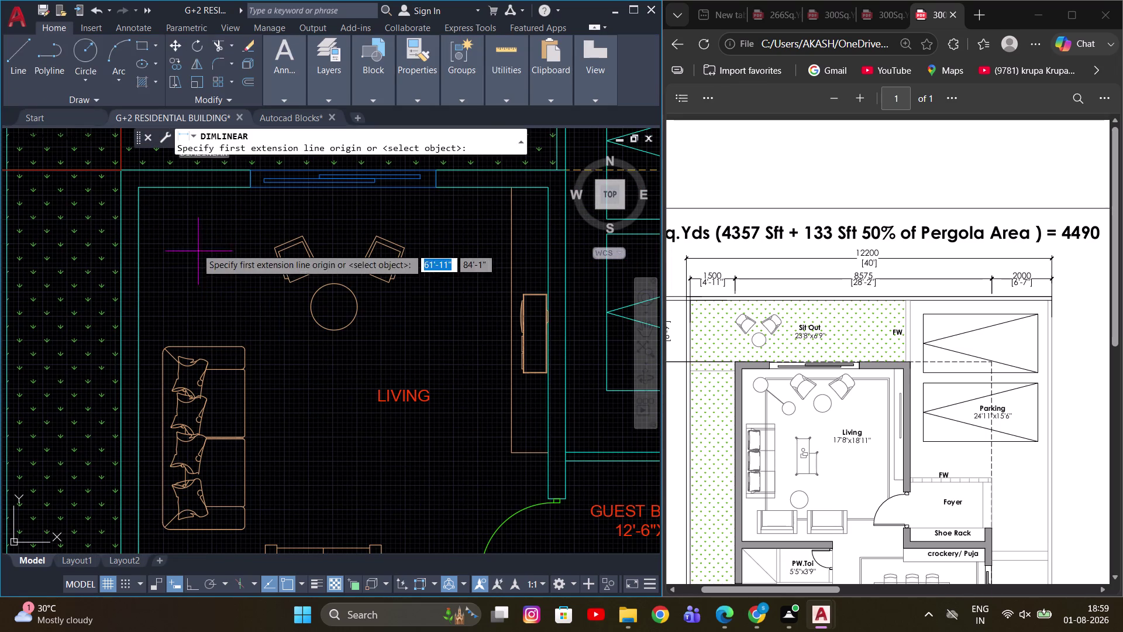
click(138, 221)
click(550, 222)
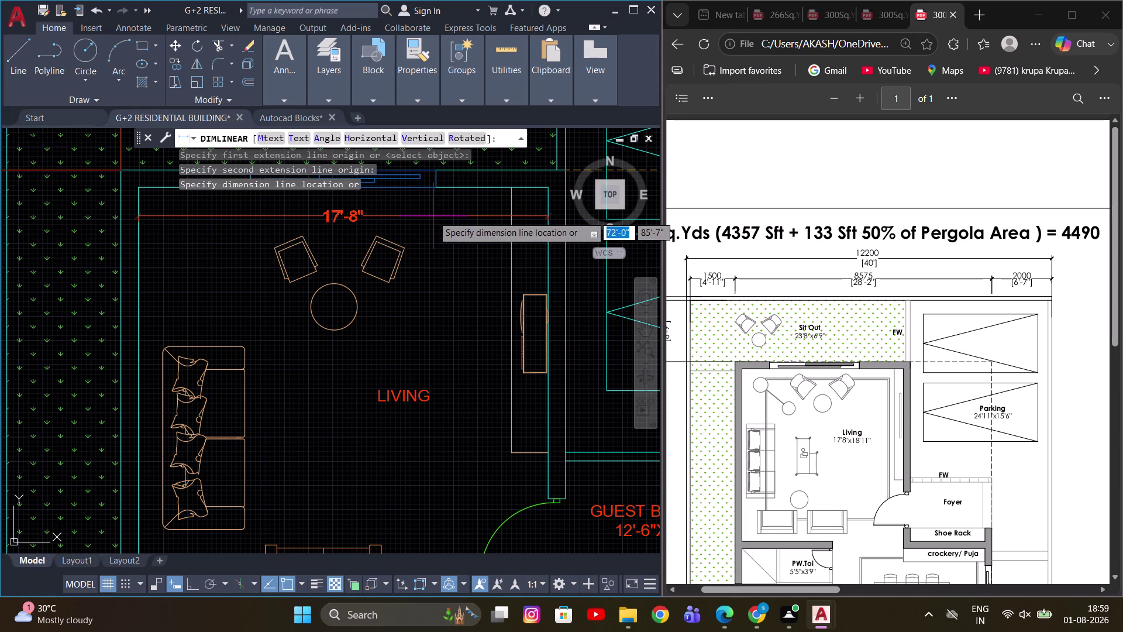
click(433, 216)
Dimension the living room depth as 18'-11" from upper to bottom corner.
key(space)
click(477, 192)
scroll(down, 3)
middle_drag(469, 405, 460, 356)
scroll(up, 3)
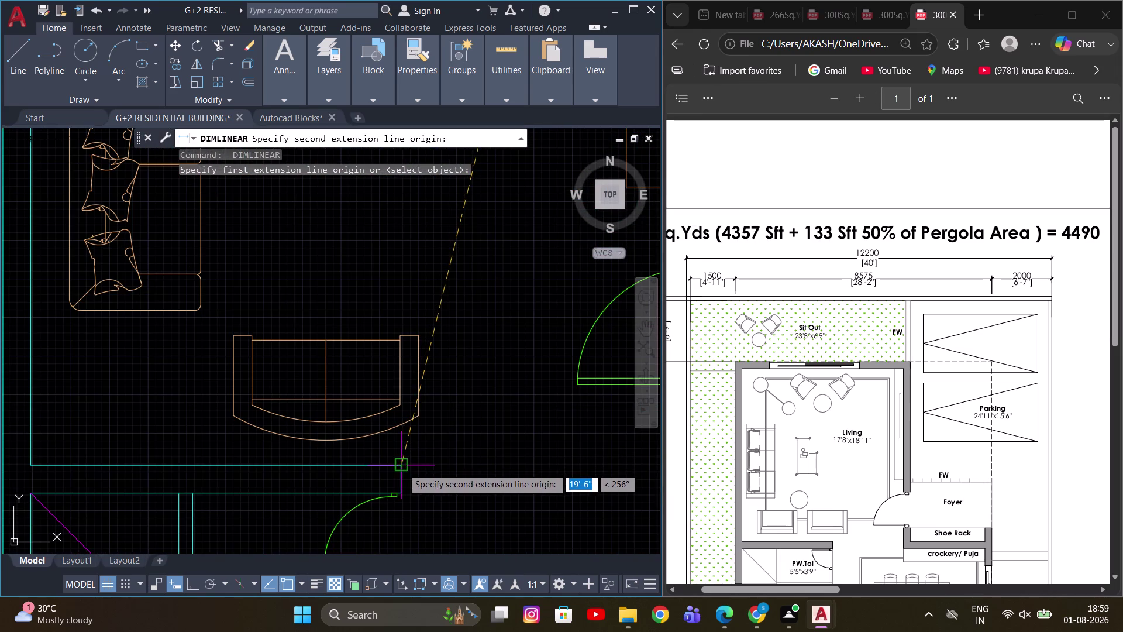
click(402, 467)
scroll(down, 3)
click(552, 446)
middle_drag(556, 280, 546, 361)
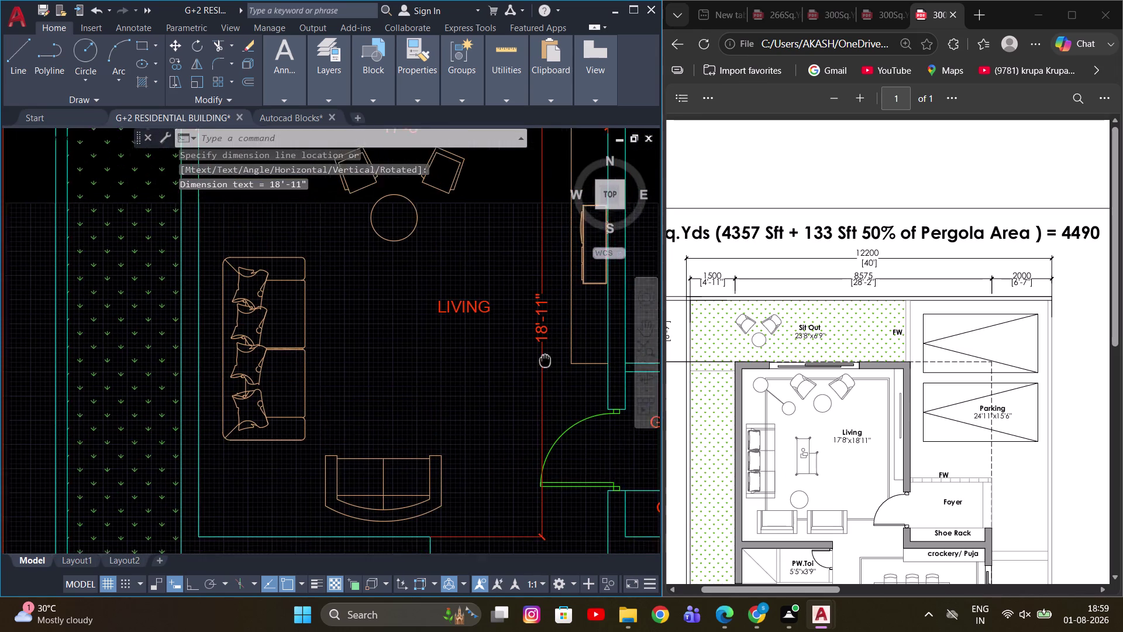
middle_drag(545, 361, 541, 369)
scroll(up, 3)
middle_drag(504, 332, 484, 449)
scroll(down, 3)
scroll(up, 3)
middle_drag(448, 386, 442, 381)
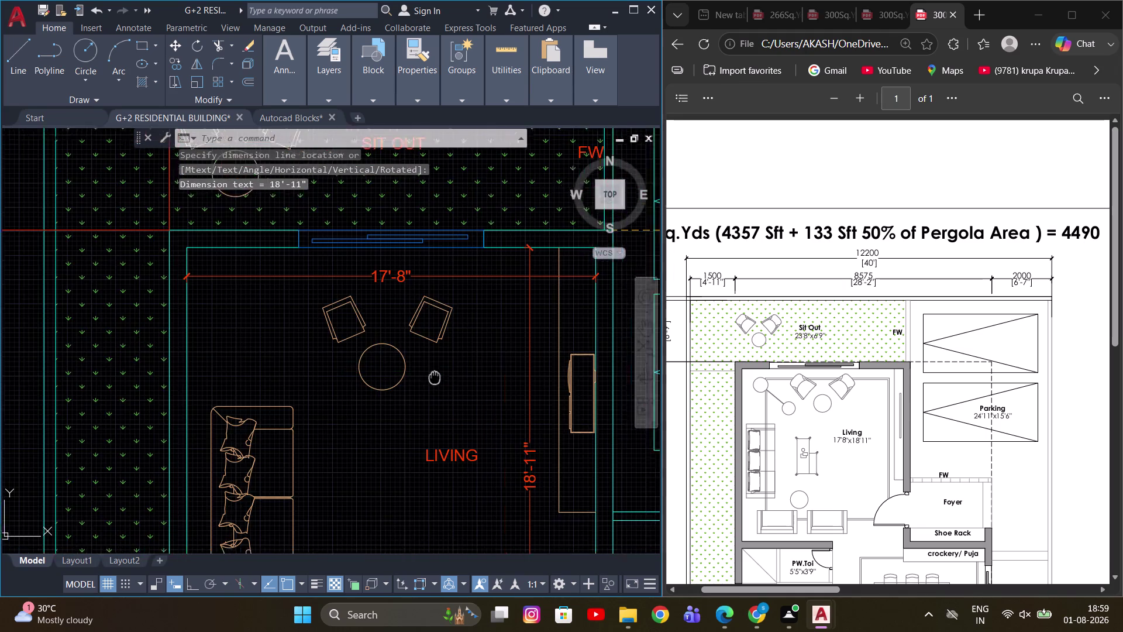
middle_drag(442, 381, 382, 338)
scroll(up, 3)
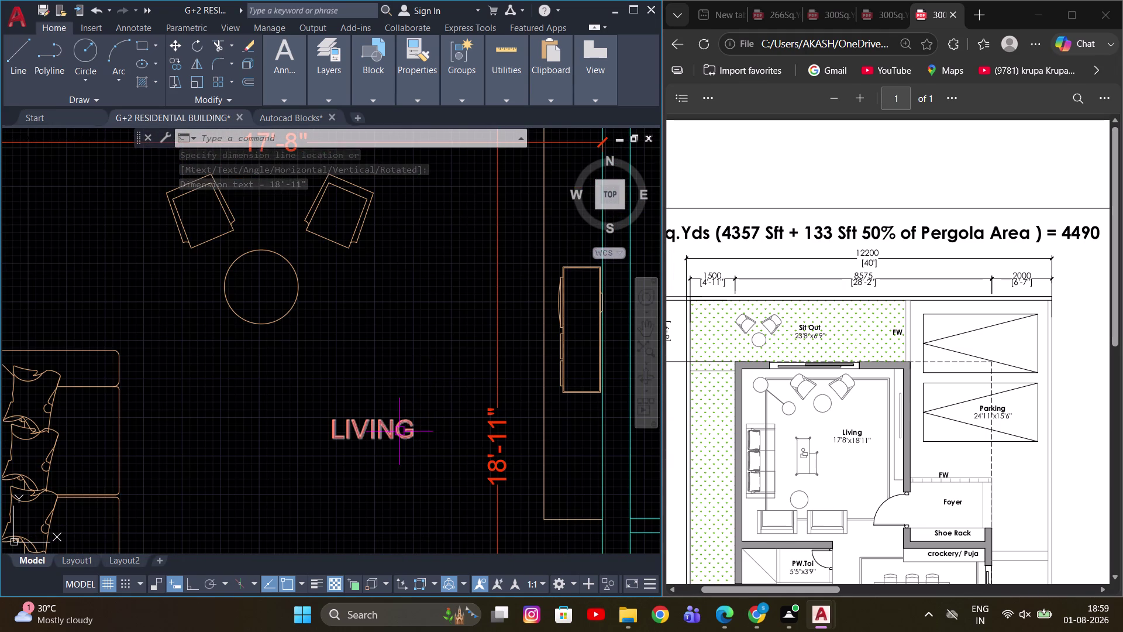
Add a second line 17'-8"X18'-11 under LIVING in the living room label.
double_click(397, 431)
click(451, 428)
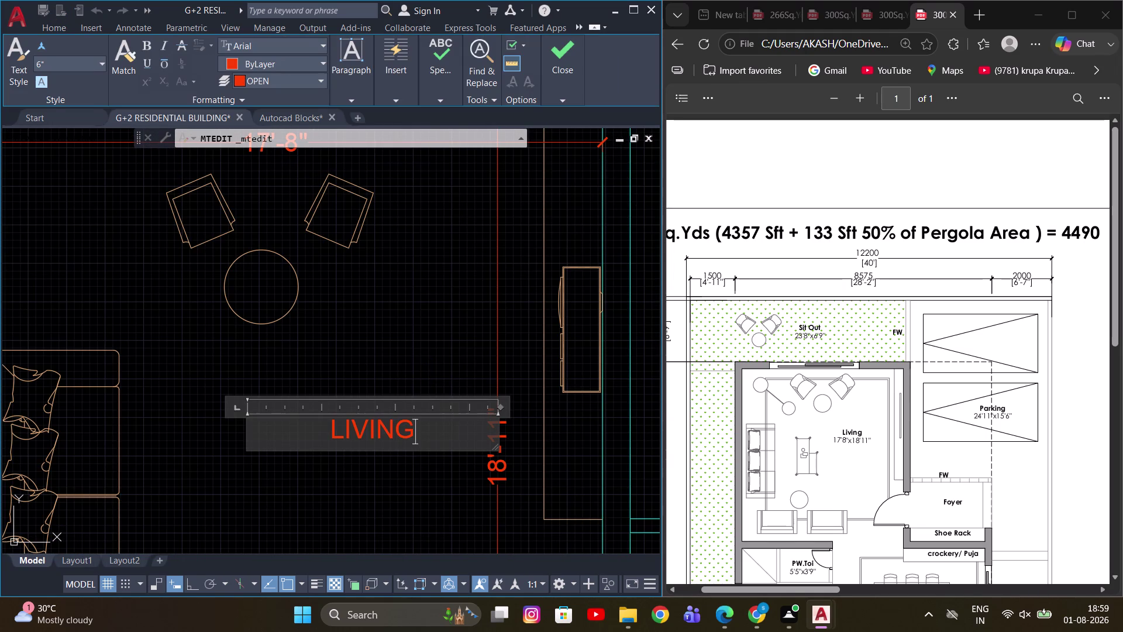
key(Return)
text(17)
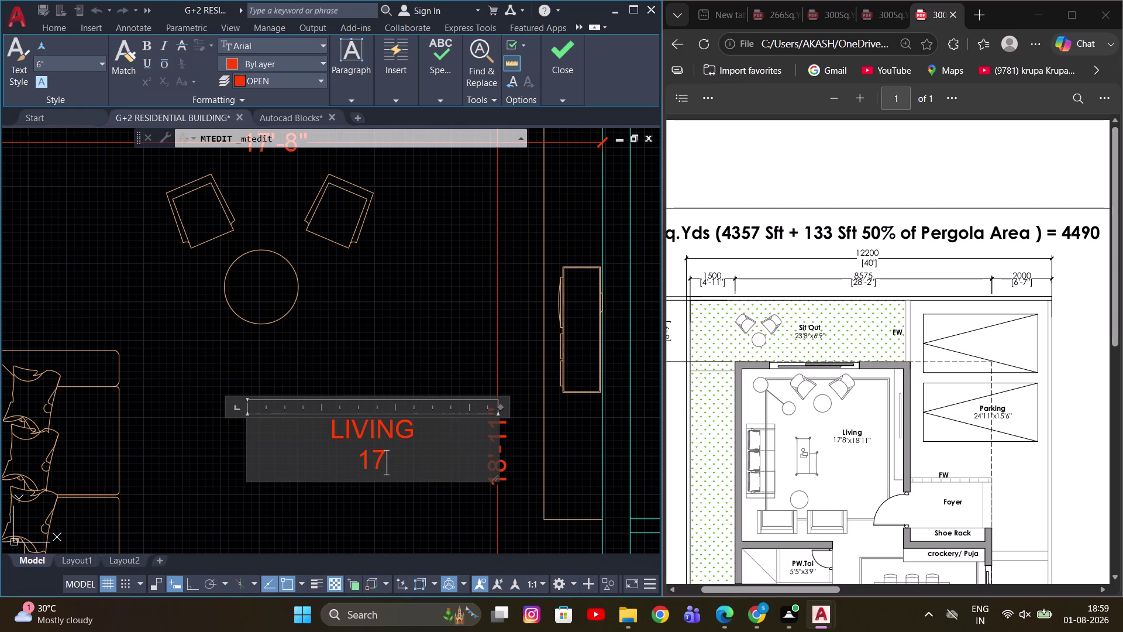
key(apostrophe)
text(-)
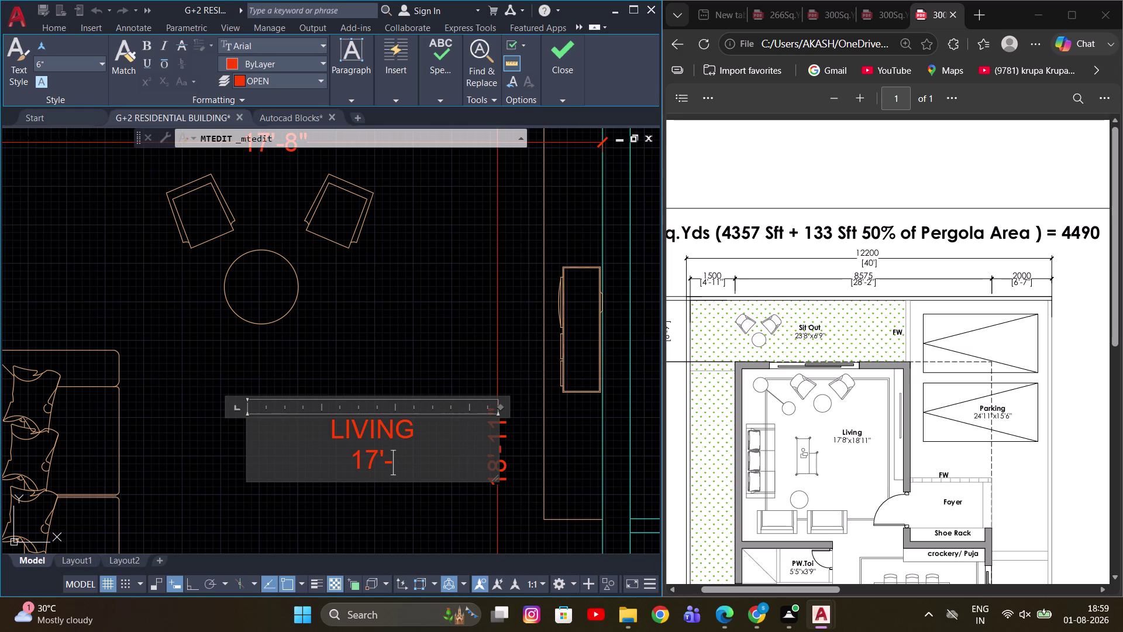
text(8")
key(x)
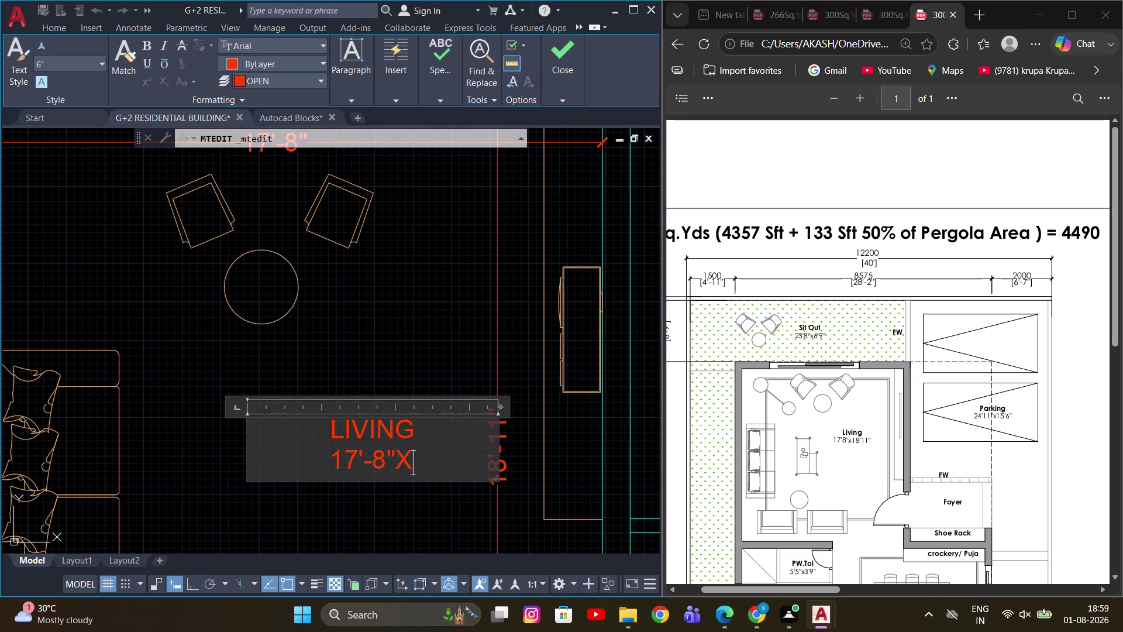
text(18')
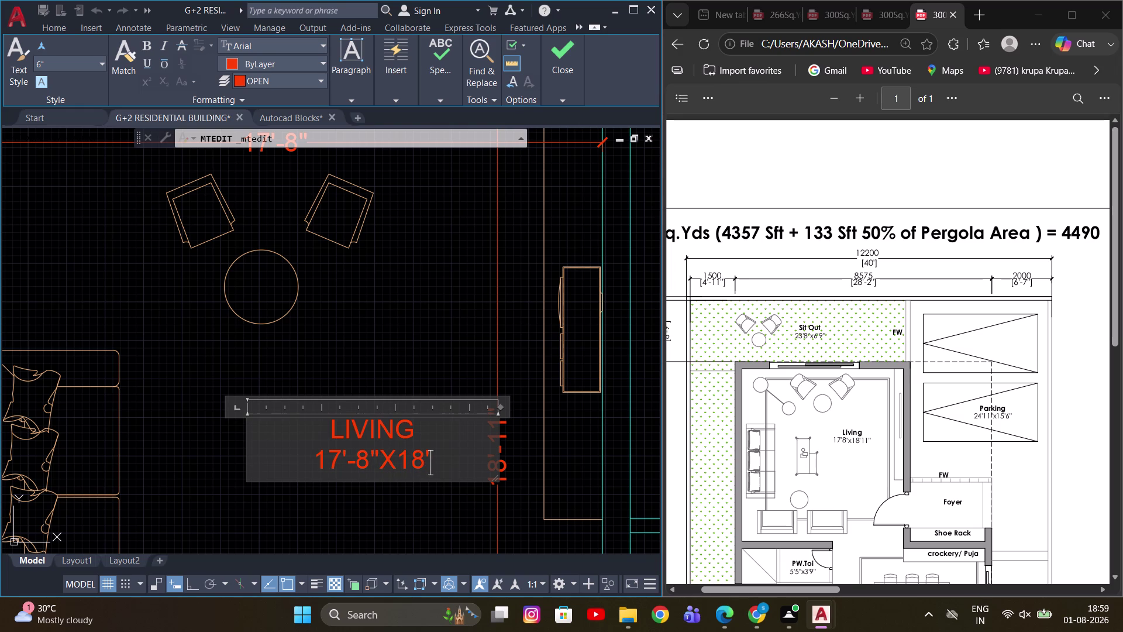
text(-1)
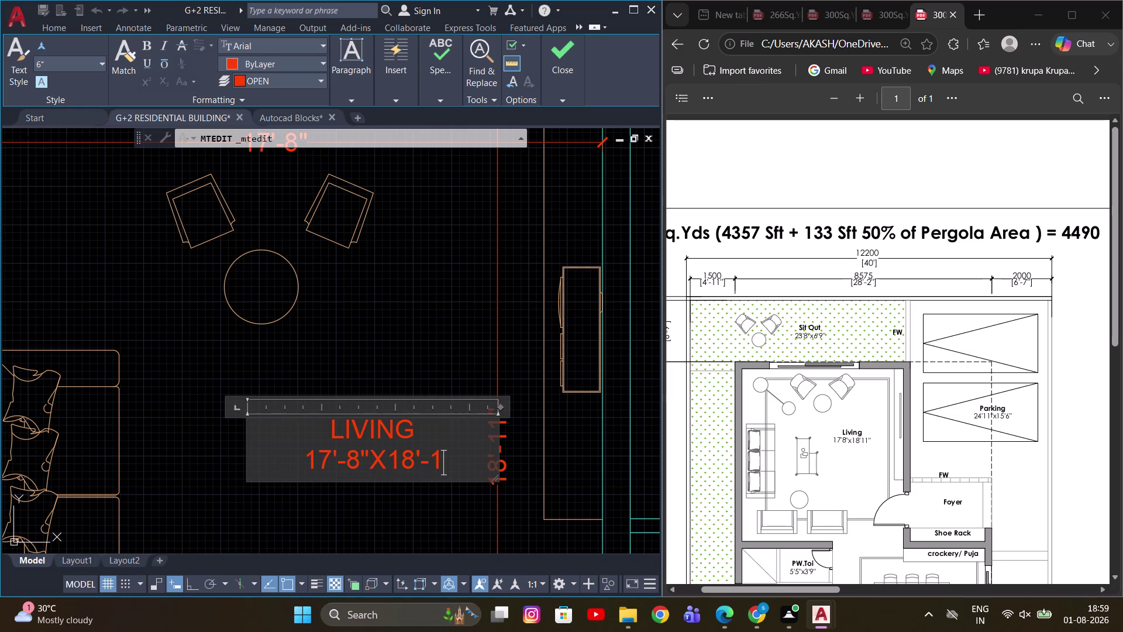
text(1)
key(Return)
key(BackSpace)
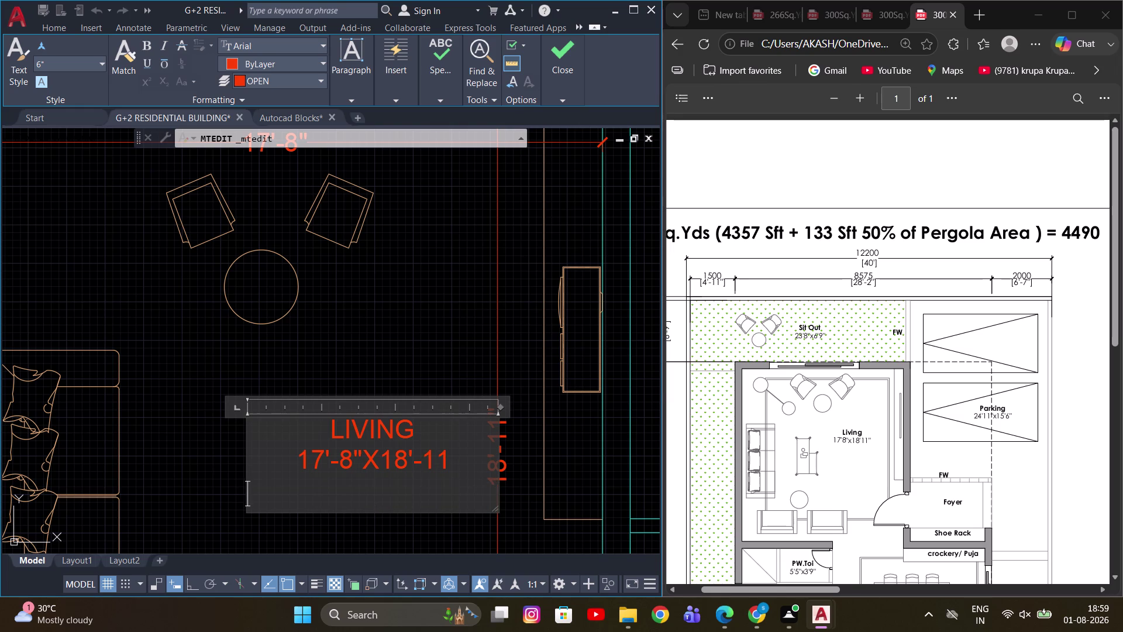
key(BackSpace)
click(448, 313)
Move the LIVING label to the room's centre with Ortho on.
scroll(down, 3)
scroll(up, 3)
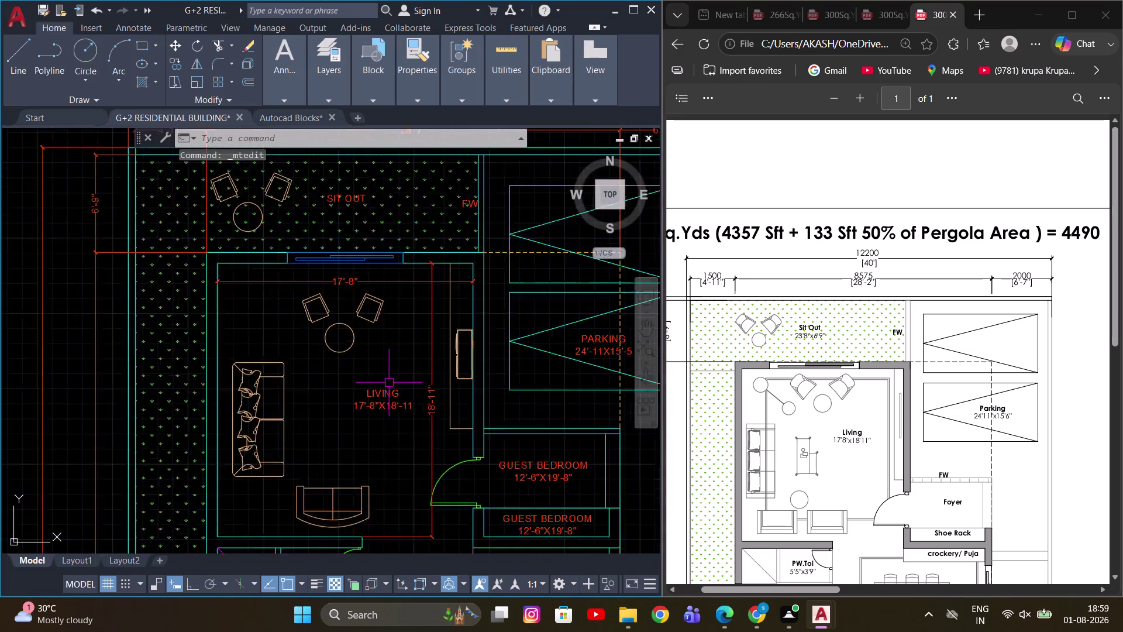
click(388, 400)
middle_drag(379, 474, 370, 409)
key(m)
key(space)
click(382, 428)
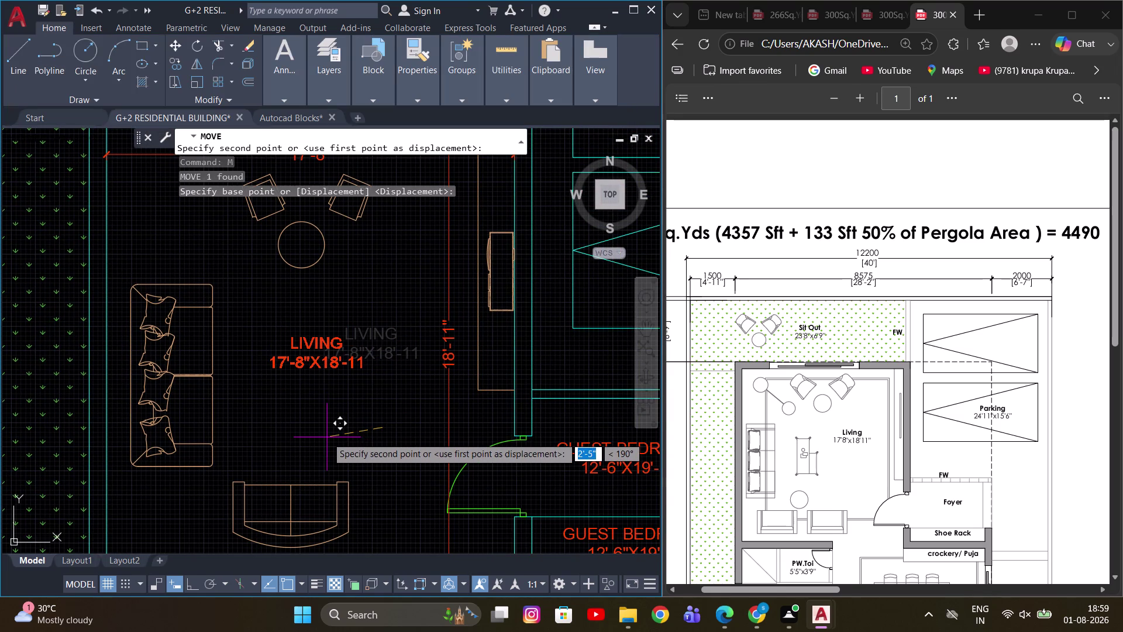
key(F8)
click(326, 433)
Erase the temporary 18'-11" and 17'-8" living room dimensions.
scroll(down, 3)
click(431, 365)
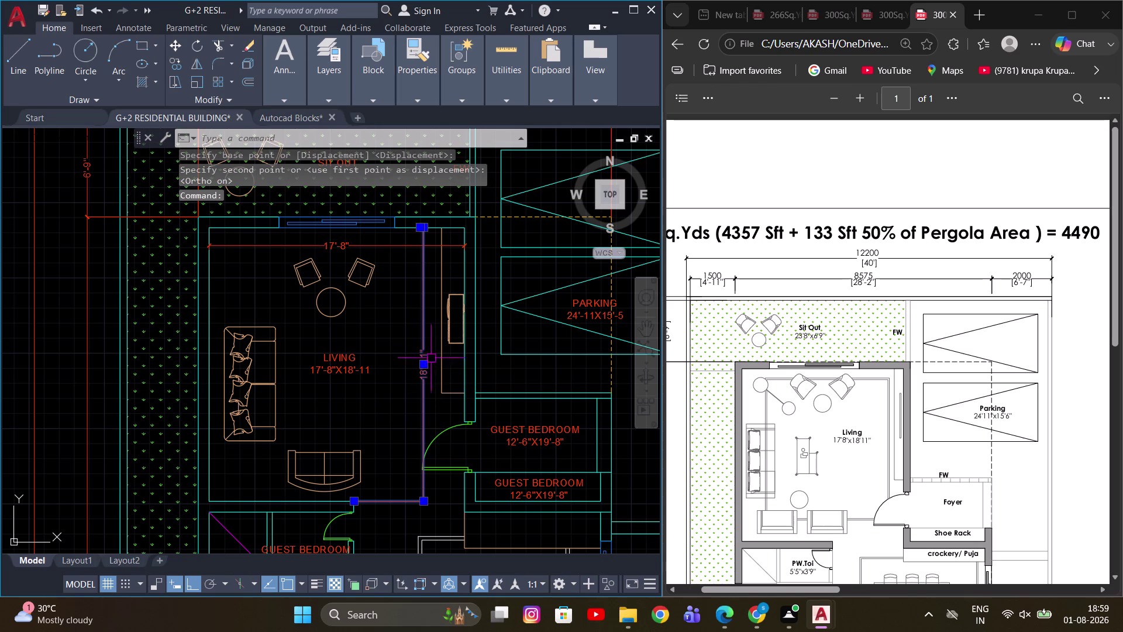
click(395, 248)
key(e)
key(space)
scroll(down, 3)
middle_drag(445, 413, 443, 421)
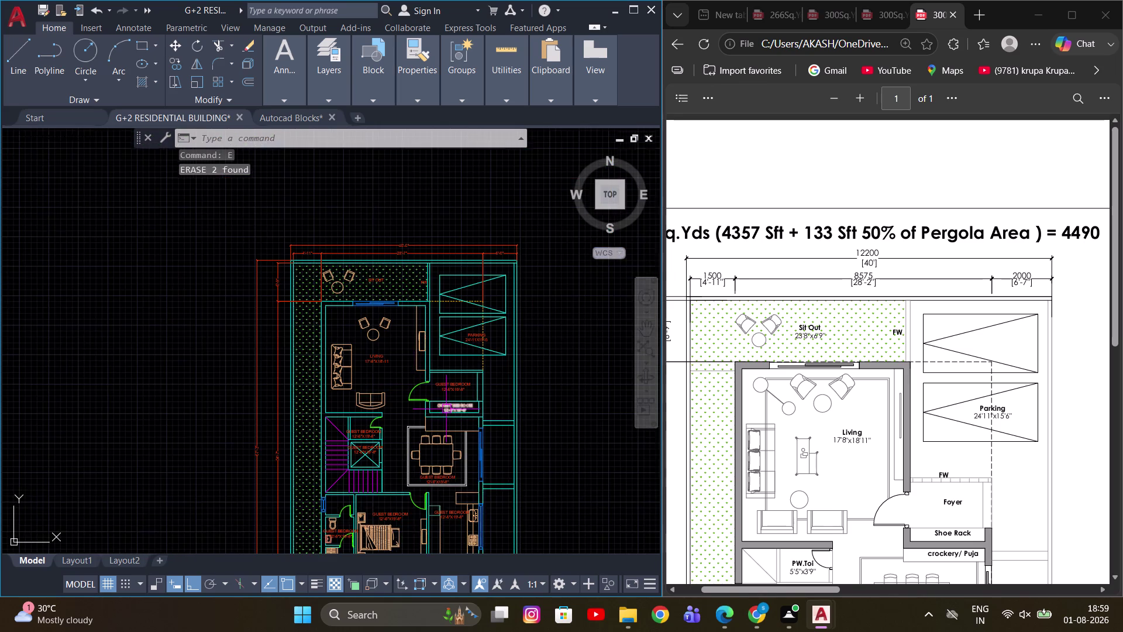
middle_drag(444, 421, 437, 423)
scroll(up, 3)
scroll(down, 3)
scroll(down, 3)
scroll(up, 3)
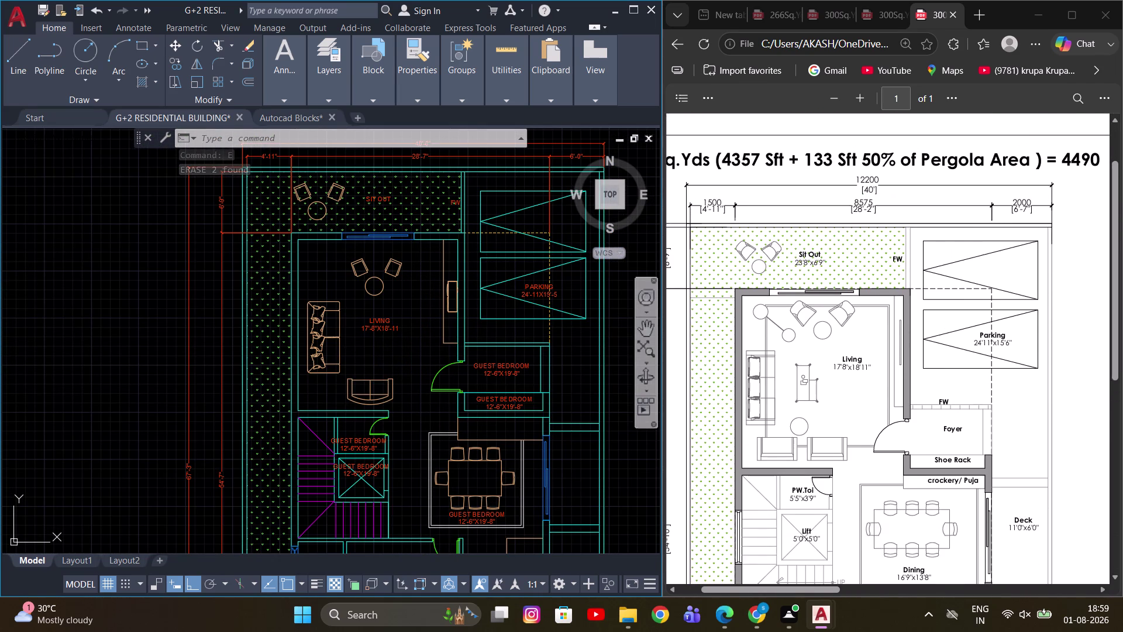
scroll(up, 3)
scroll(up, 3)
middle_drag(290, 408, 311, 356)
scroll(up, 3)
middle_drag(360, 383, 320, 371)
scroll(up, 3)
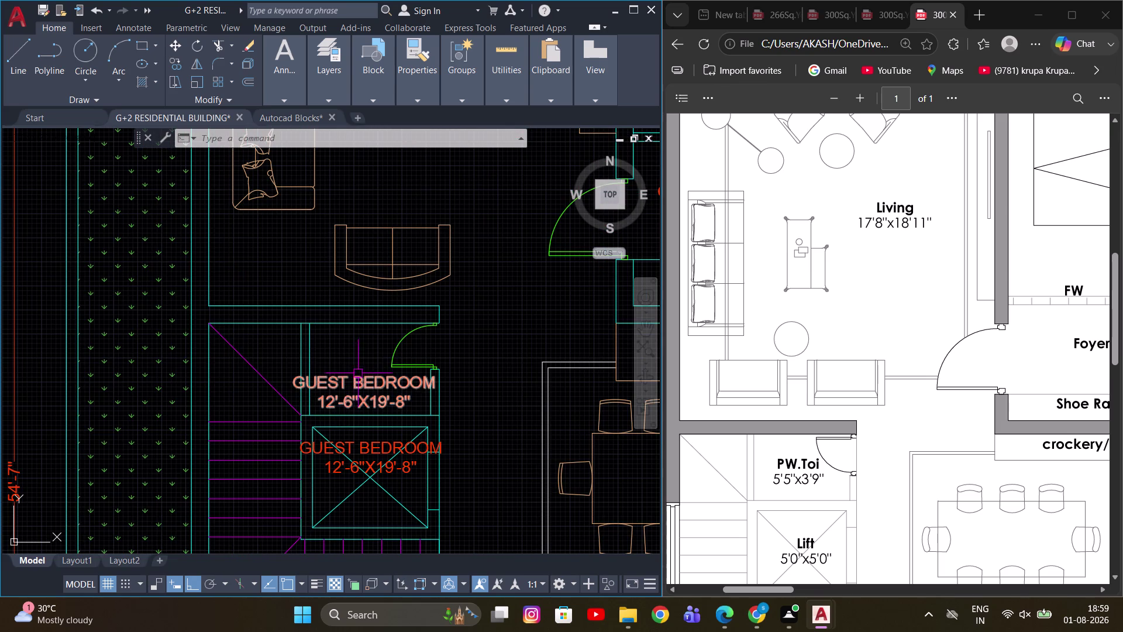
scroll(down, 3)
scroll(up, 3)
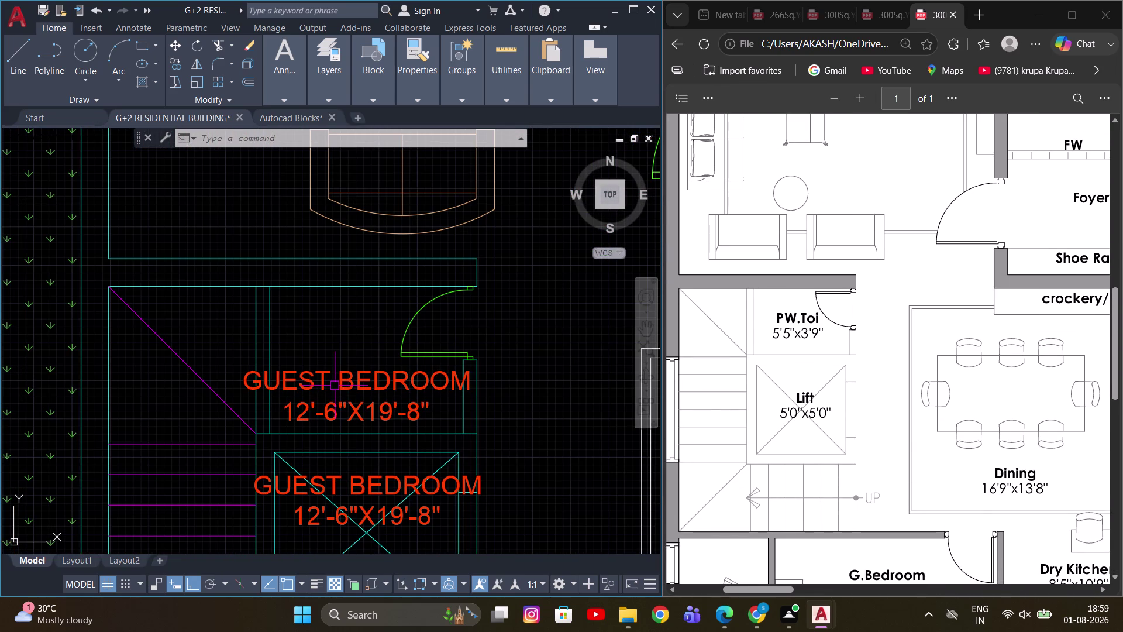
text(DL)
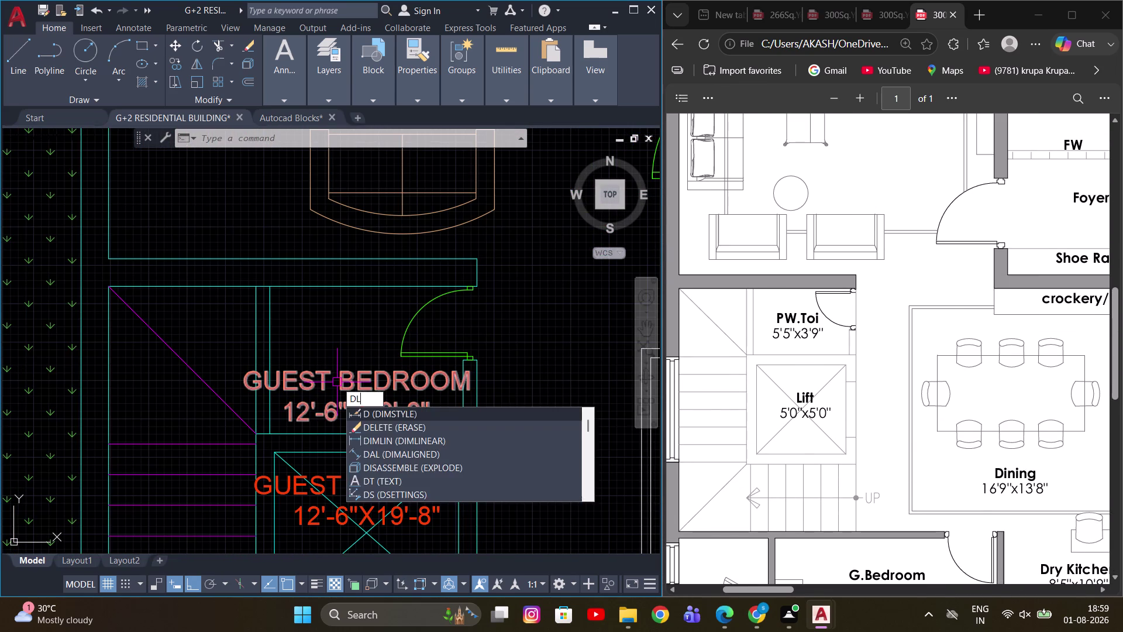
Place the 5'-3" horizontal dimension across the room, abandoning a second measurement.
text(I)
key(space)
click(271, 435)
click(459, 431)
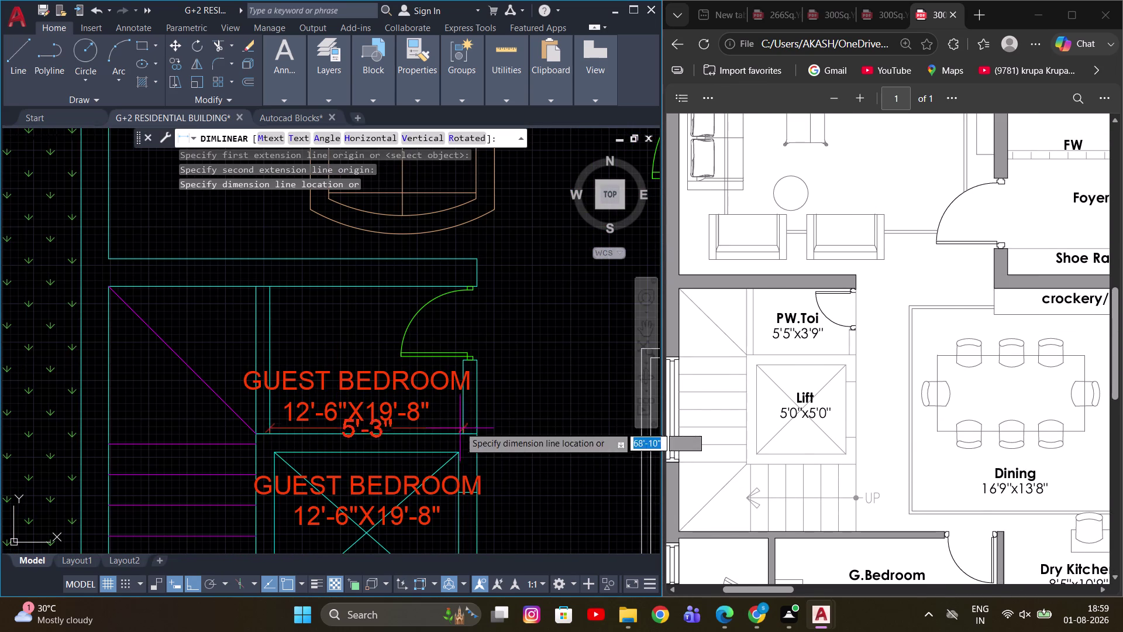
scroll(up, 3)
click(434, 430)
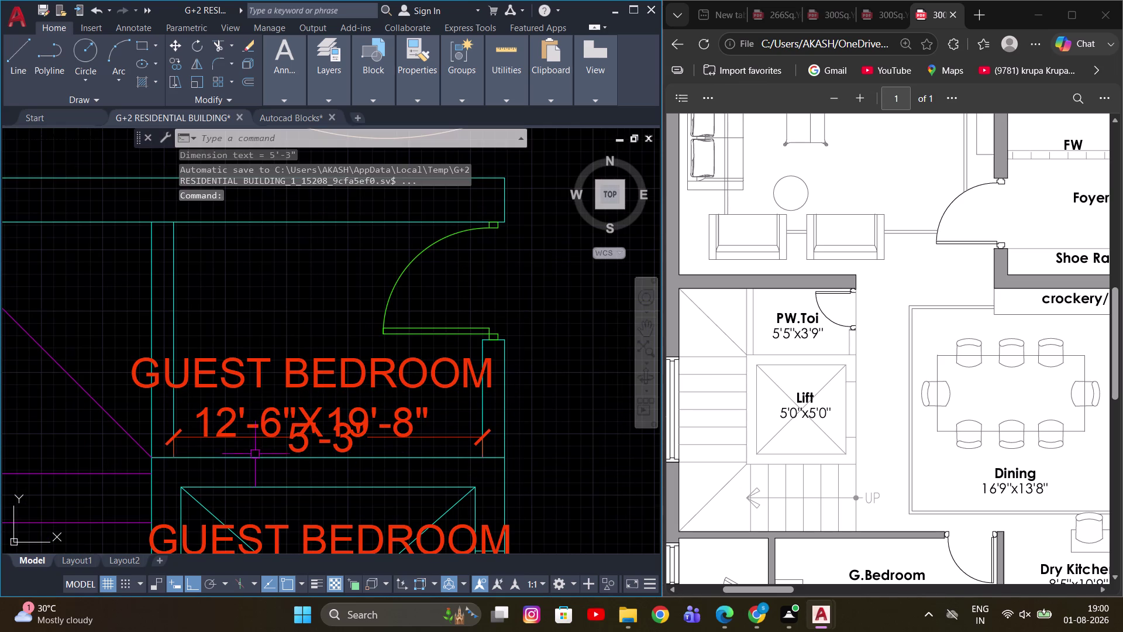
key(space)
click(245, 457)
click(244, 225)
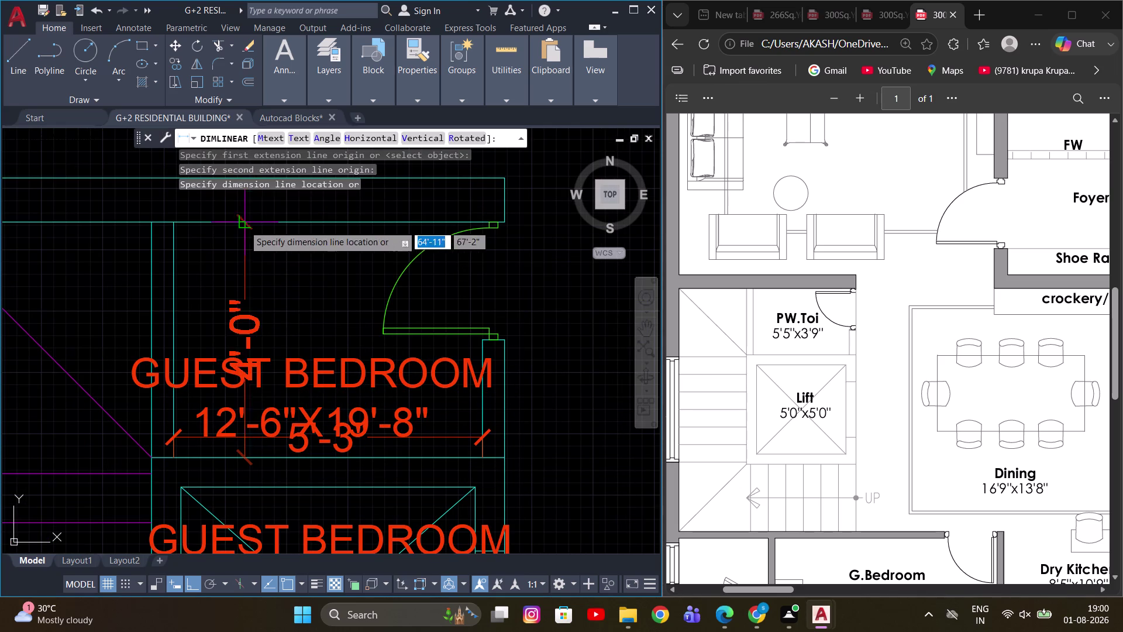
key(Escape)
Erase the copied guest bedroom label, then undo to restore it.
click(328, 371)
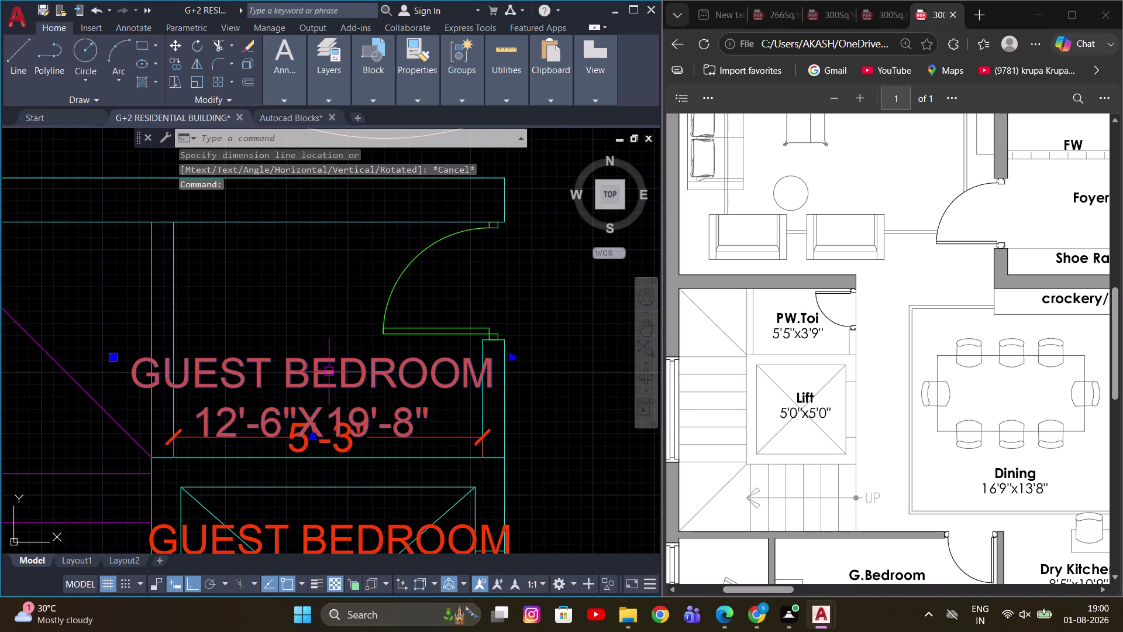
key(e)
key(space)
scroll(down, 3)
middle_drag(363, 383, 377, 407)
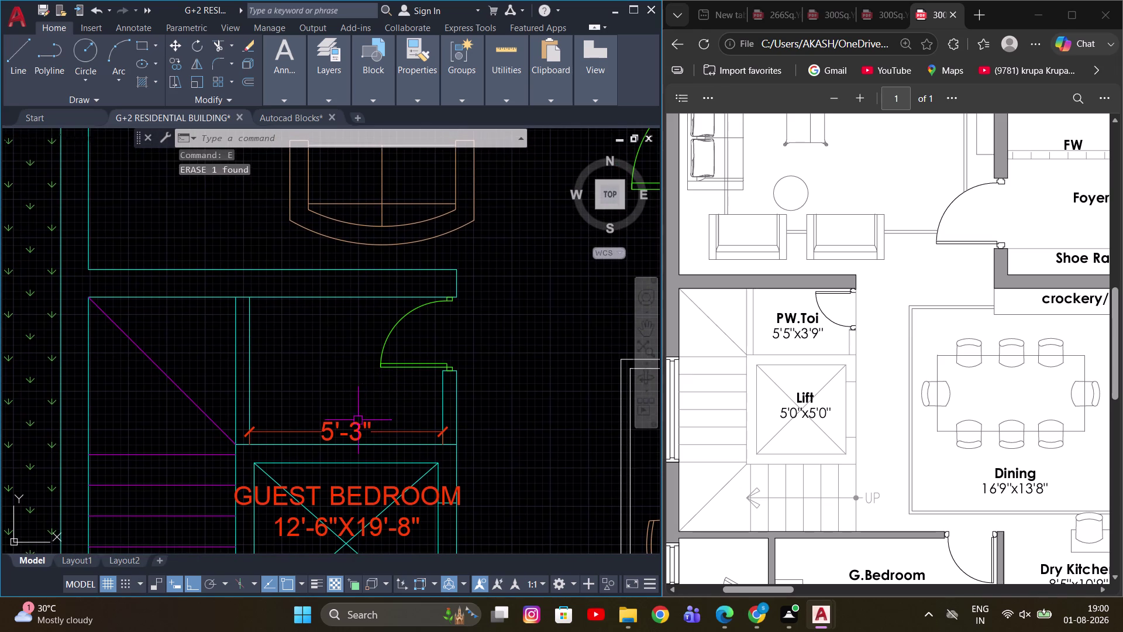
scroll(down, 3)
middle_drag(361, 404, 361, 383)
scroll(up, 3)
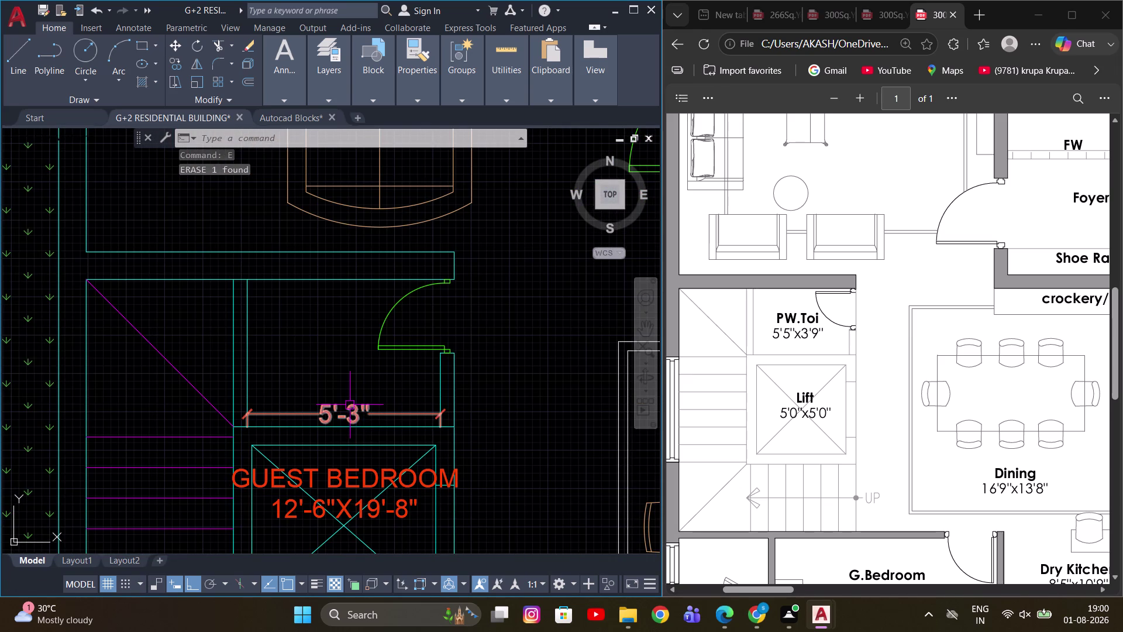
key(ctrl+z)
key(ctrl+z)
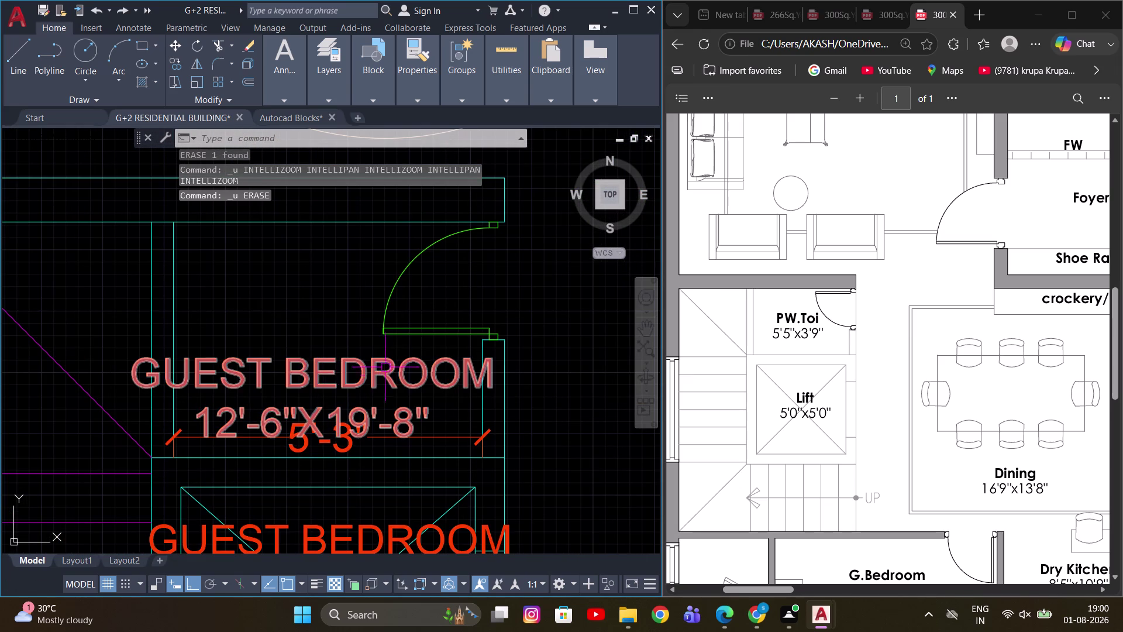
Add a 4'-0" vertical dimension along the room wall with DIMLINEAR.
key(d)
text(LI)
key(space)
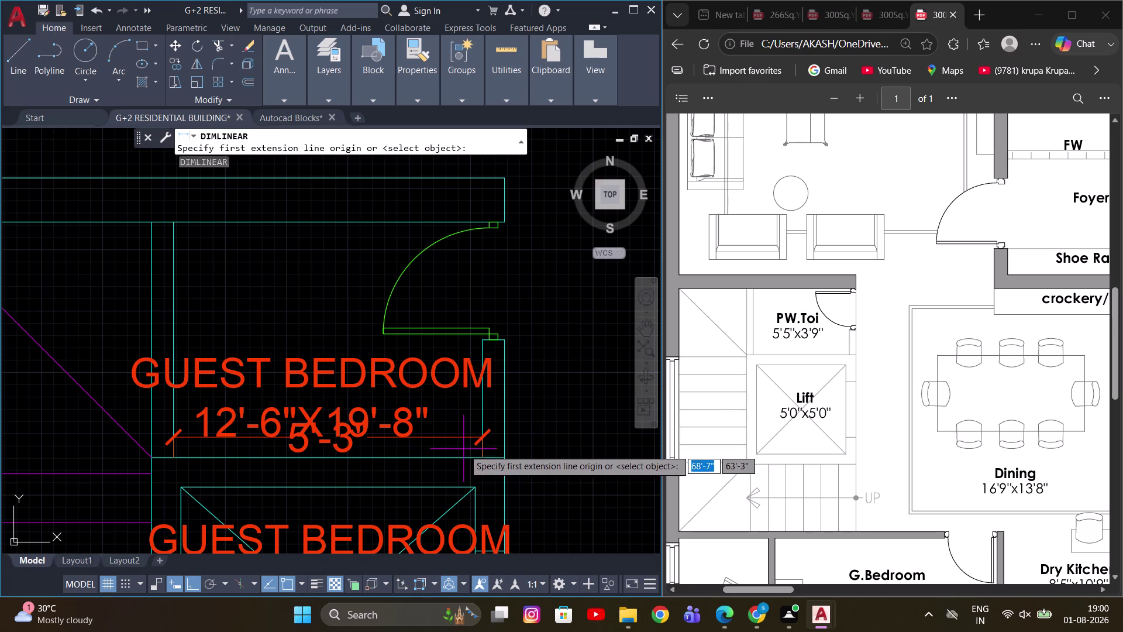
drag(478, 457, 477, 443)
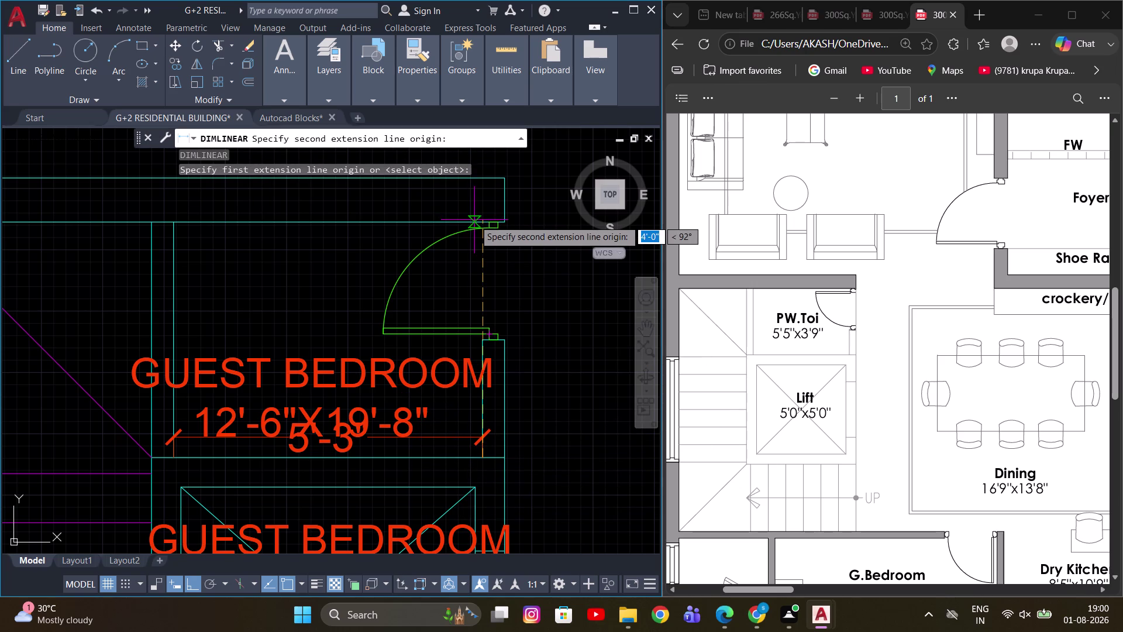
click(480, 221)
click(573, 339)
double_click(359, 379)
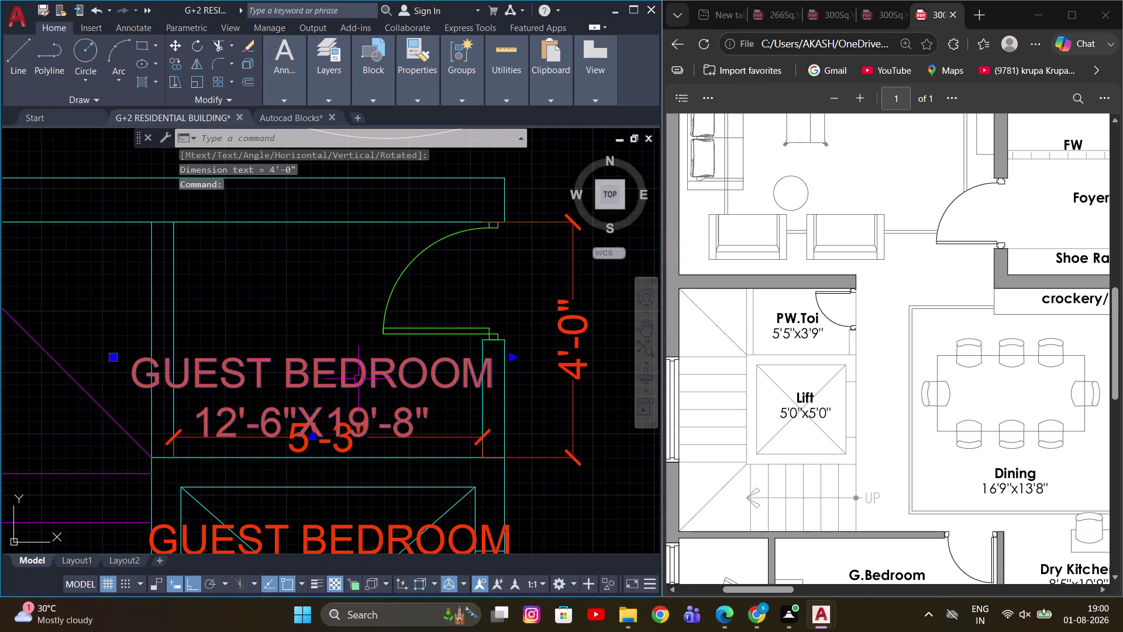
key(ctrl+a)
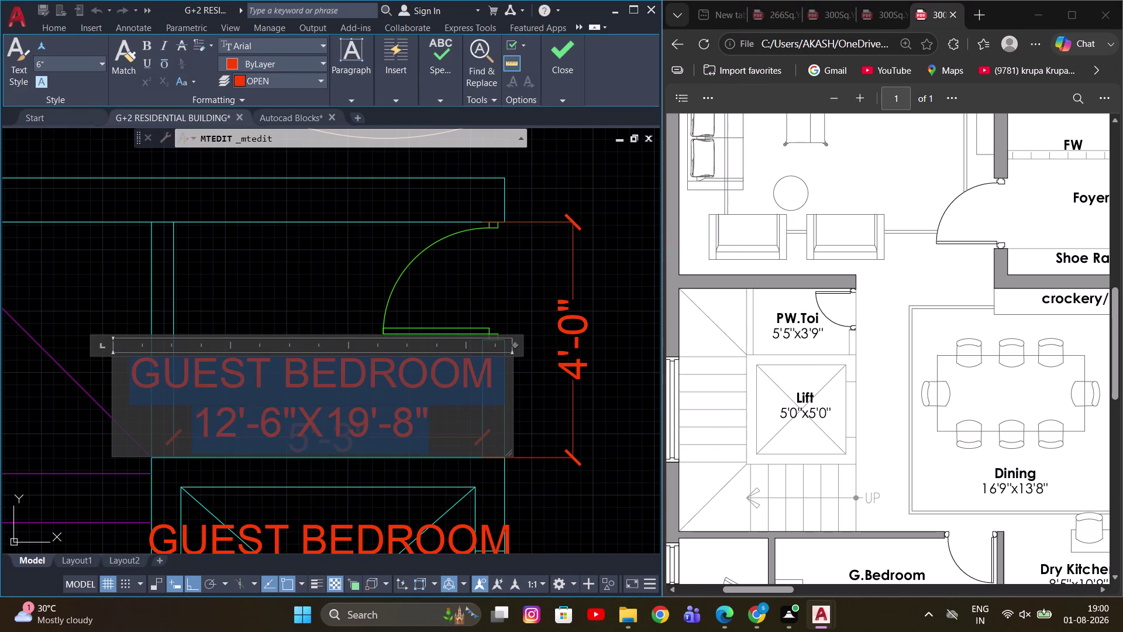
Retype the copied label's name as PW TOI.
text(PW)
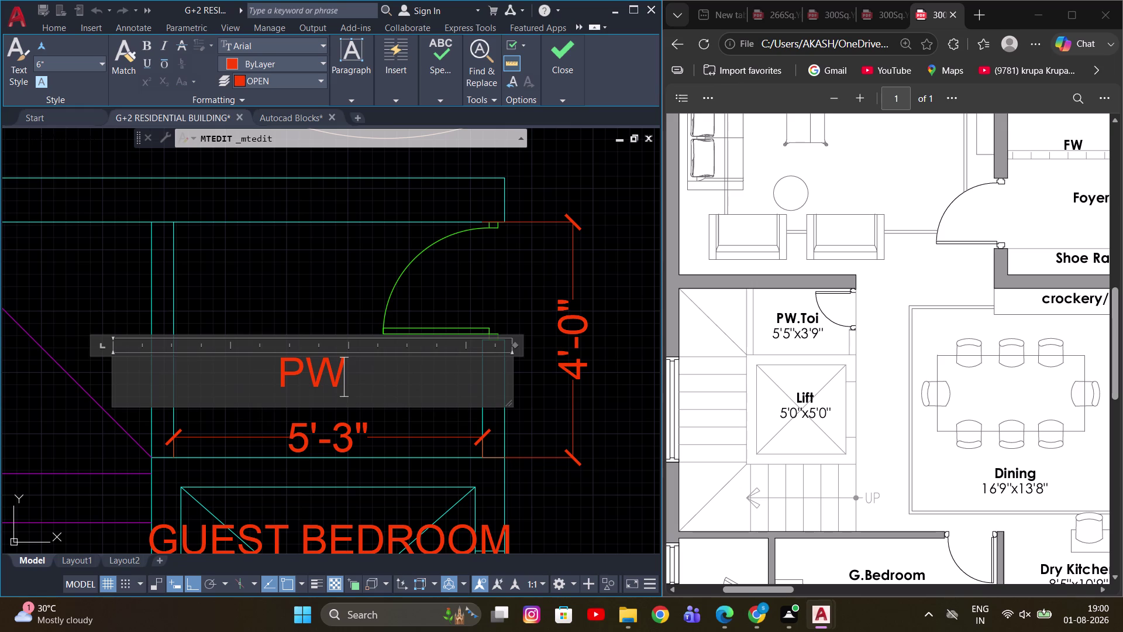
key(space)
text(T)
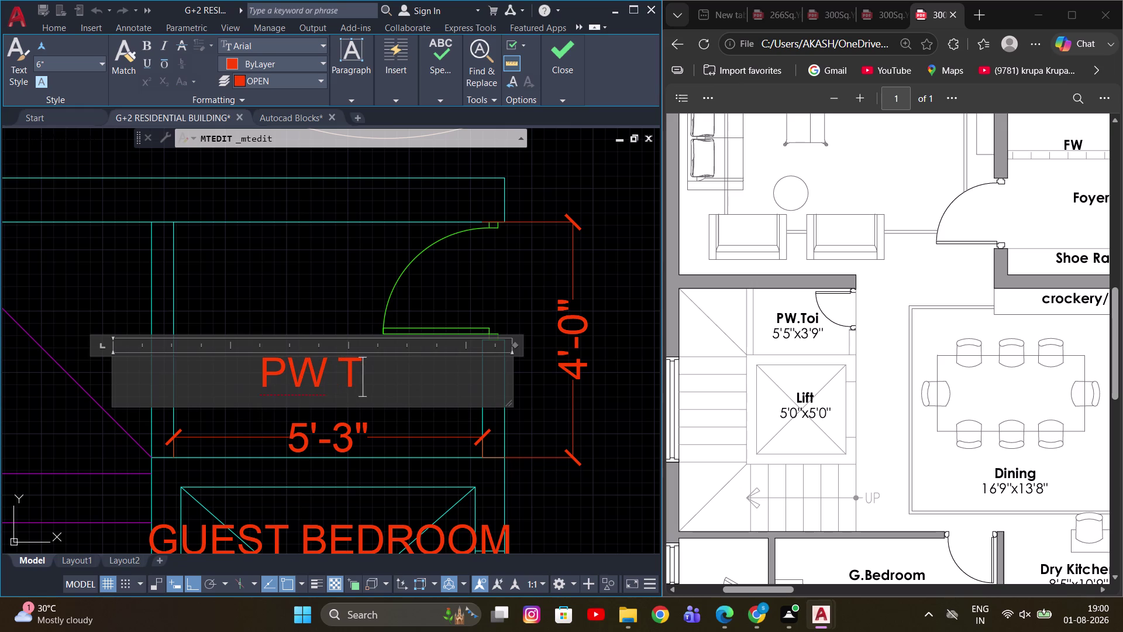
text(O)
key(i)
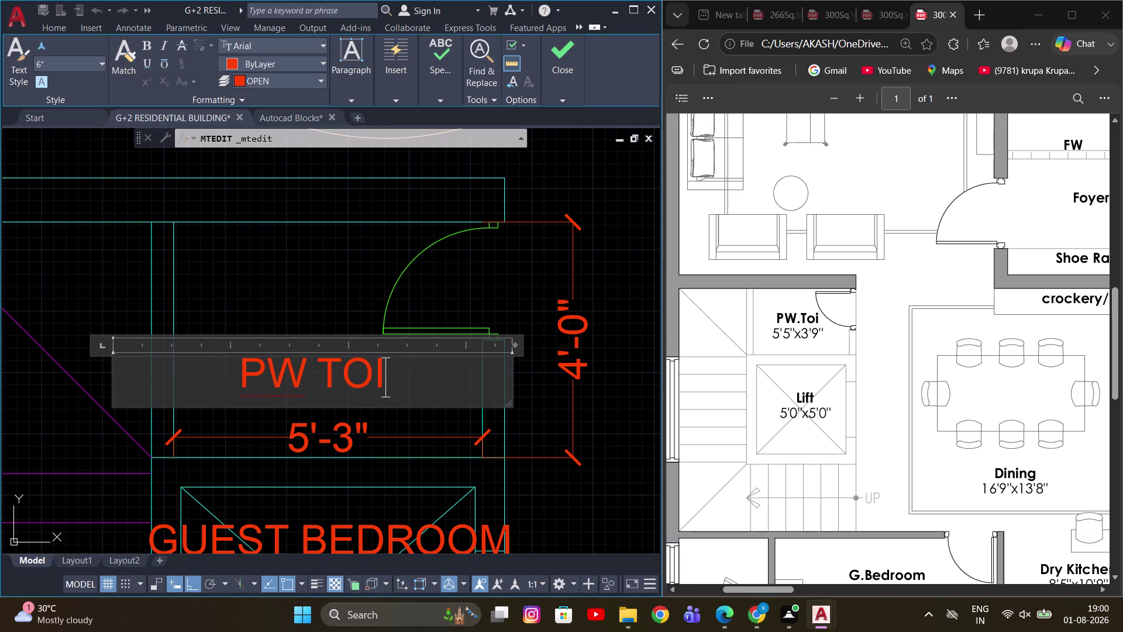
click(361, 327)
Add the size line 5'-5"X3'-9" below PW TOI.
double_click(373, 376)
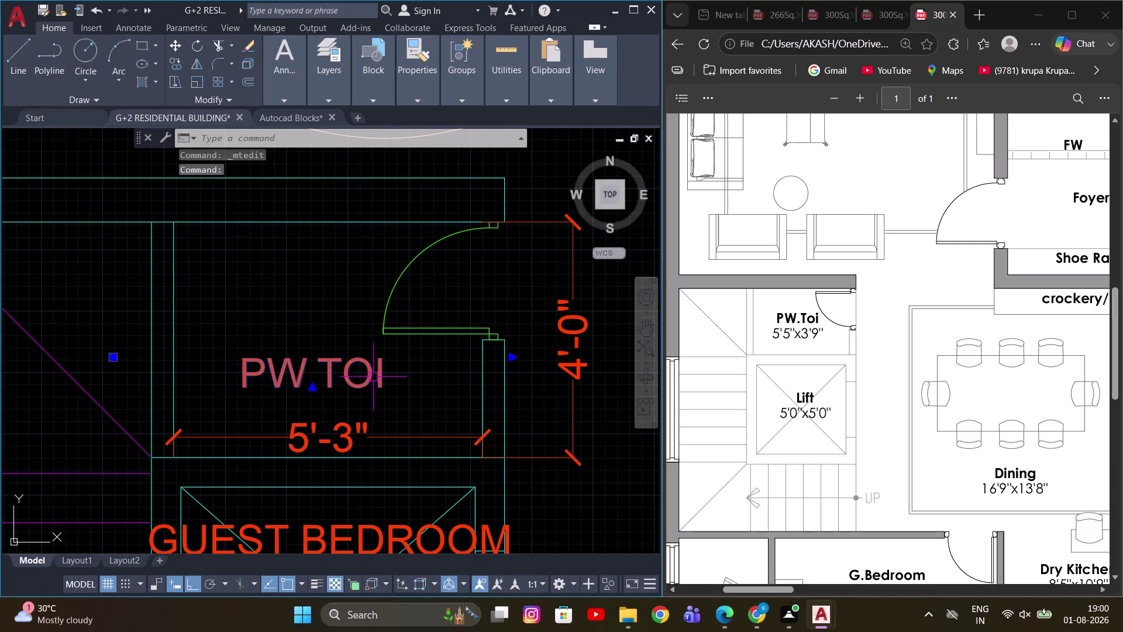
click(436, 376)
key(Return)
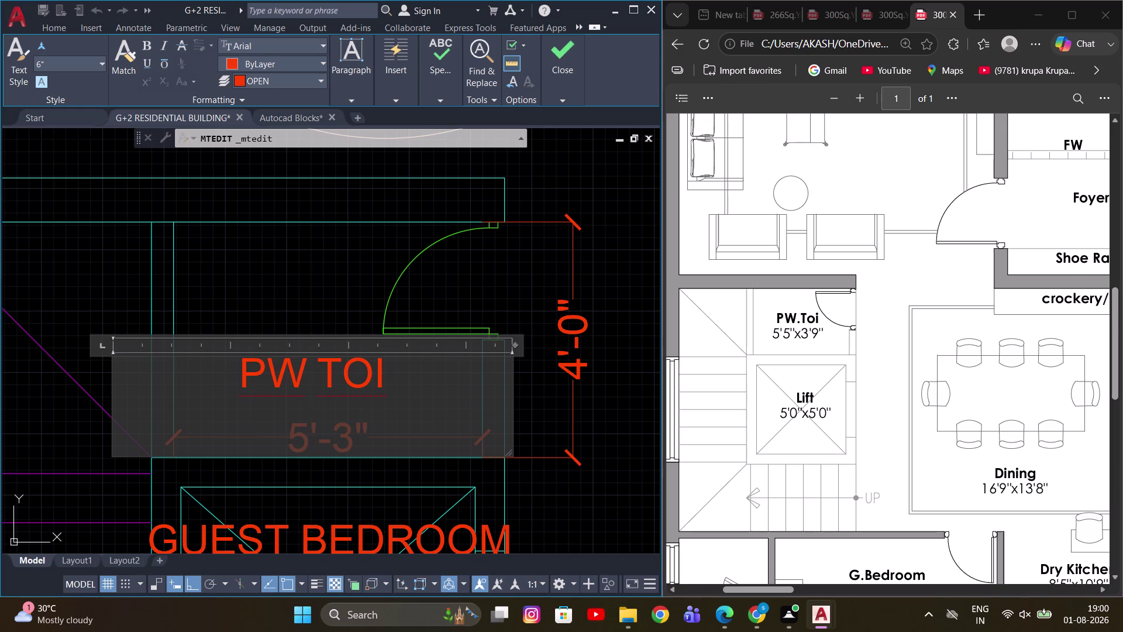
text(5'-)
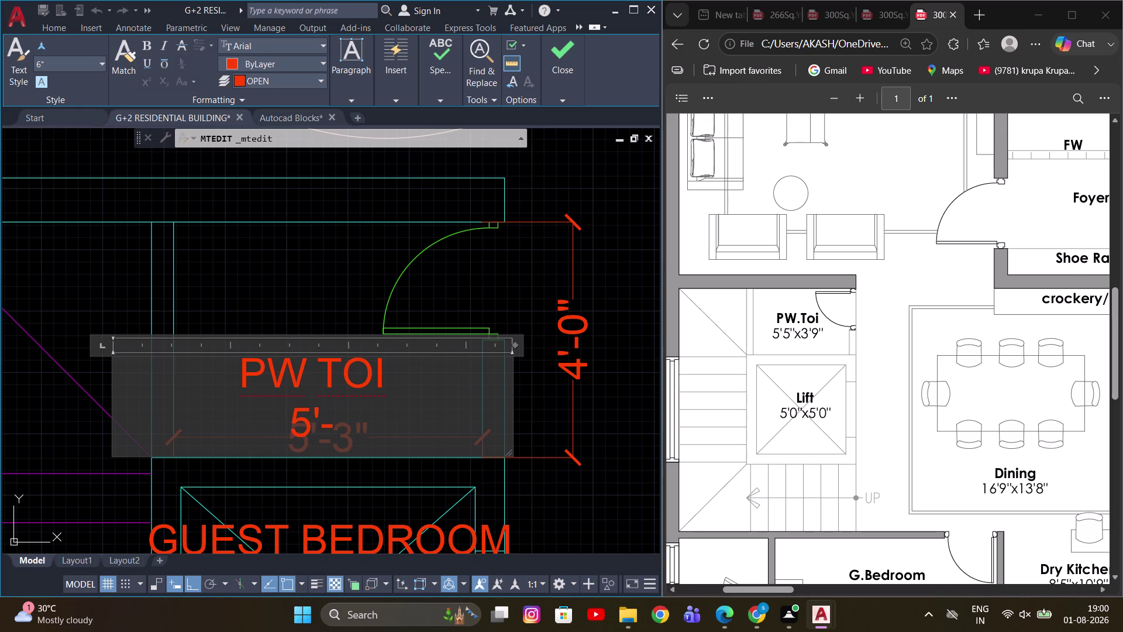
text(5")
key(x)
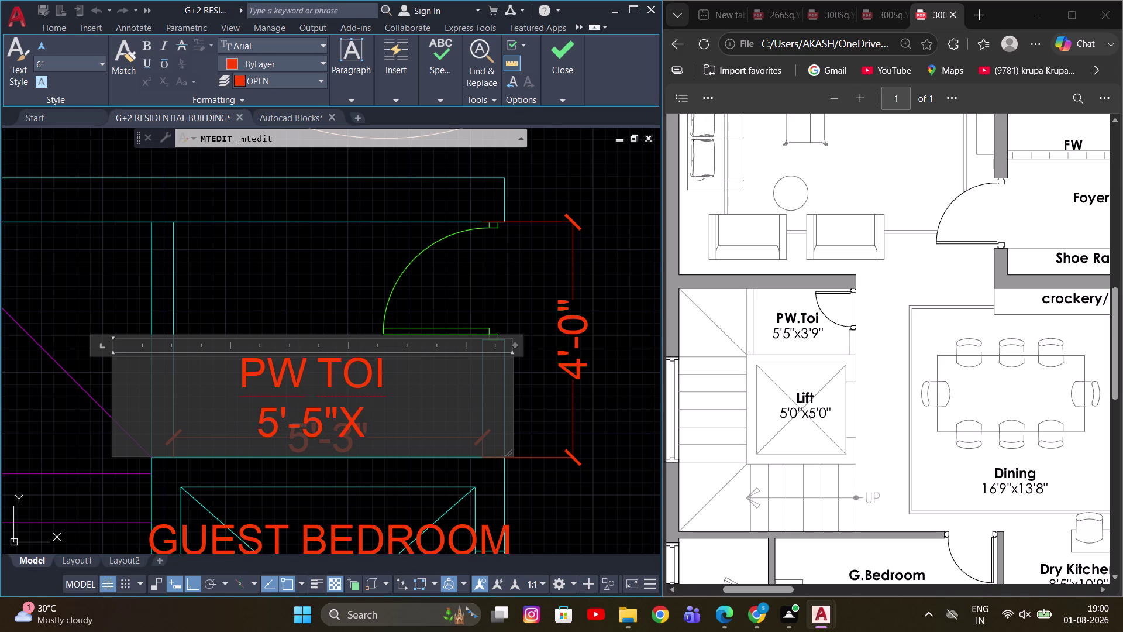
text(3'9")
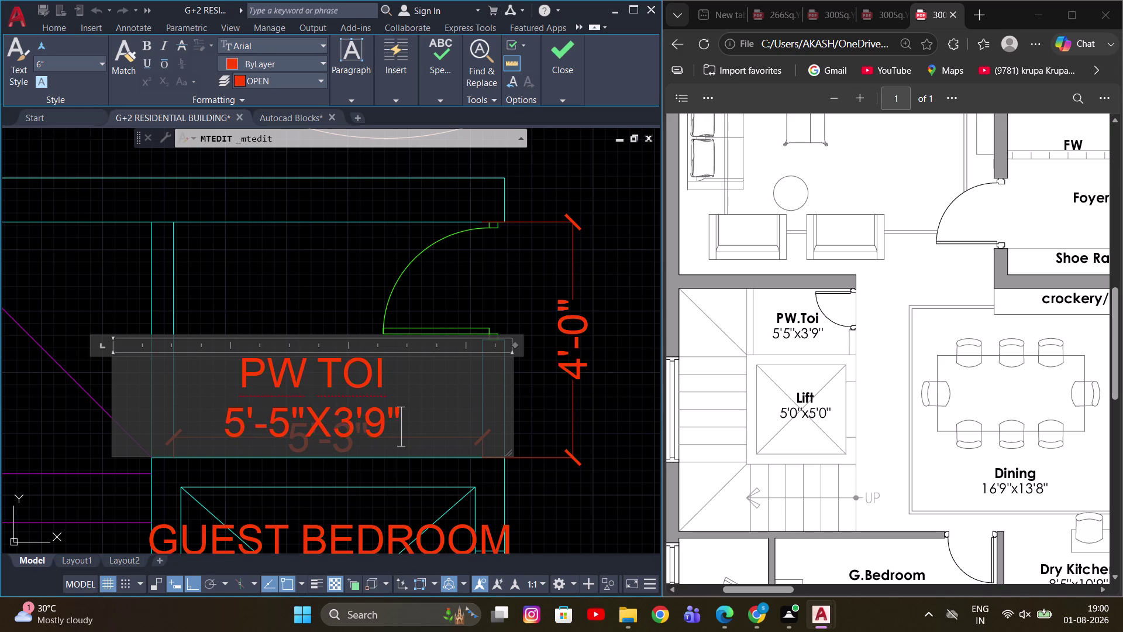
click(361, 421)
key(minus)
Move the PW TOI label inside the toilet.
click(334, 254)
scroll(down, 3)
click(340, 348)
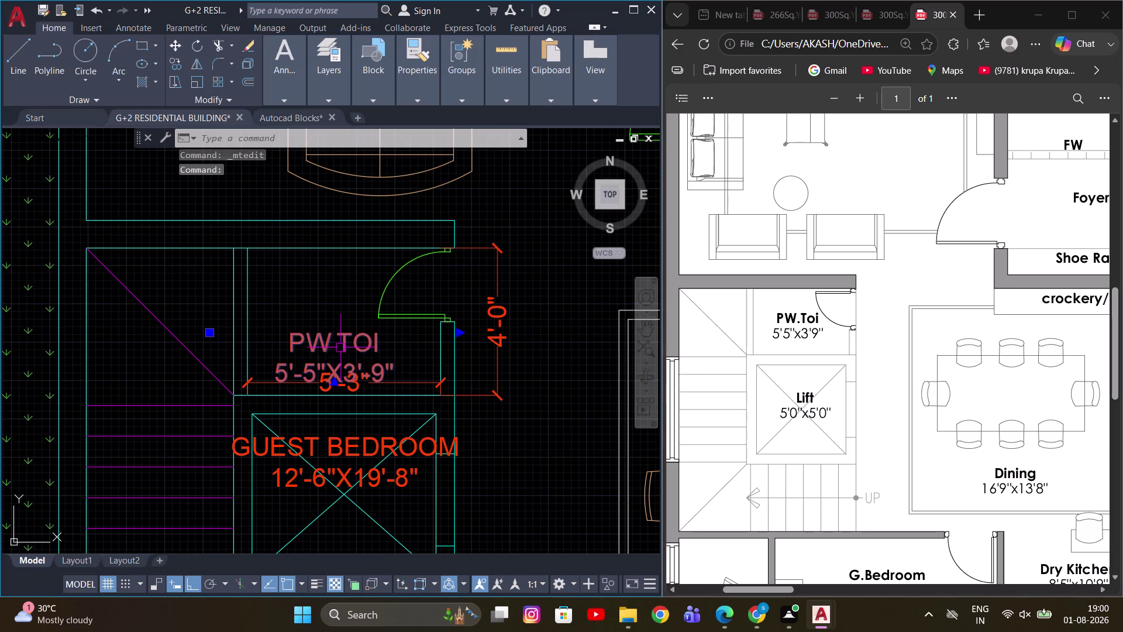
middle_drag(337, 316, 269, 343)
key(m)
key(space)
click(263, 335)
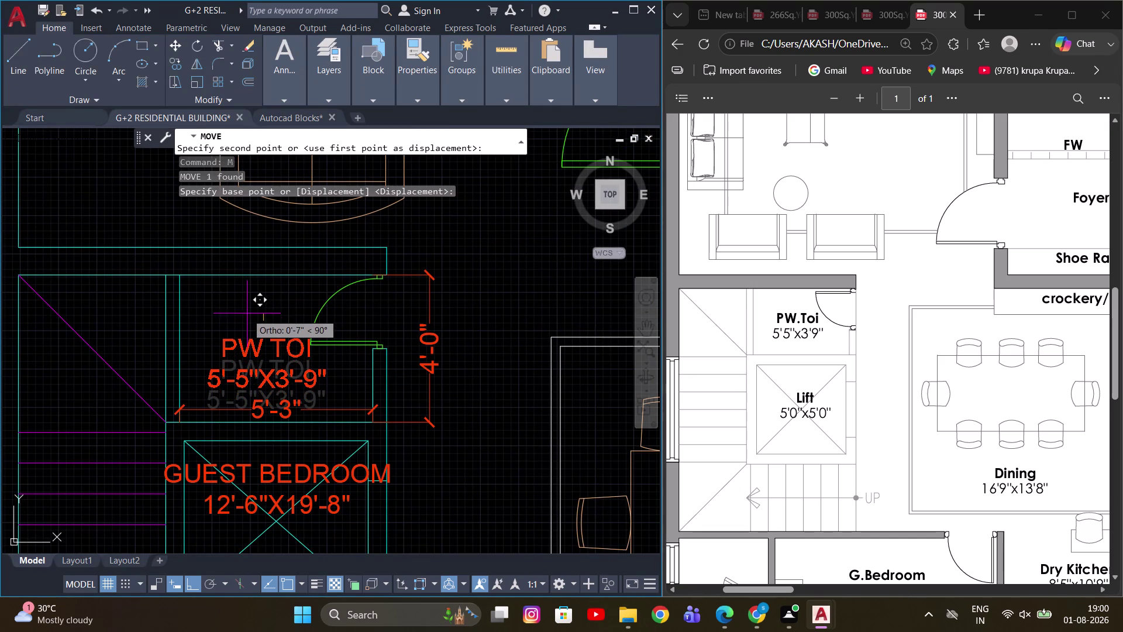
click(247, 319)
Shift the PW TOI label again into its final position.
scroll(up, 3)
click(308, 377)
middle_drag(350, 385, 321, 372)
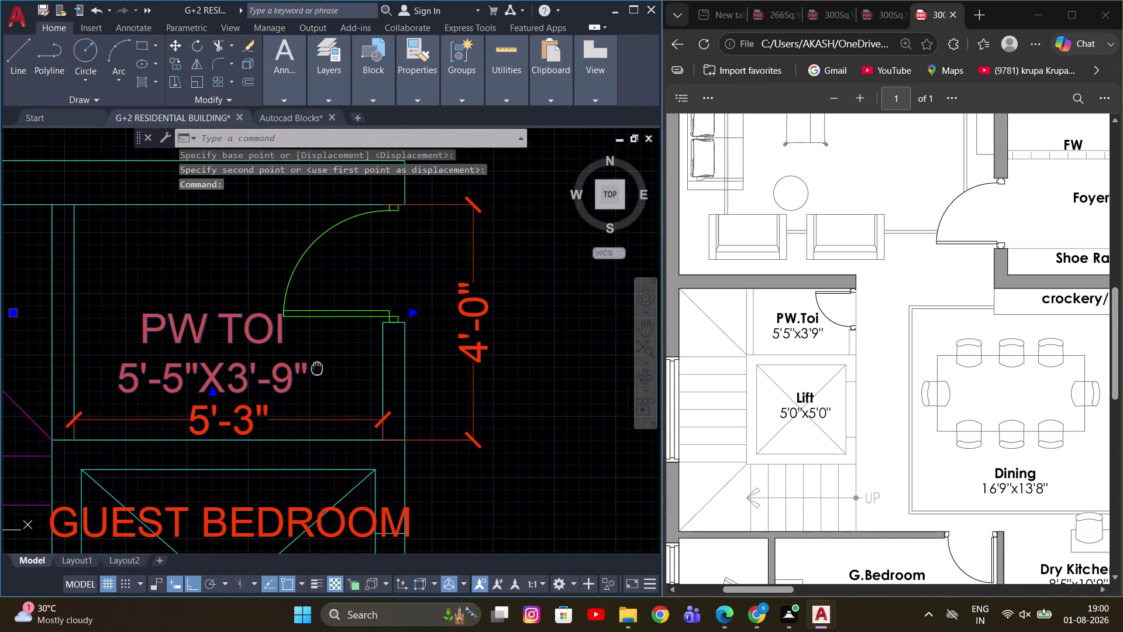
key(m)
key(space)
click(331, 372)
click(294, 364)
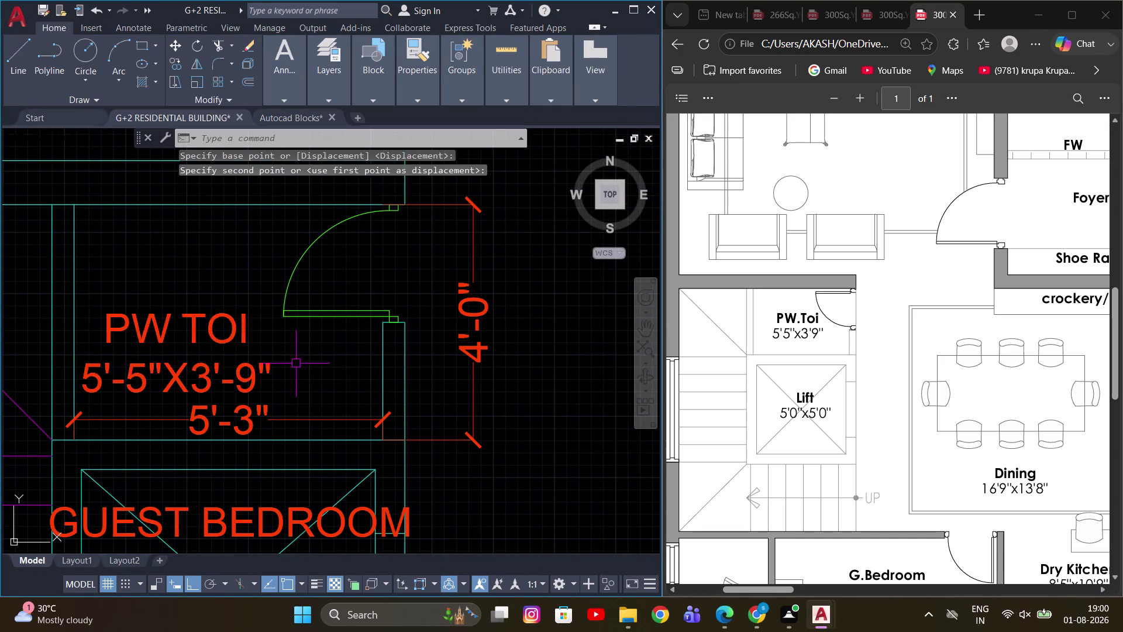
scroll(down, 3)
scroll(up, 3)
key(Escape)
Window-select and erase the 5'-3" and 4'-0" temporary dimensions.
click(334, 386)
drag(429, 309, 419, 325)
click(396, 346)
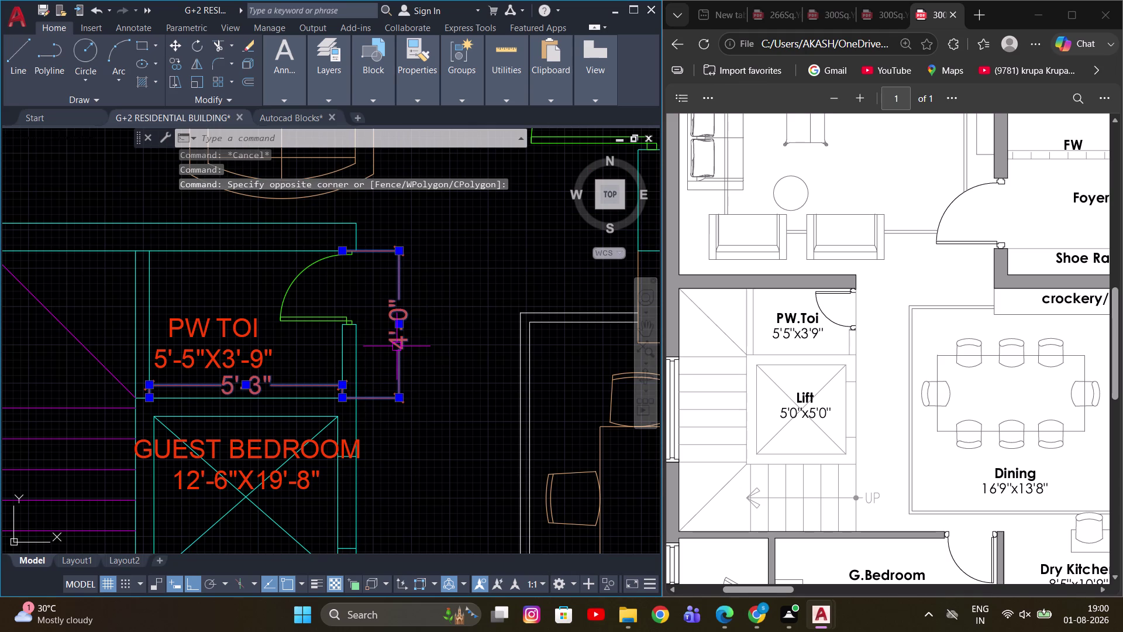
key(e)
key(space)
scroll(down, 3)
middle_drag(376, 428, 376, 386)
scroll(up, 3)
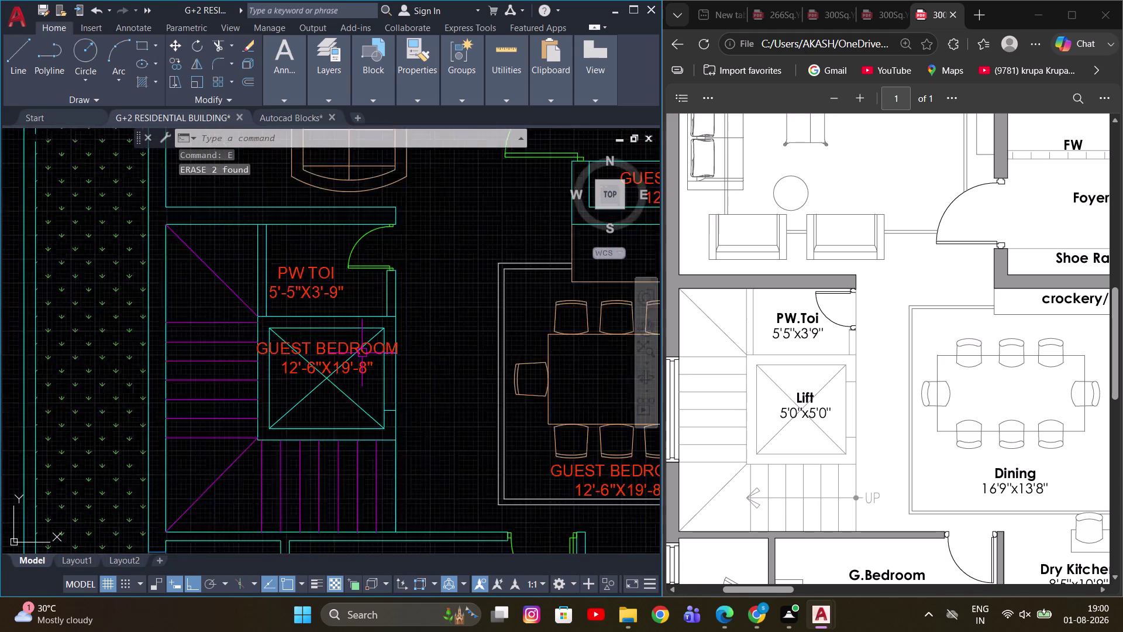
Replace the guest bedroom text over the lift with LIFT and 5'-0"X5'-0" lines.
scroll(up, 3)
double_click(330, 349)
key(ctrl+a)
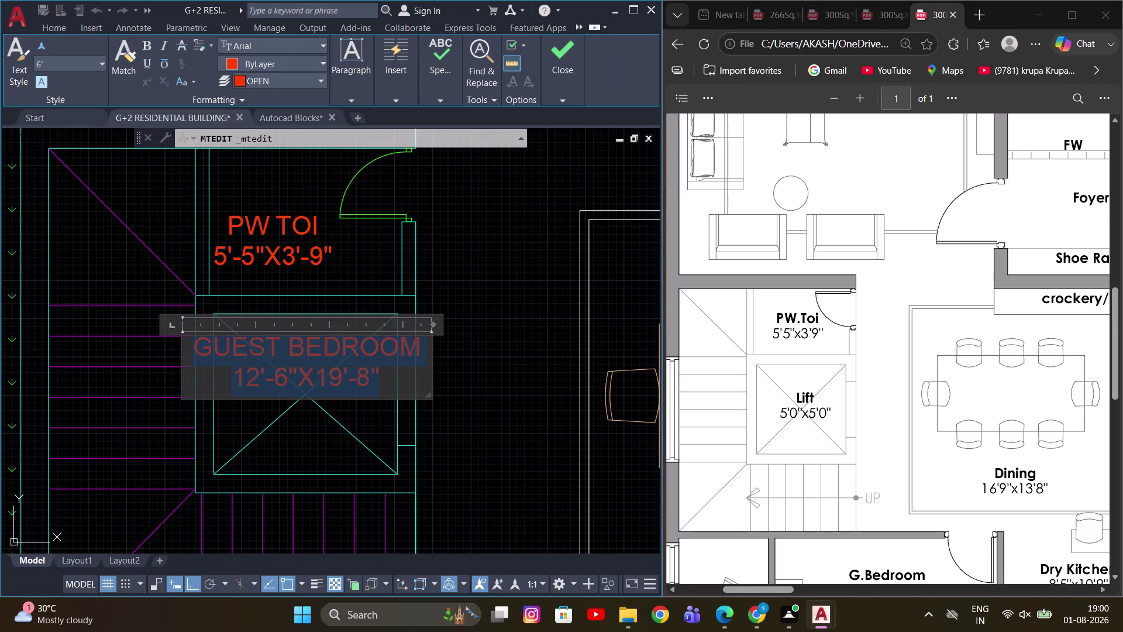
text(LIFT)
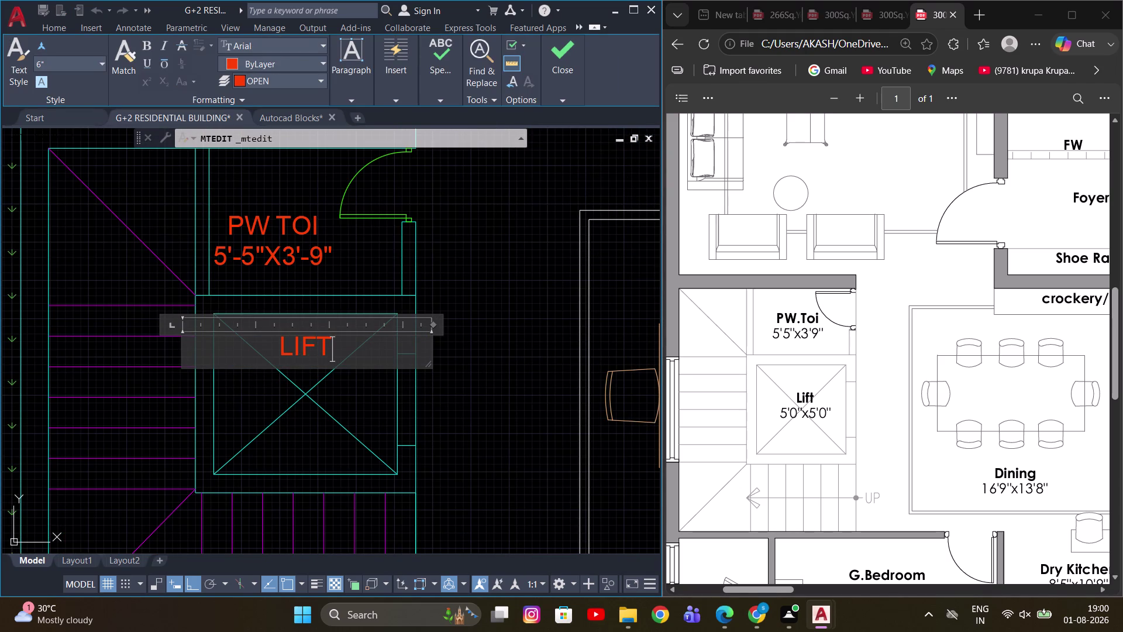
key(Return)
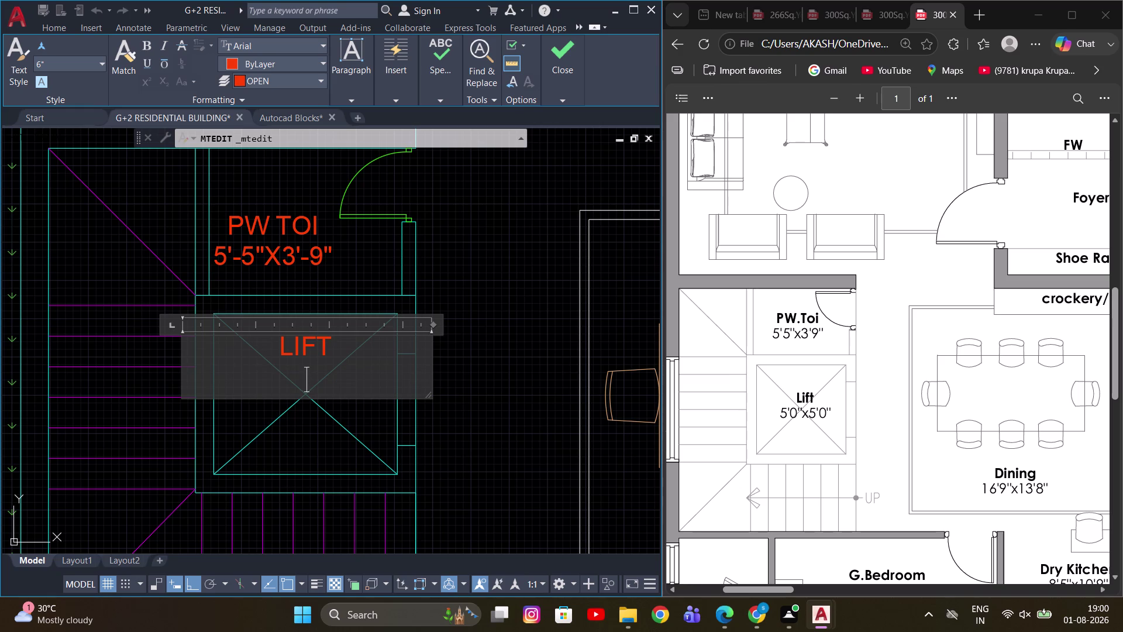
text(5')
text(-0)
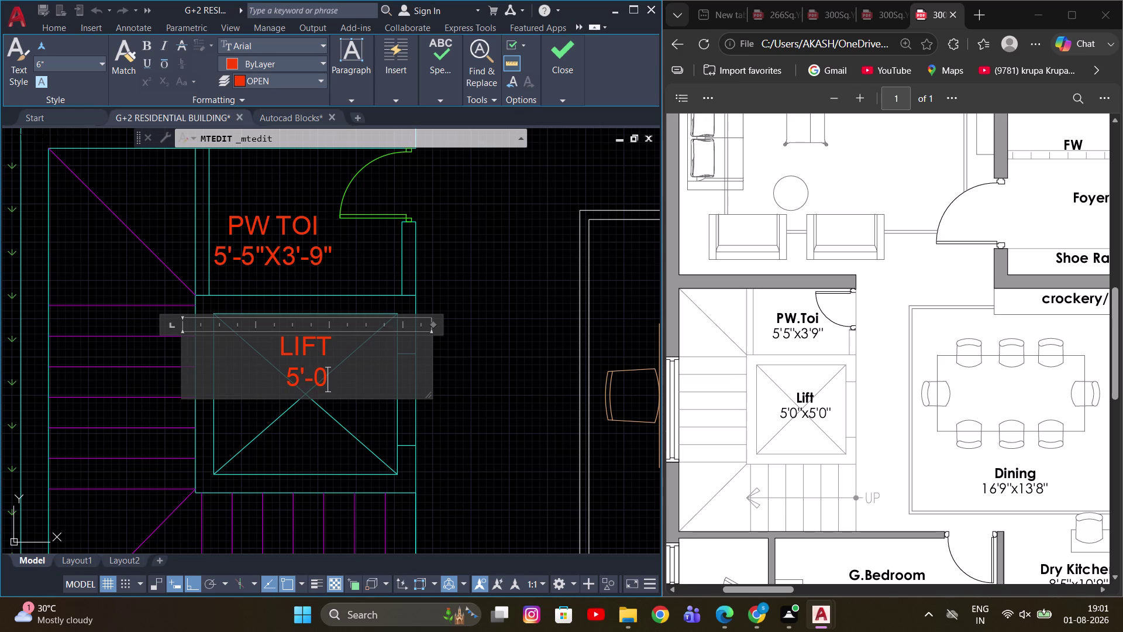
text("X5)
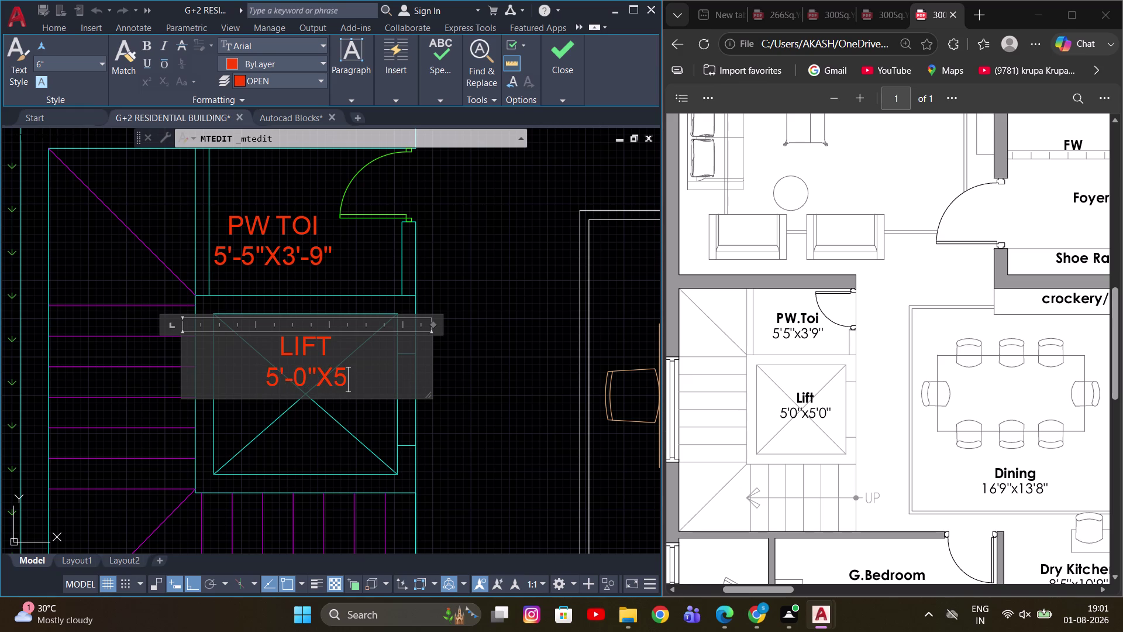
text(')
key(minus)
text(0)
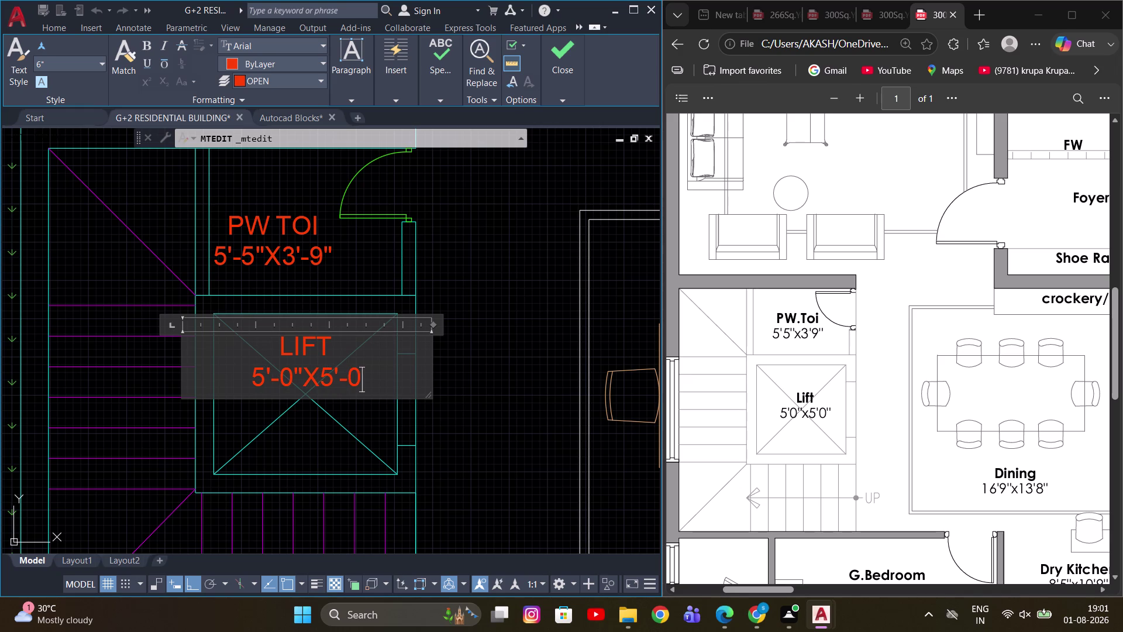
text(")
click(488, 278)
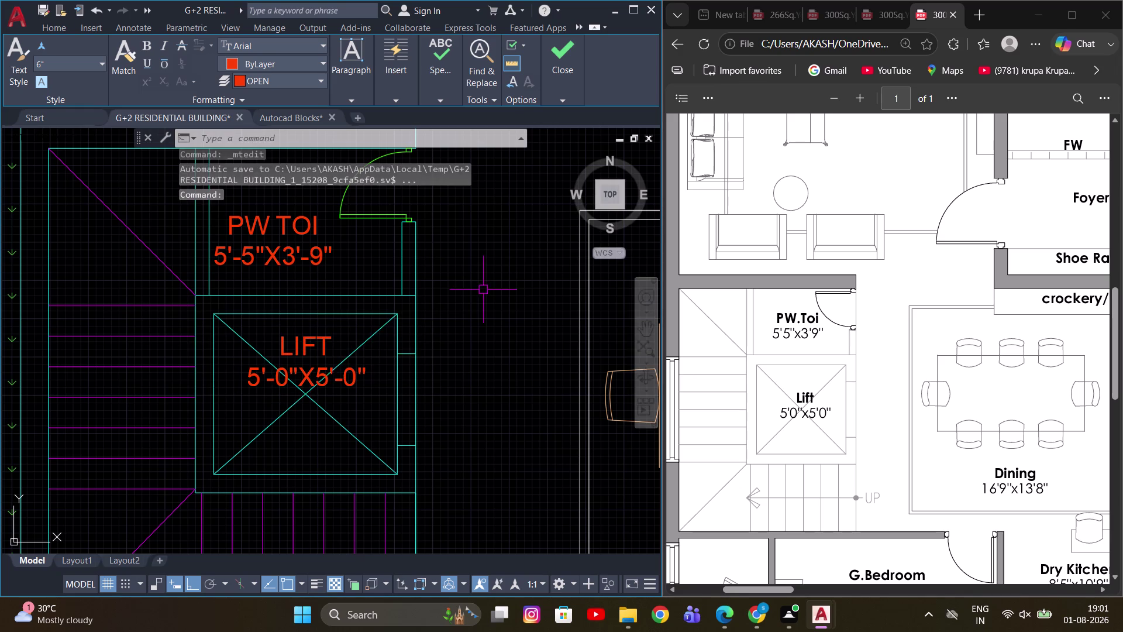
Move the LIFT 5'-0"X5'-0" label lower inside the lift shaft.
click(325, 350)
middle_drag(344, 369, 314, 335)
key(m)
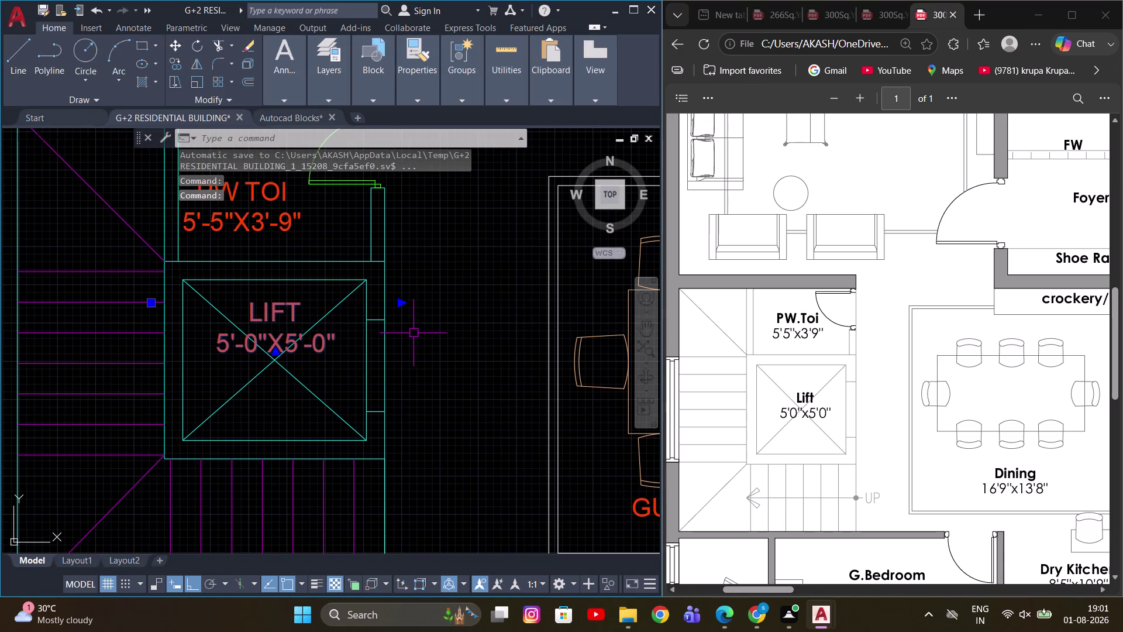
key(space)
click(428, 316)
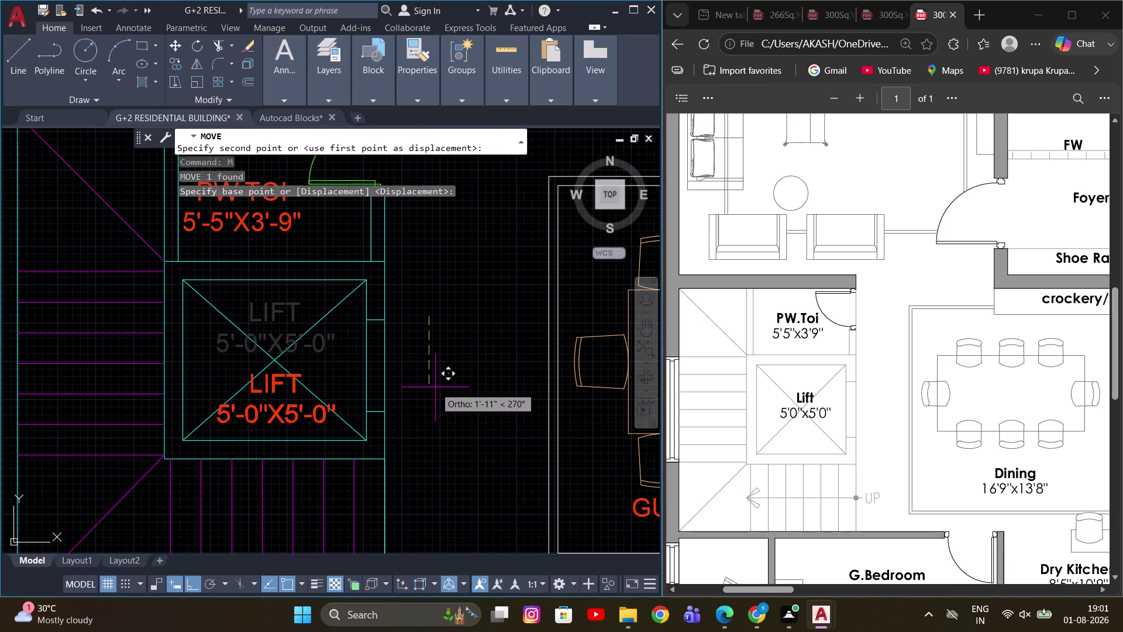
click(435, 398)
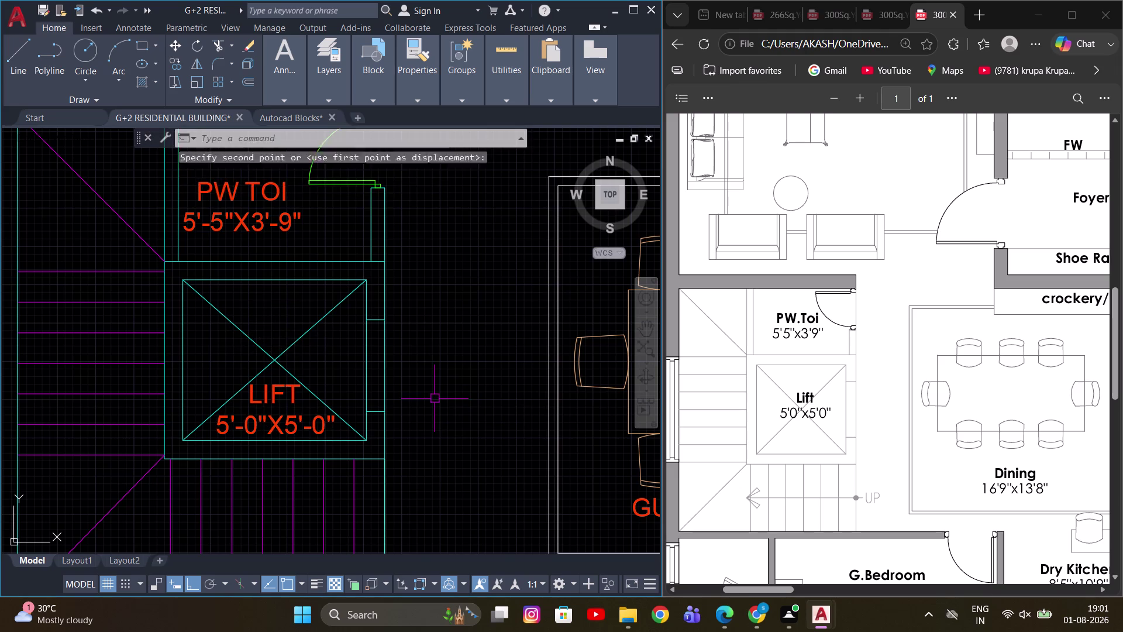
Pan and zoom across the ground floor plan toward the dining room.
scroll(down, 3)
middle_drag(441, 389, 369, 337)
scroll(down, 3)
middle_drag(413, 397, 323, 378)
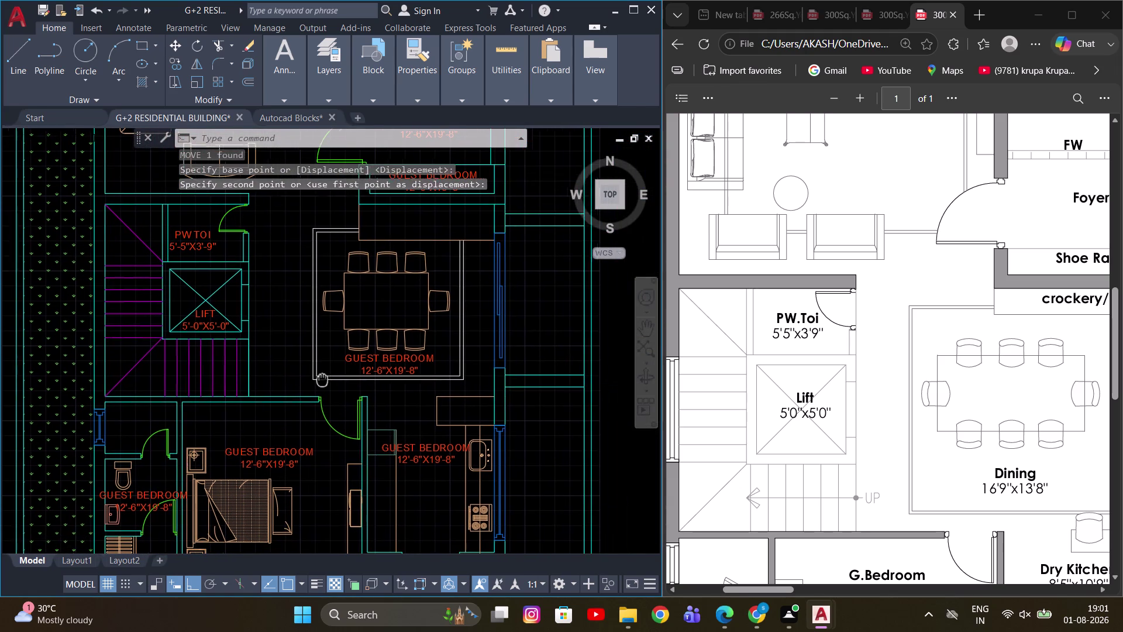
middle_drag(324, 379, 320, 378)
scroll(up, 3)
middle_drag(363, 357, 421, 371)
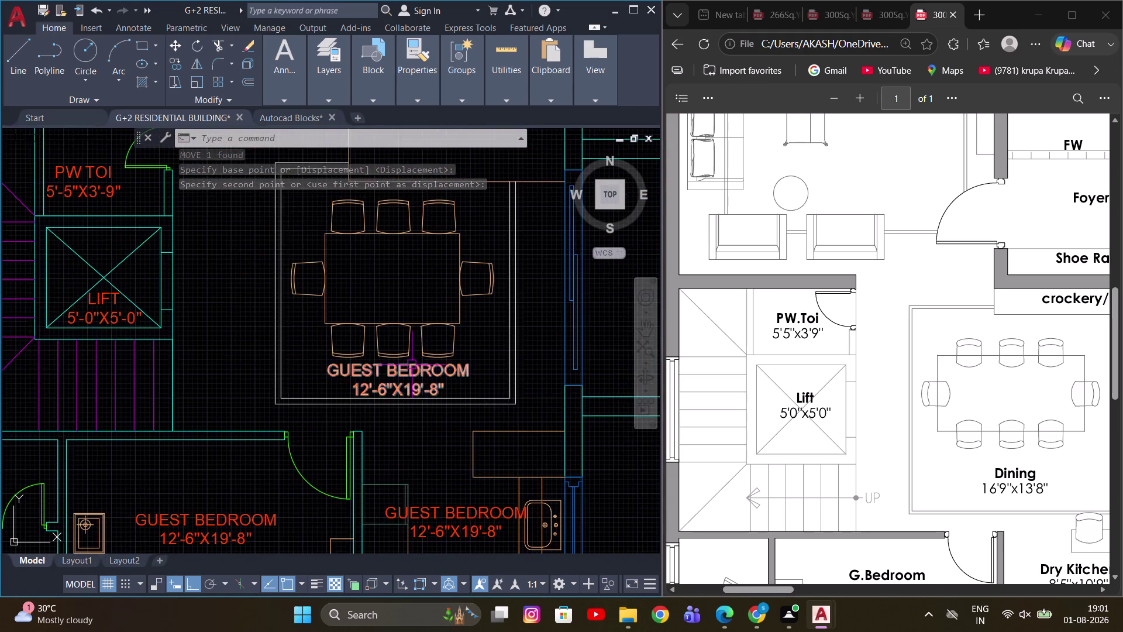
scroll(down, 3)
middle_drag(439, 385, 394, 387)
scroll(down, 3)
middle_drag(341, 383, 337, 390)
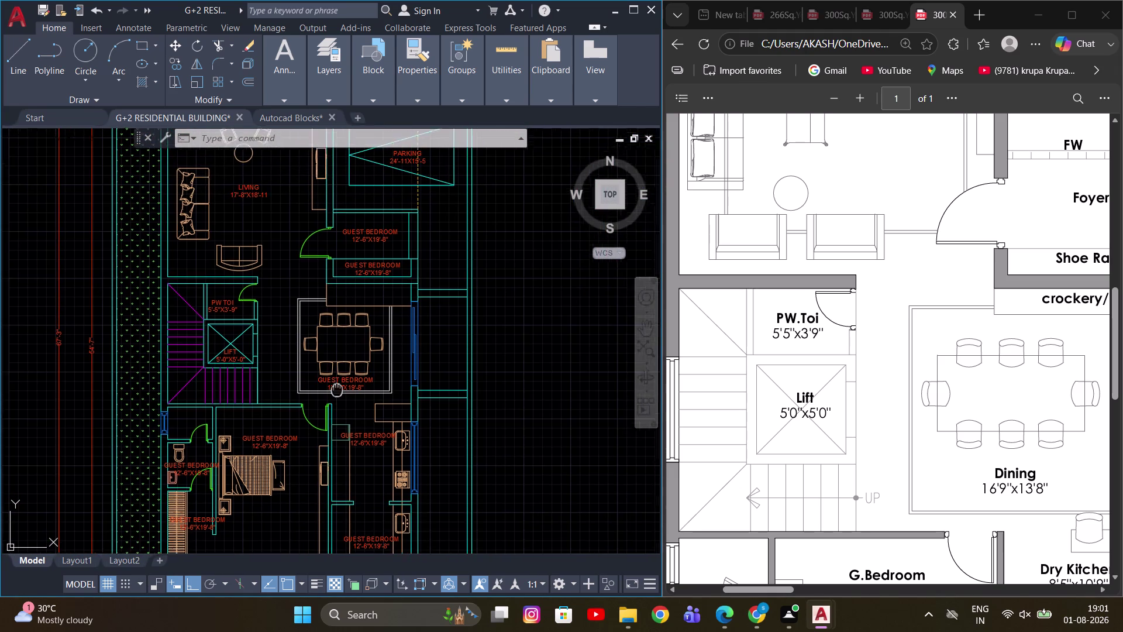
middle_drag(337, 390, 316, 405)
scroll(up, 3)
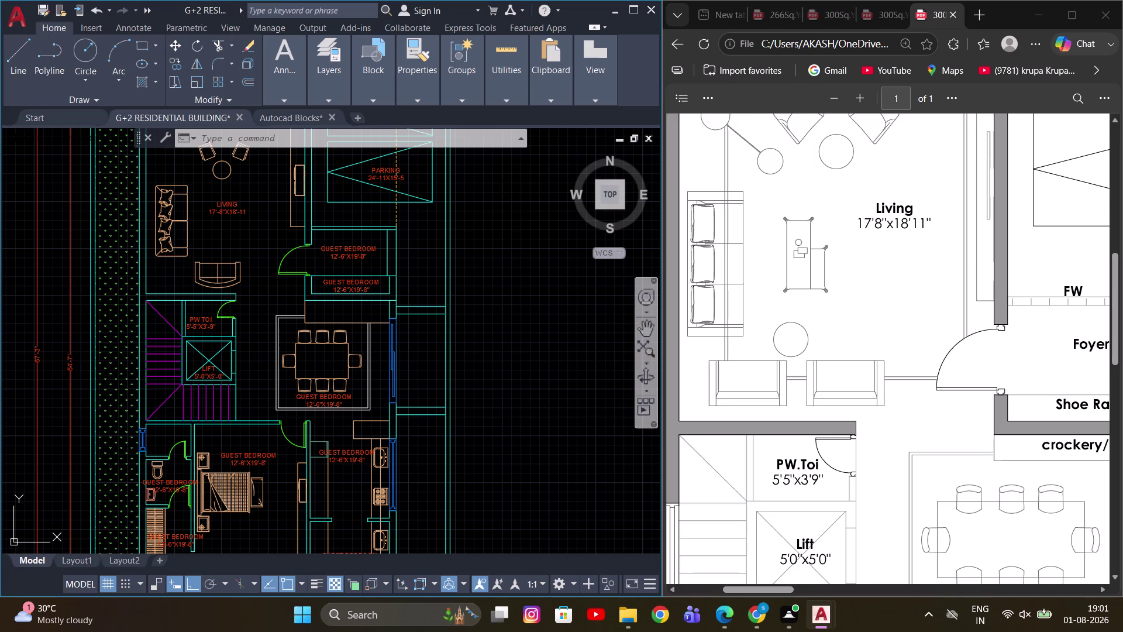
scroll(down, 3)
scroll(down, 3)
scroll(up, 3)
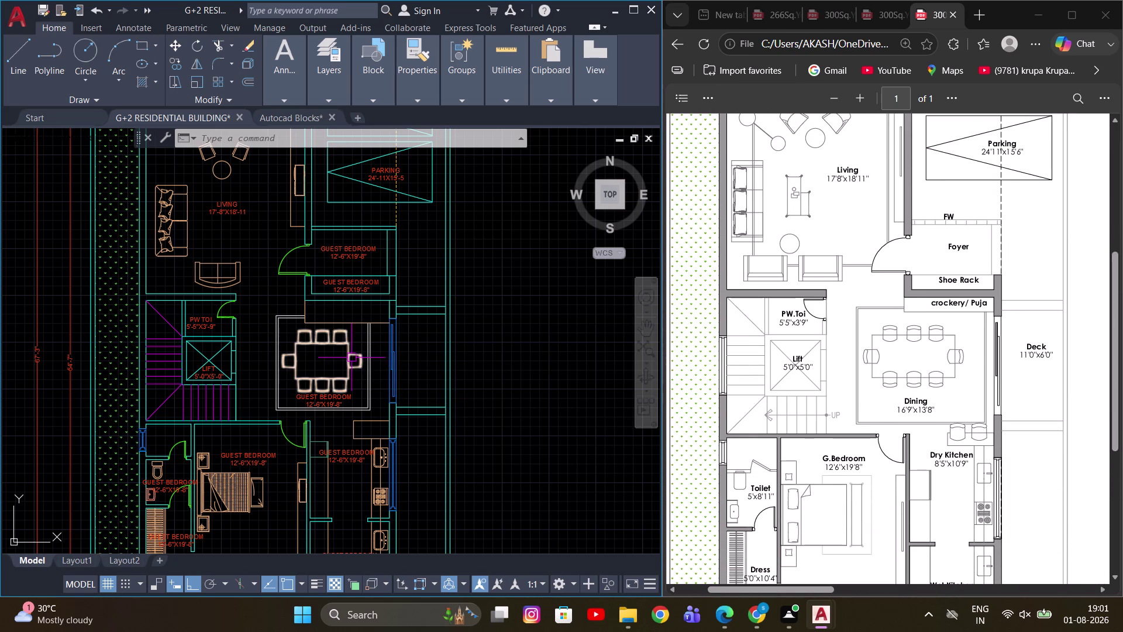
scroll(up, 3)
Dimension the dining room's width wall to wall, reading 17'-1".
key(d)
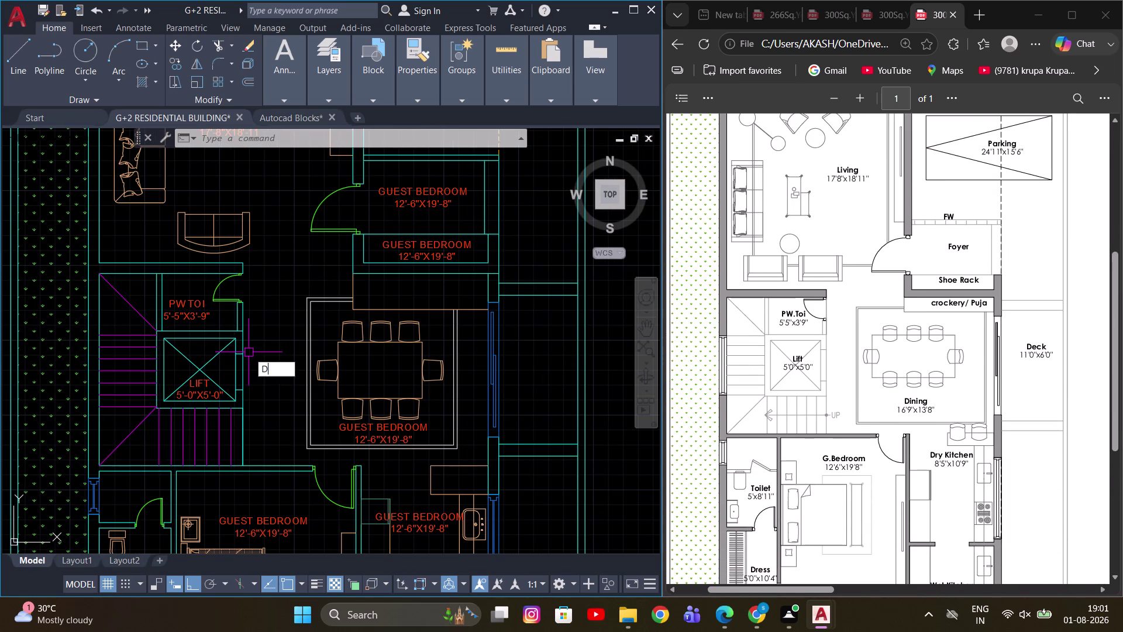
text(LI)
key(space)
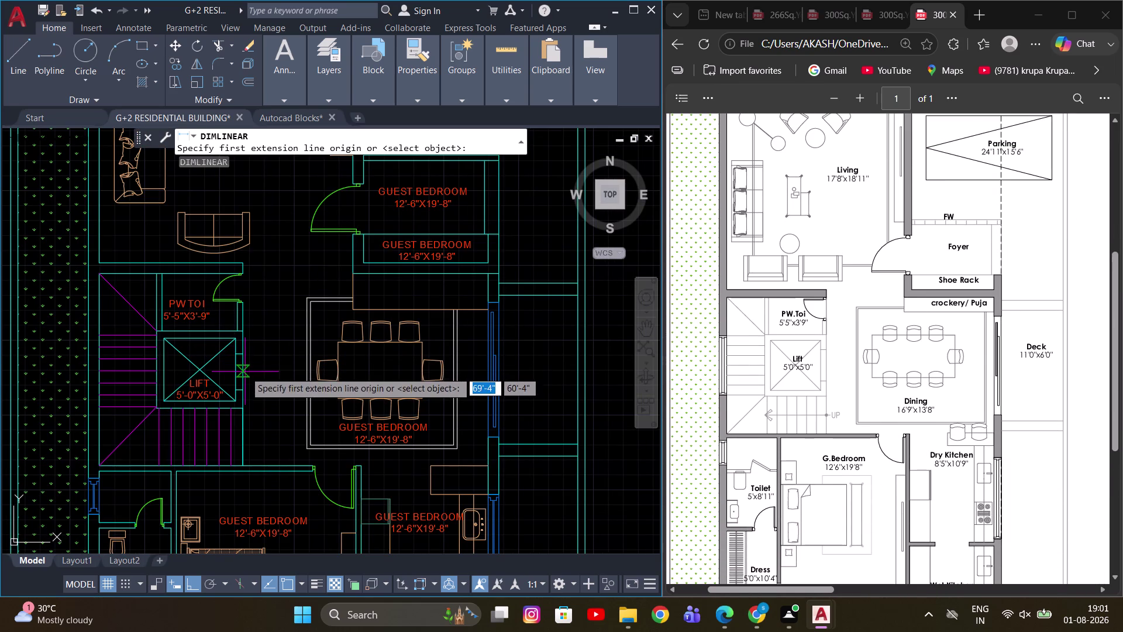
click(245, 371)
scroll(up, 3)
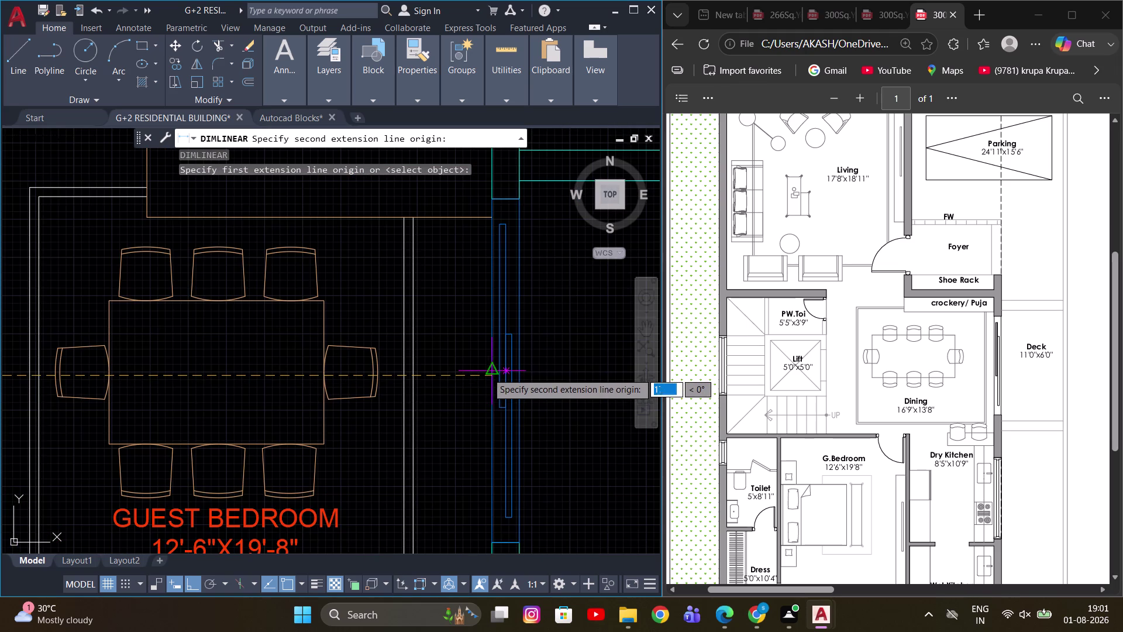
click(490, 377)
scroll(down, 3)
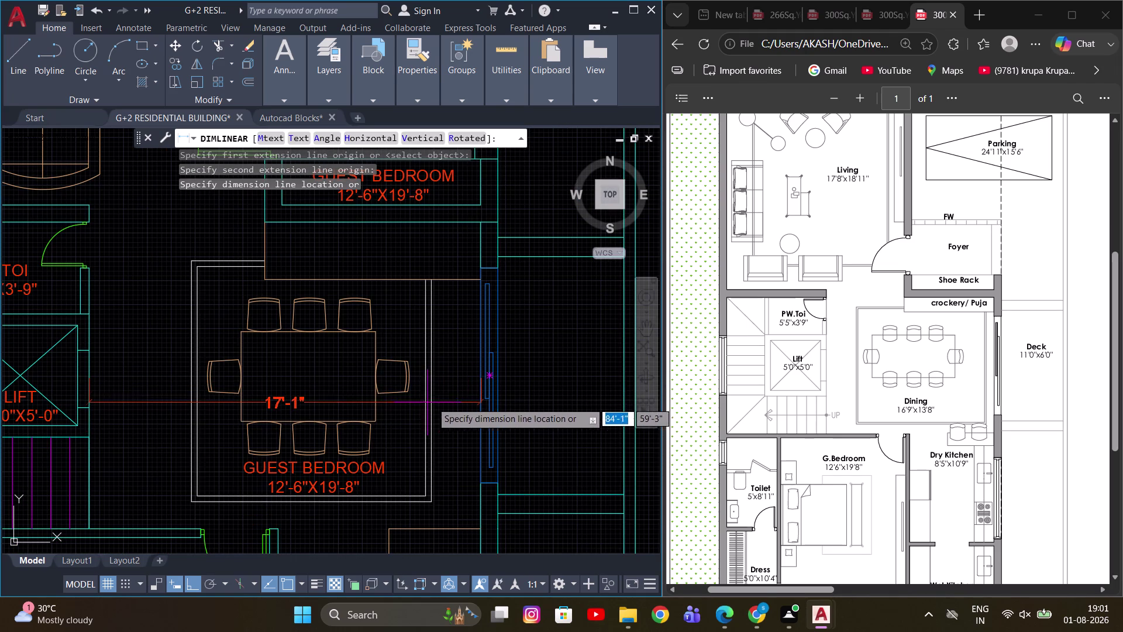
click(449, 395)
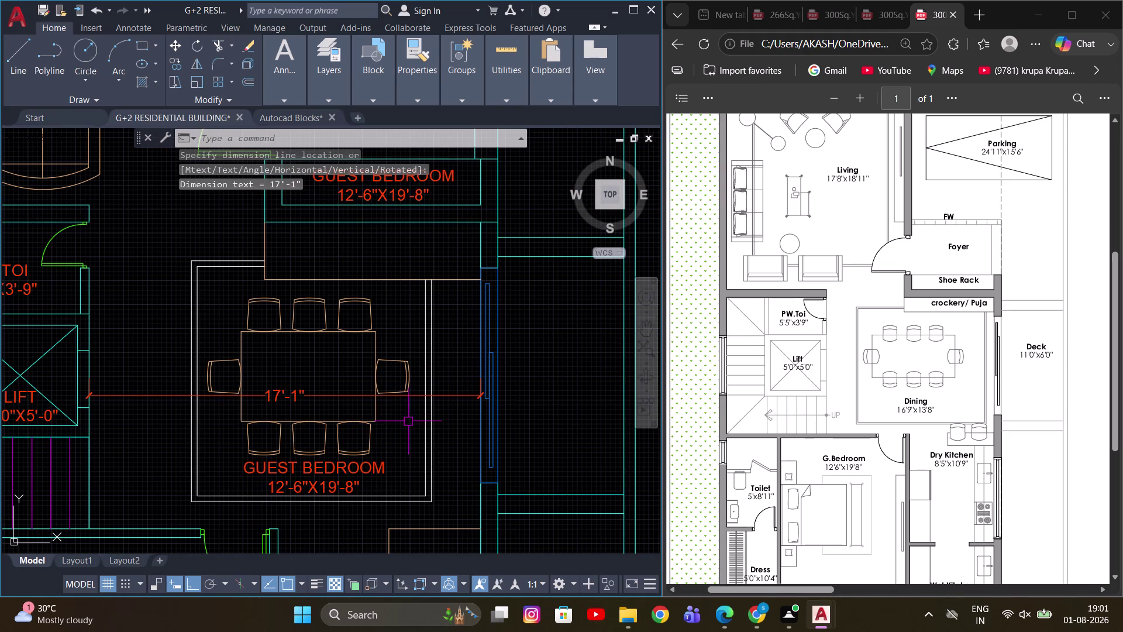
Add the 13'-5" top-to-bottom dimension beside the lift and open the GUEST BEDROOM label.
middle_drag(408, 420, 396, 382)
scroll(down, 3)
middle_drag(290, 360, 332, 366)
key(space)
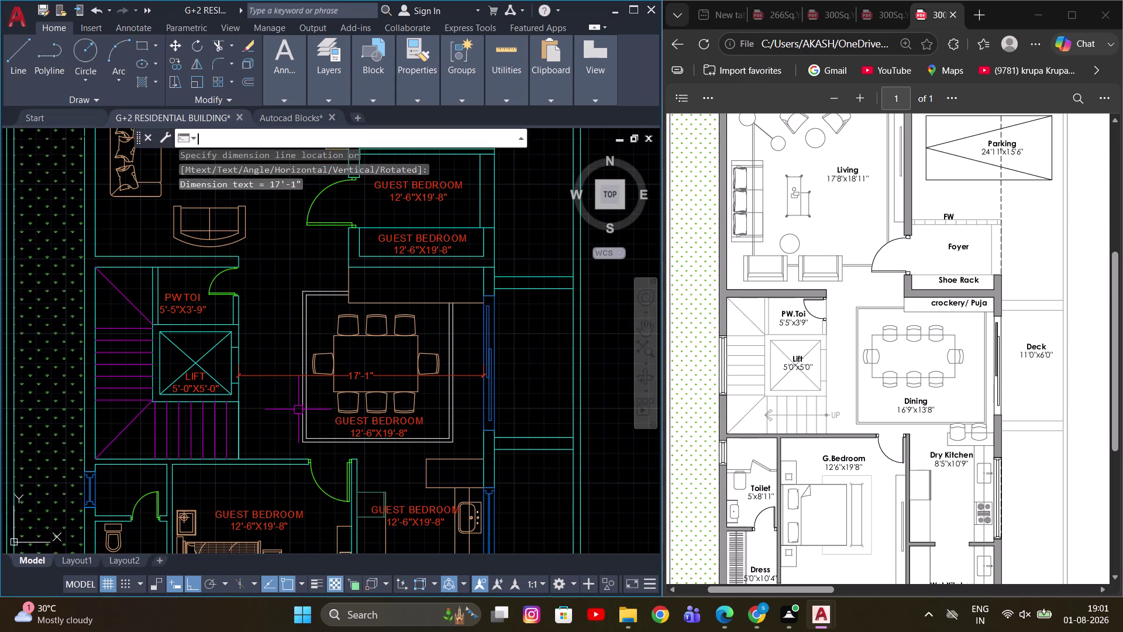
scroll(up, 3)
click(262, 468)
middle_drag(266, 266, 269, 333)
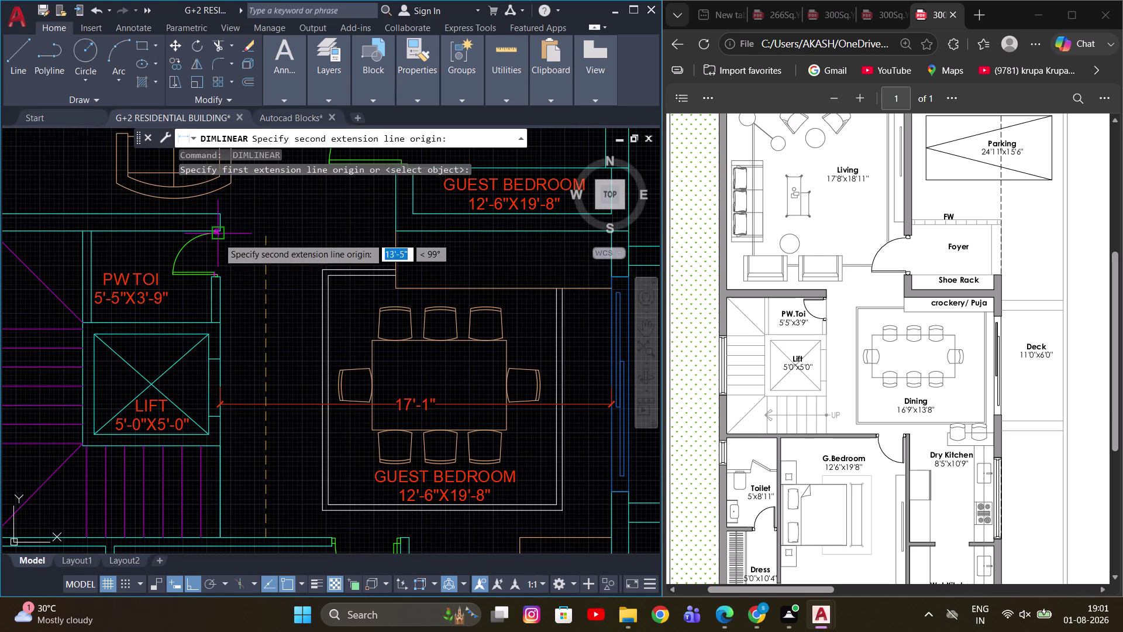
scroll(up, 3)
click(191, 258)
scroll(down, 3)
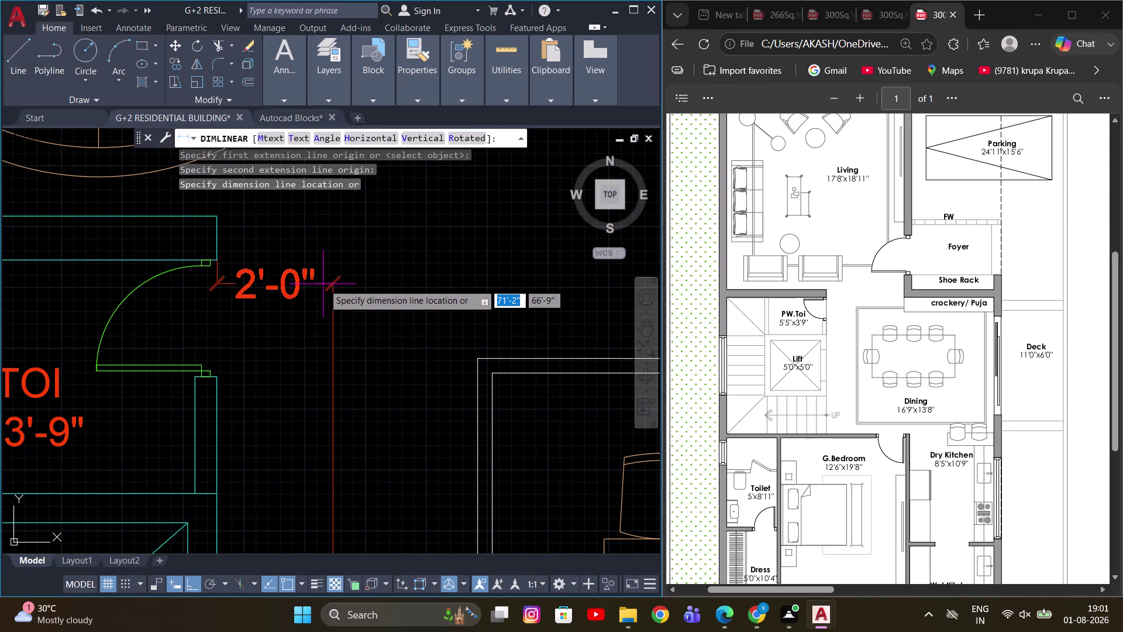
click(350, 304)
scroll(down, 3)
middle_drag(358, 377, 349, 345)
scroll(up, 3)
scroll(up, 3)
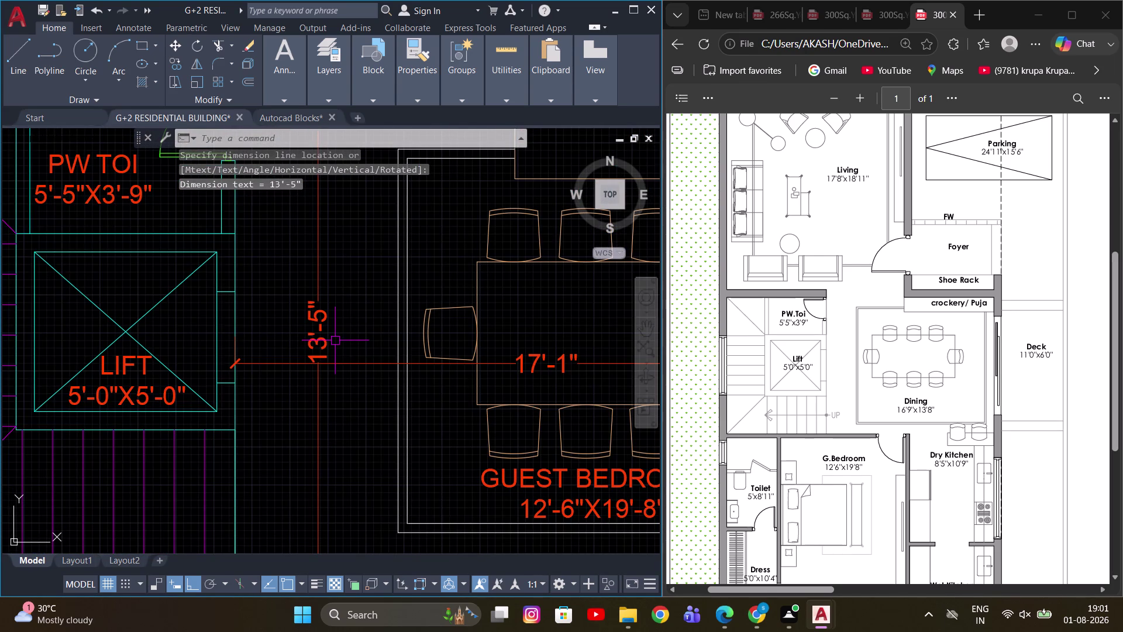
middle_drag(351, 330, 297, 334)
middle_drag(471, 425, 365, 409)
scroll(down, 3)
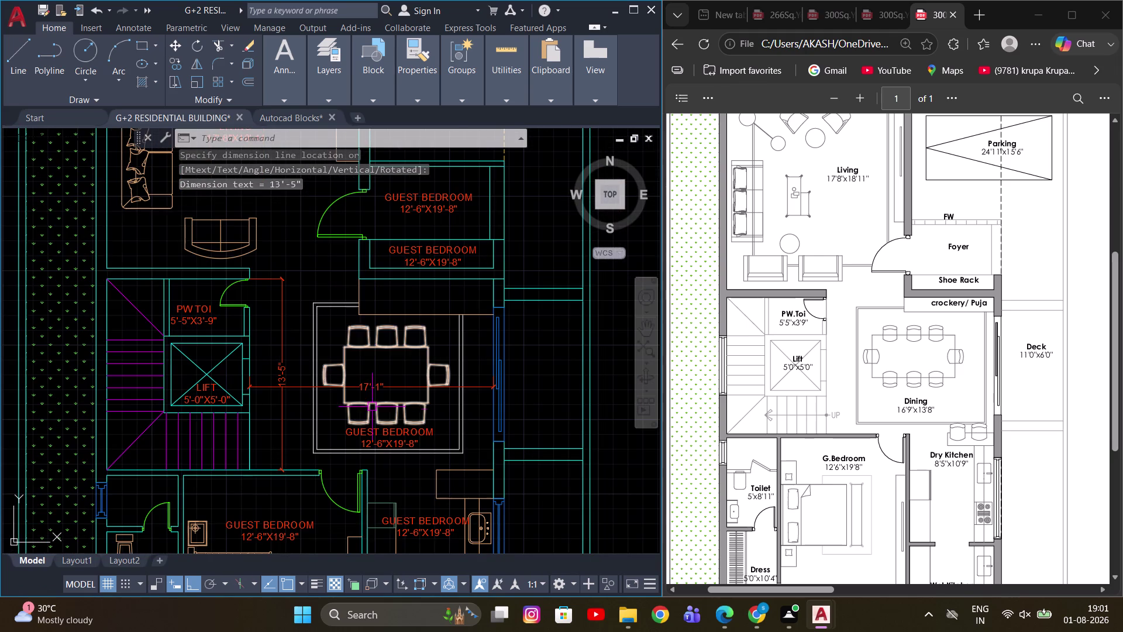
double_click(399, 431)
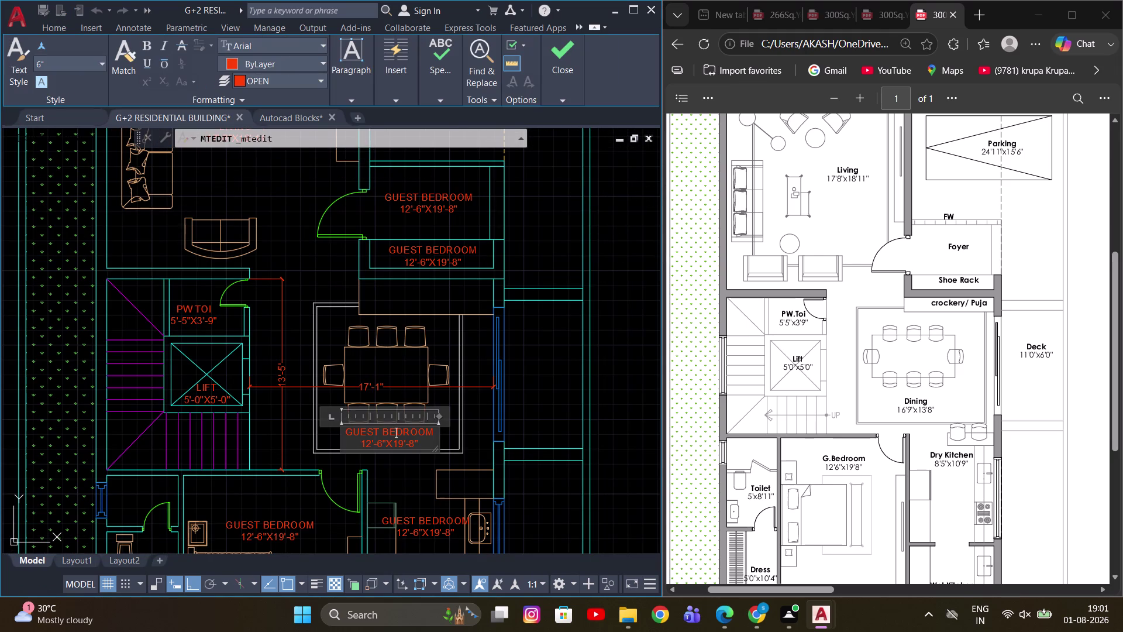
Replace the label text with the room name DINING.
key(ctrl+a)
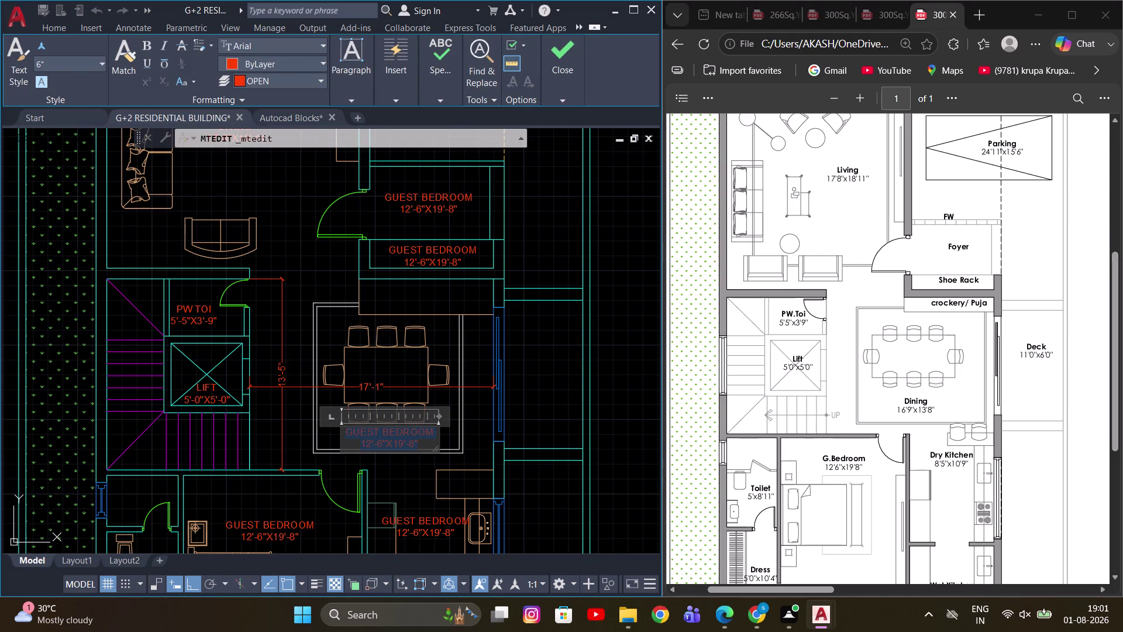
text(DI)
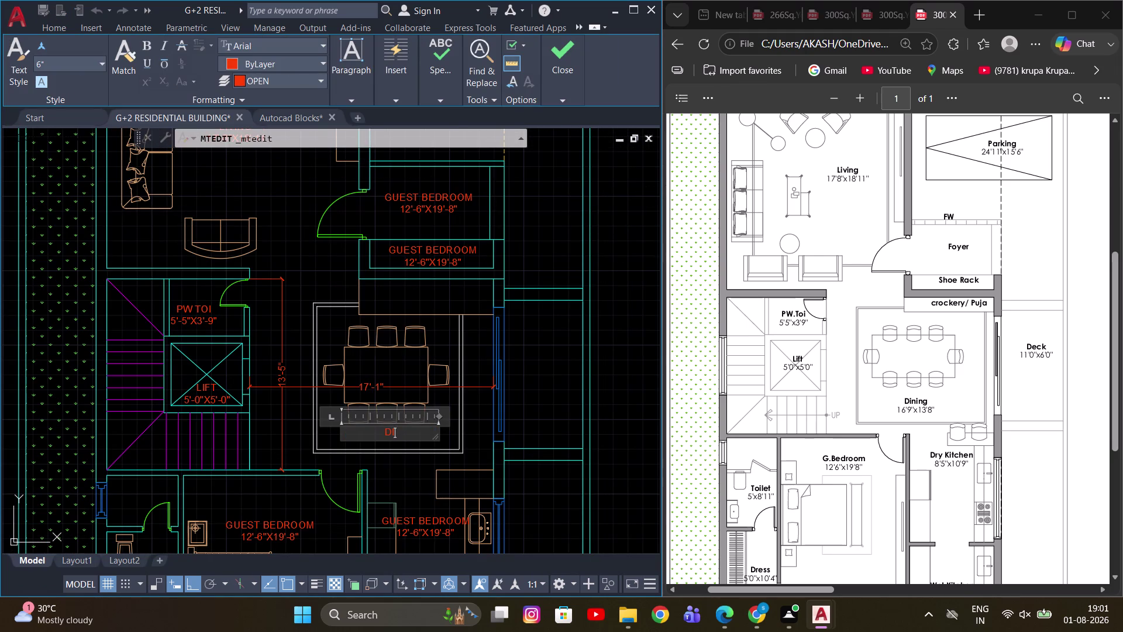
text(NI)
text(N)
key(g)
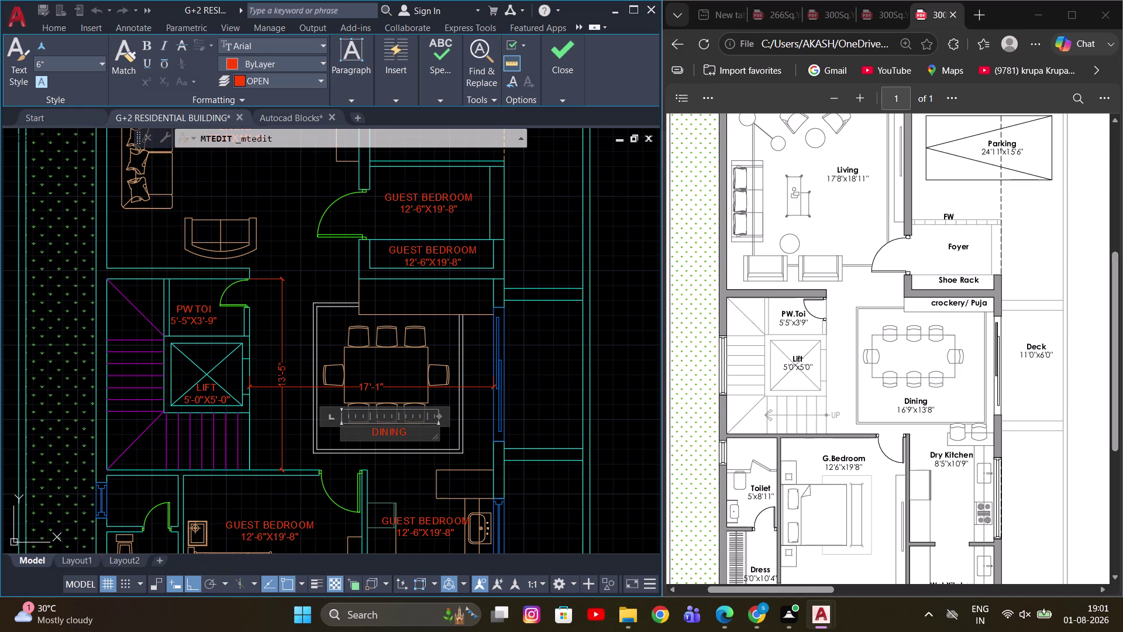
scroll(up, 3)
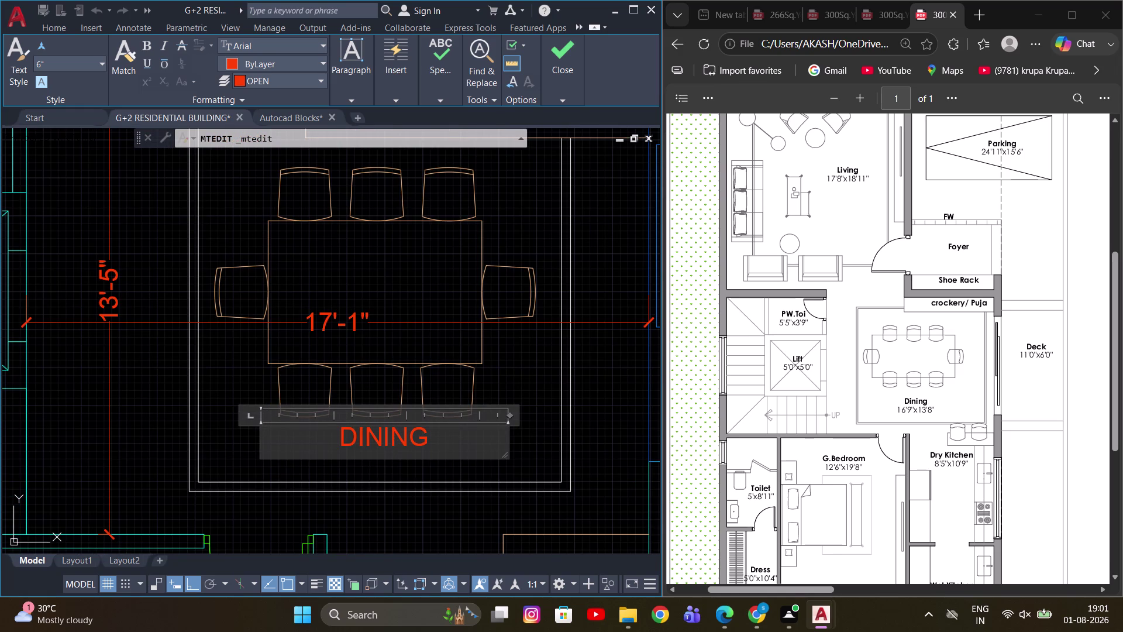
Add the size 17'-1"X13'-5" on a second line and close the editor.
key(Return)
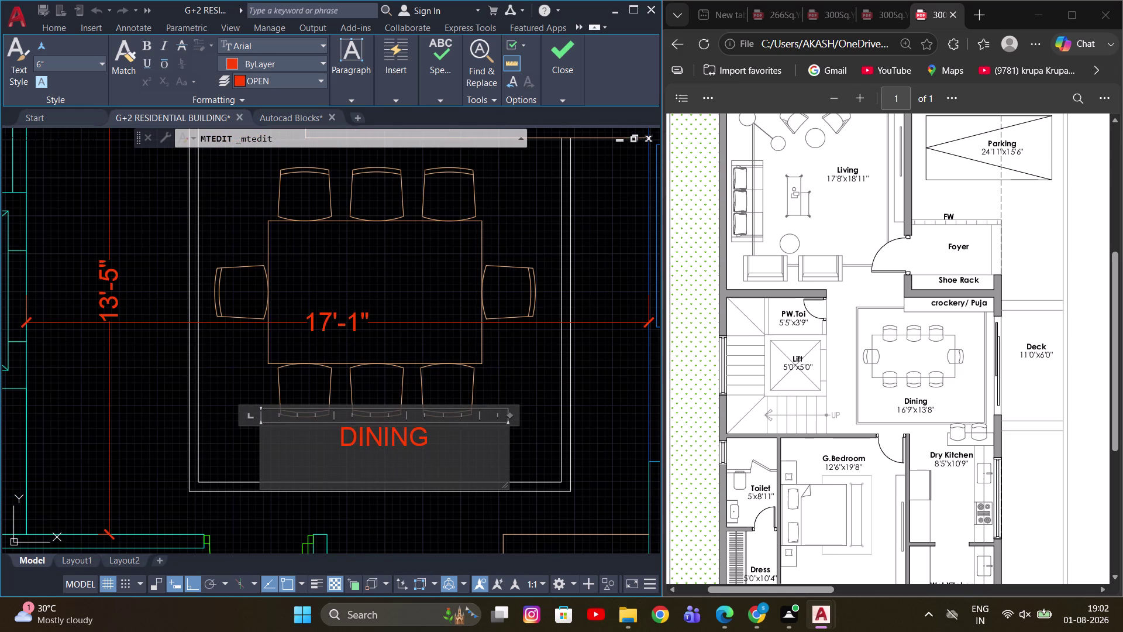
text(17')
text(-1")
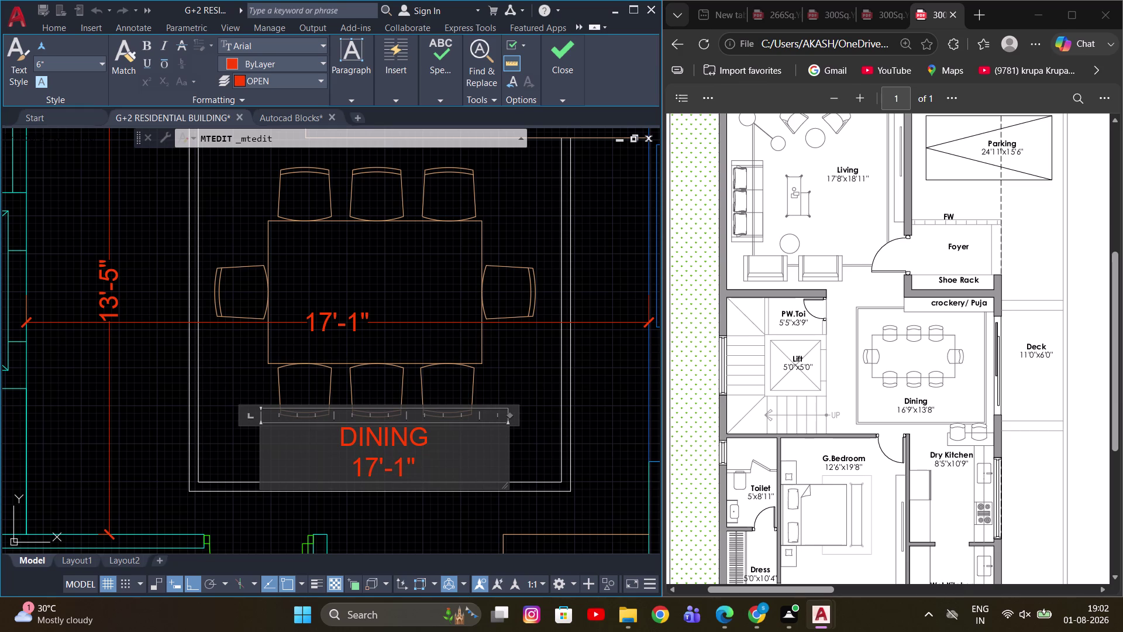
text(X)
text(13)
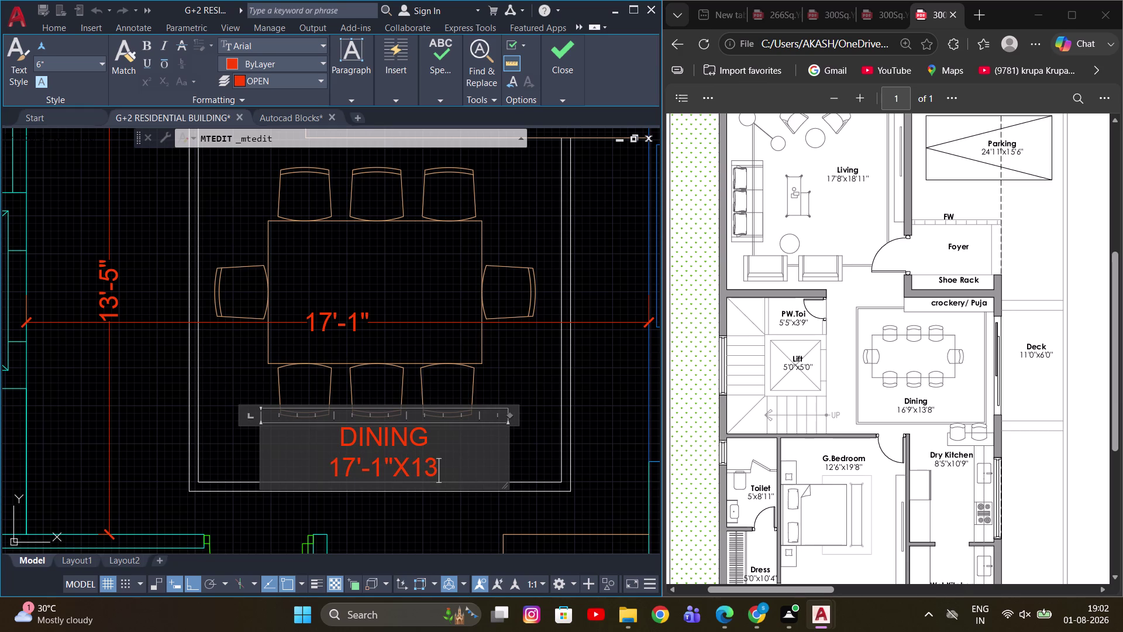
text(')
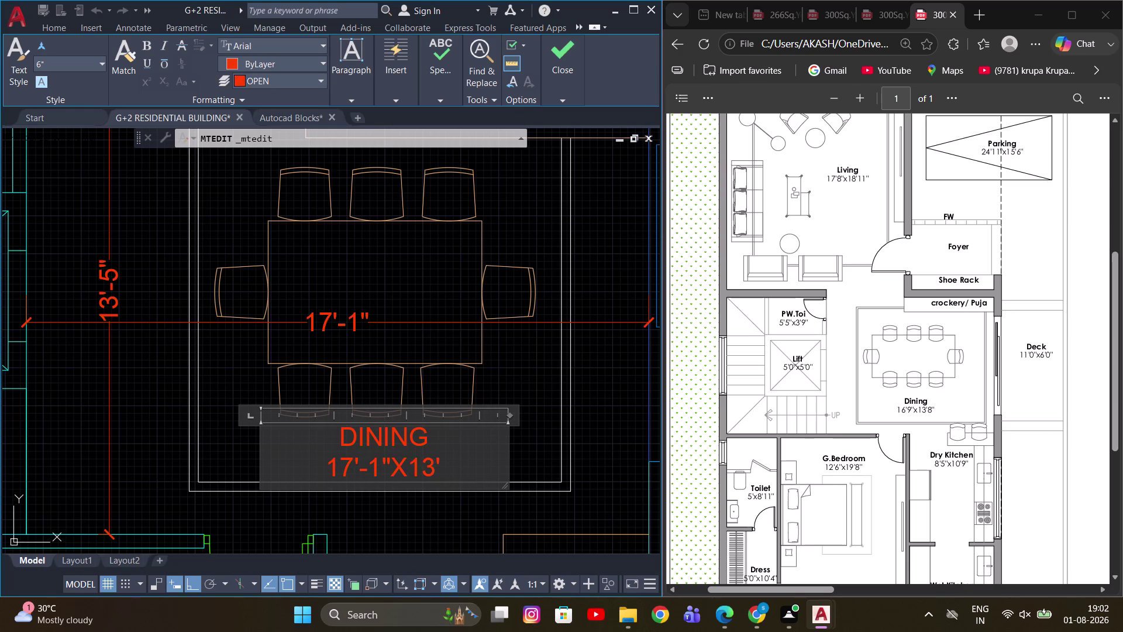
key(minus)
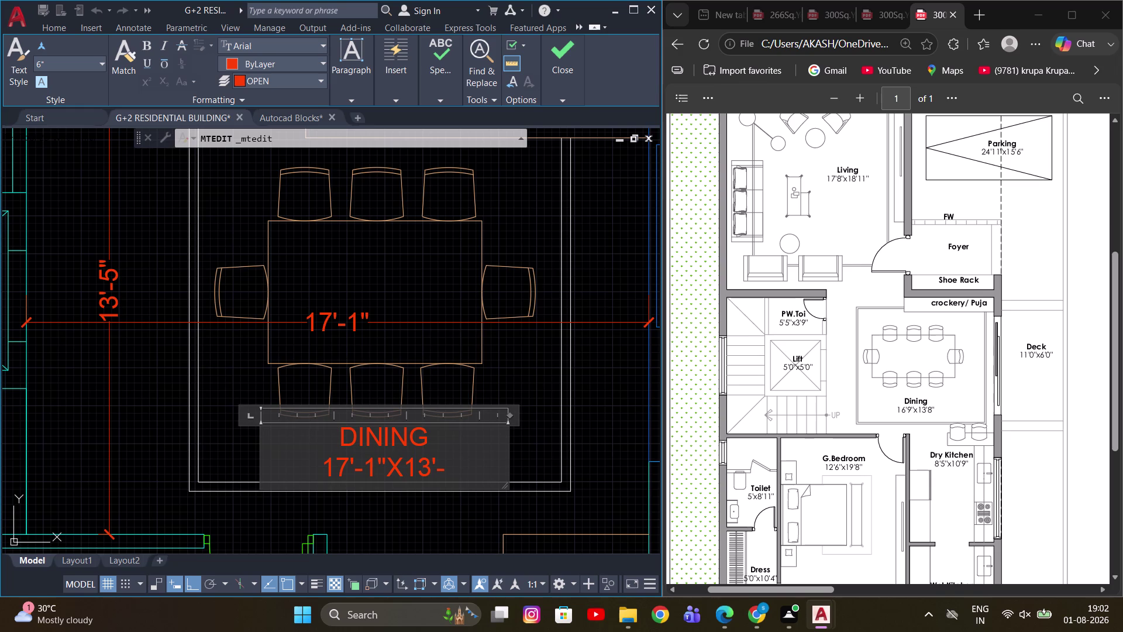
text(5")
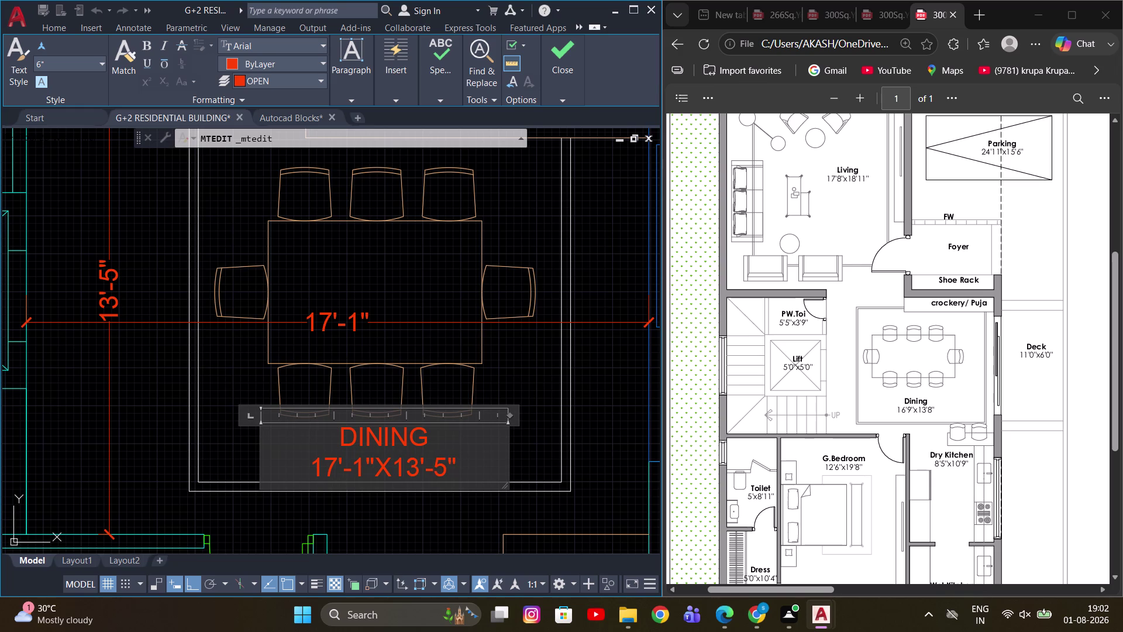
click(525, 364)
scroll(down, 3)
middle_drag(415, 439, 414, 439)
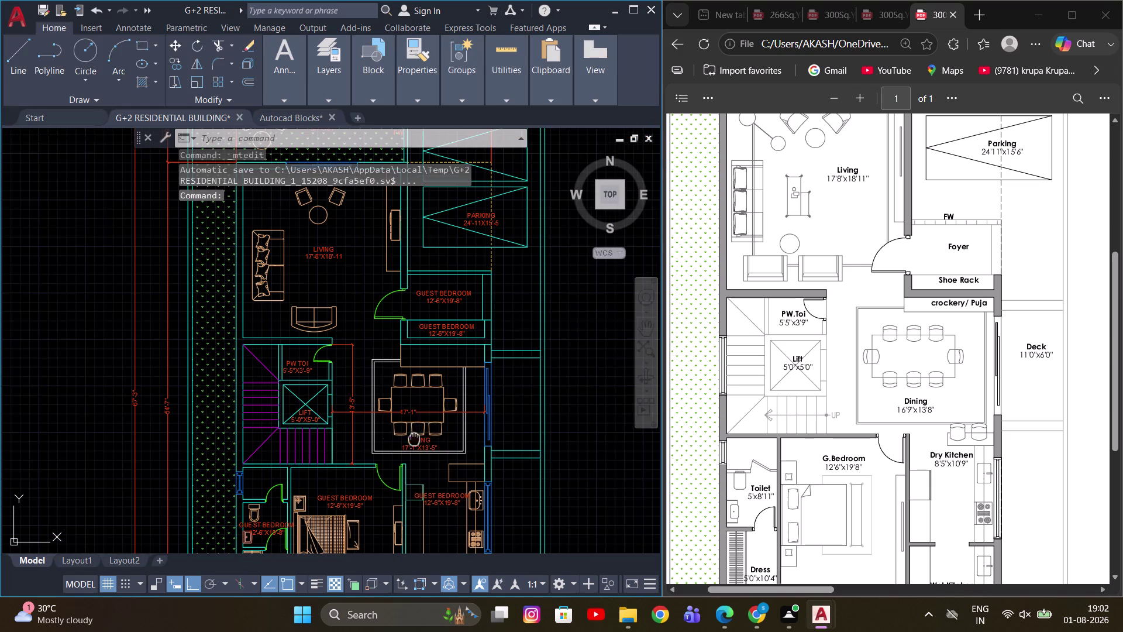
middle_drag(414, 439, 411, 390)
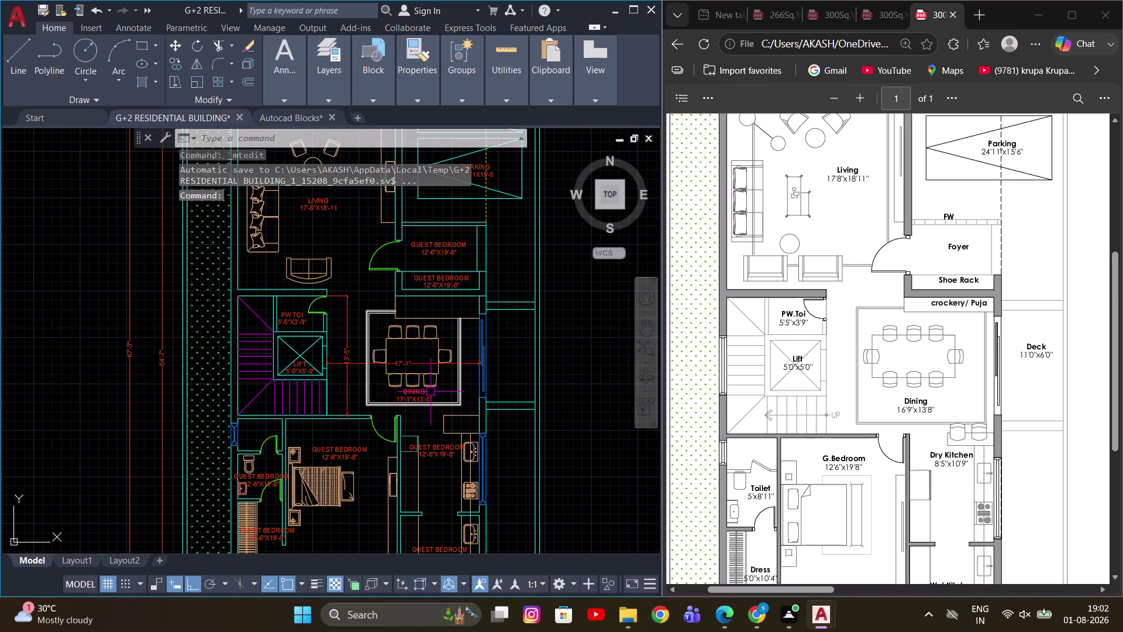
scroll(up, 3)
middle_drag(425, 390, 490, 398)
scroll(down, 3)
middle_drag(395, 324, 413, 287)
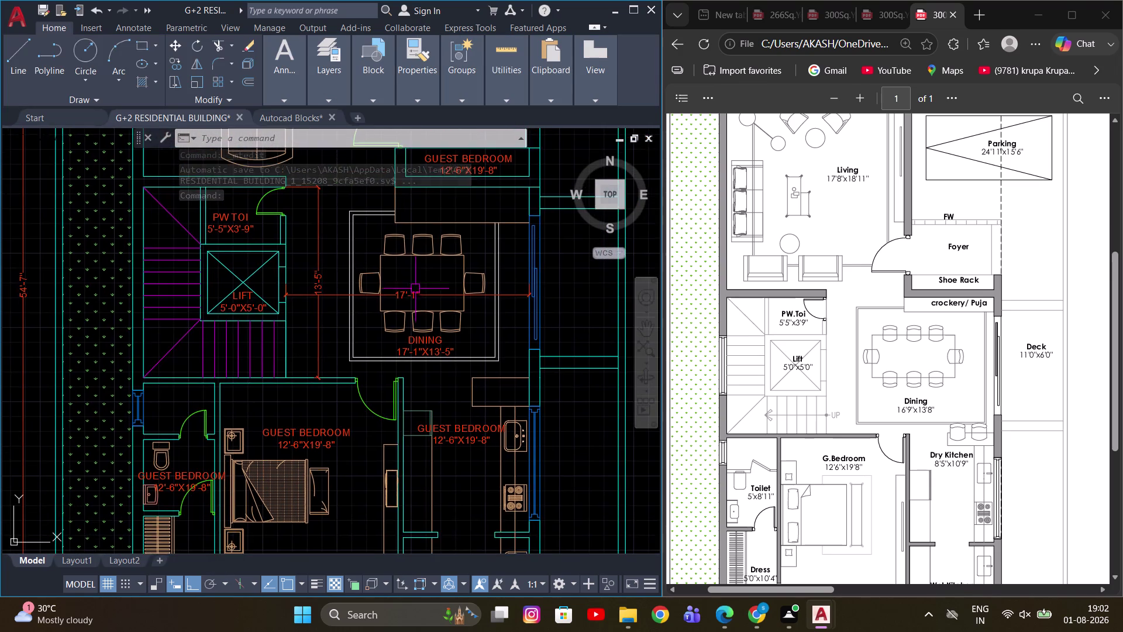
scroll(down, 3)
middle_drag(380, 359, 387, 346)
scroll(up, 3)
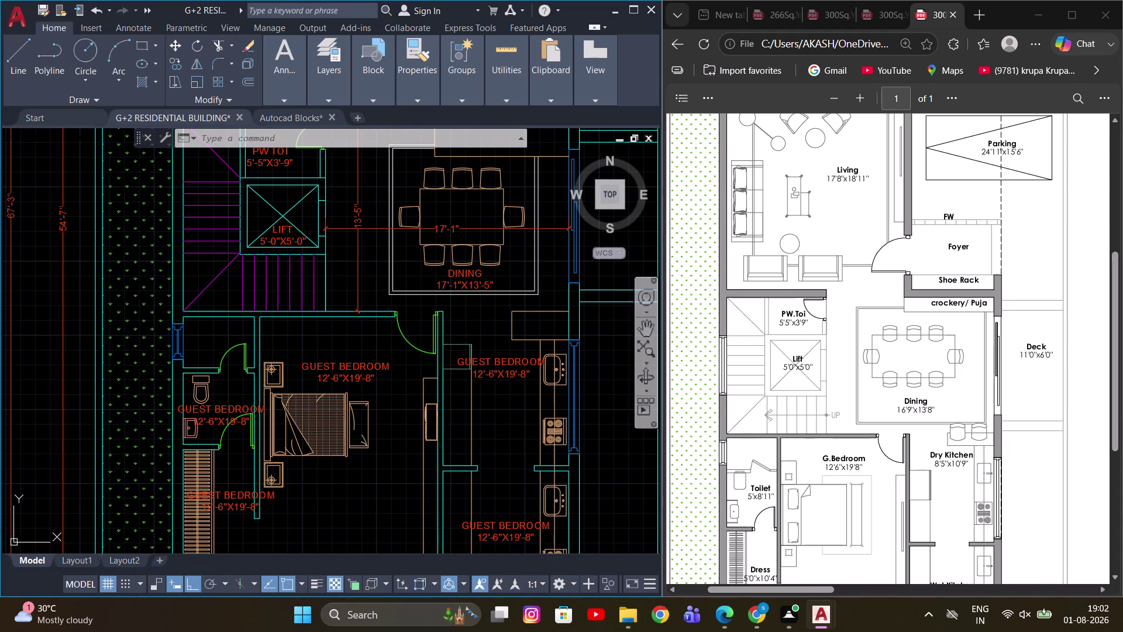
middle_drag(375, 379, 432, 322)
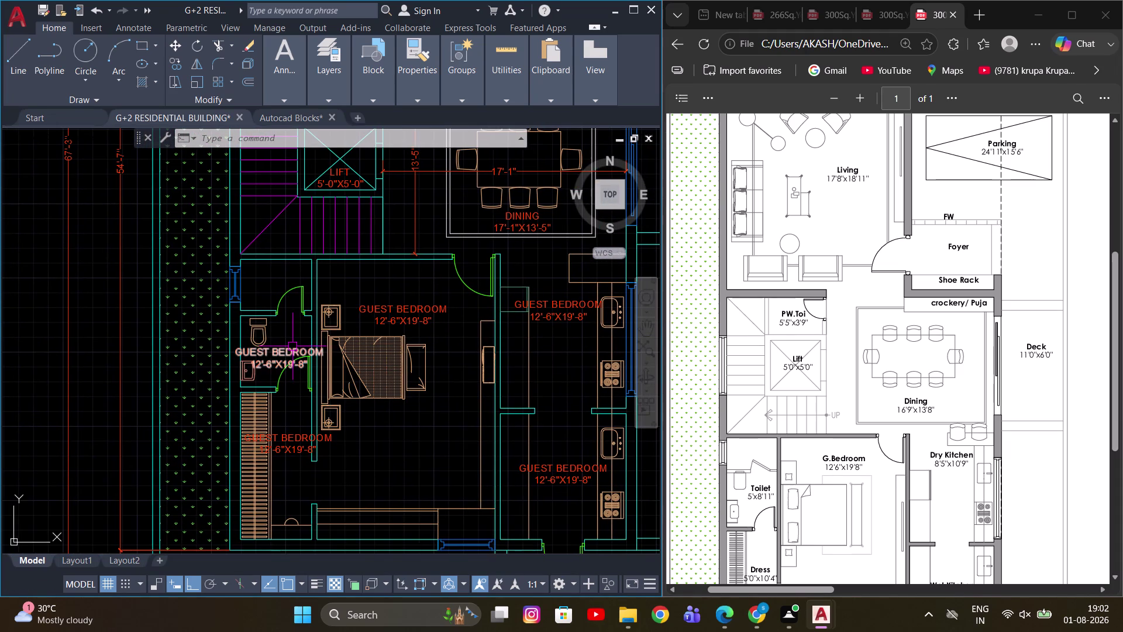
scroll(down, 3)
scroll(up, 3)
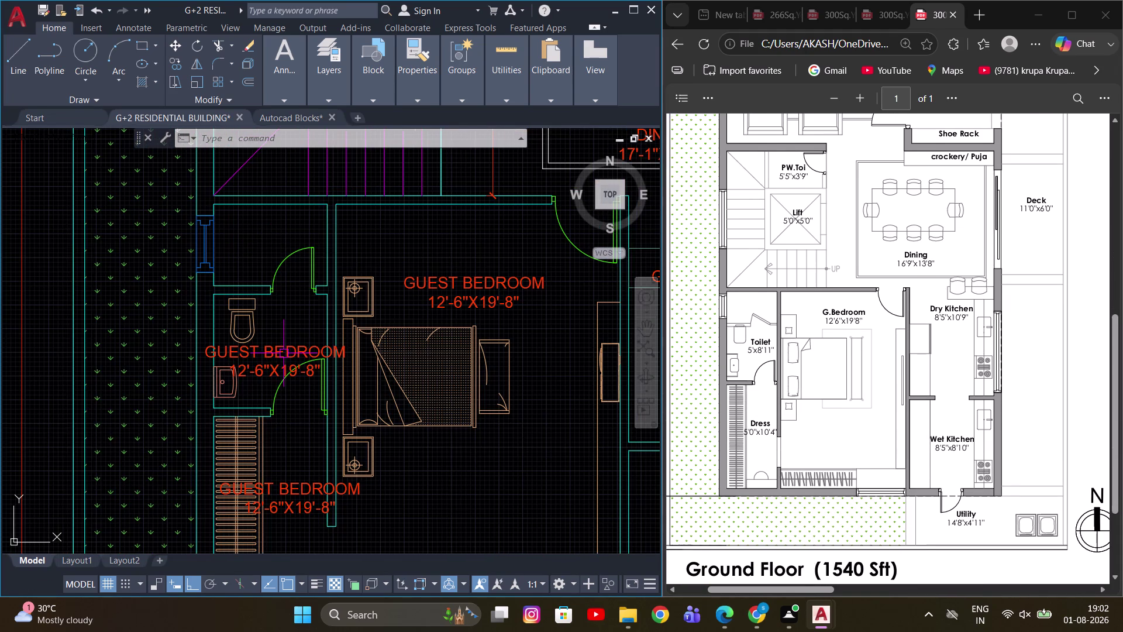
scroll(up, 3)
Run DLI and dimension the small room's width at 5'-0".
text(D)
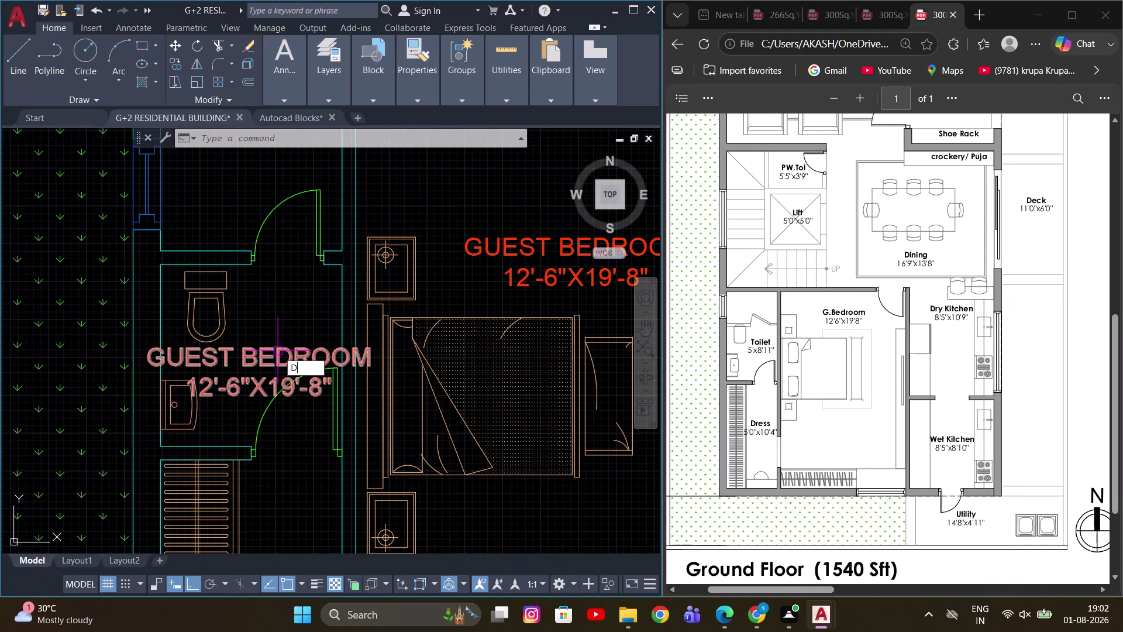
text(L)
key(i)
key(space)
click(162, 312)
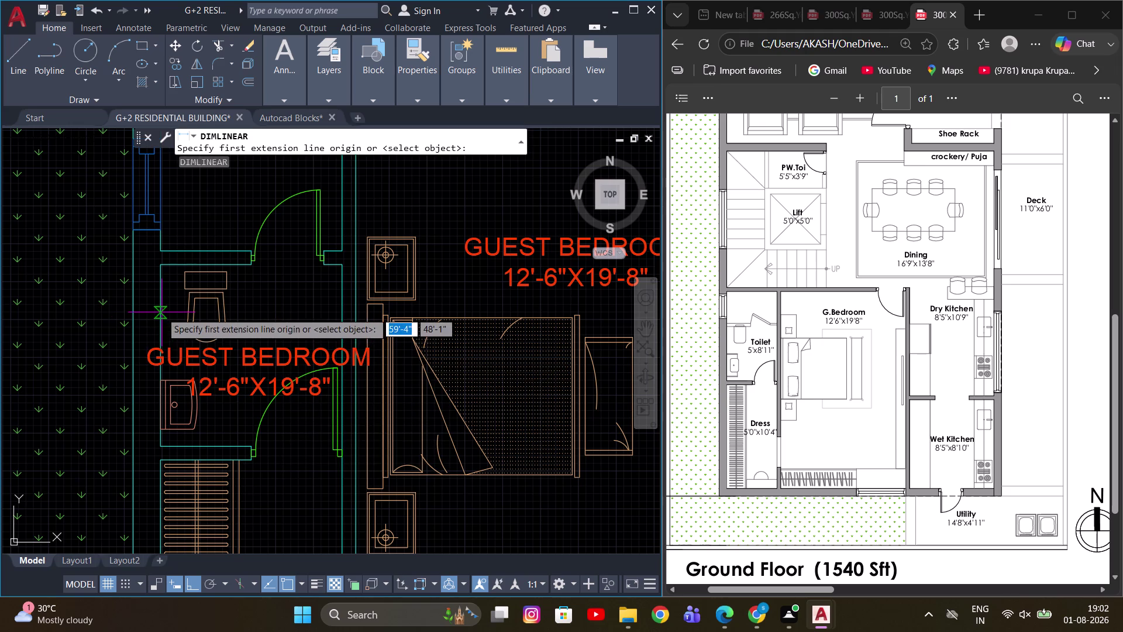
click(343, 313)
click(301, 307)
Add the 5'-0" vertical dimension, then open and close the room label unchanged.
key(space)
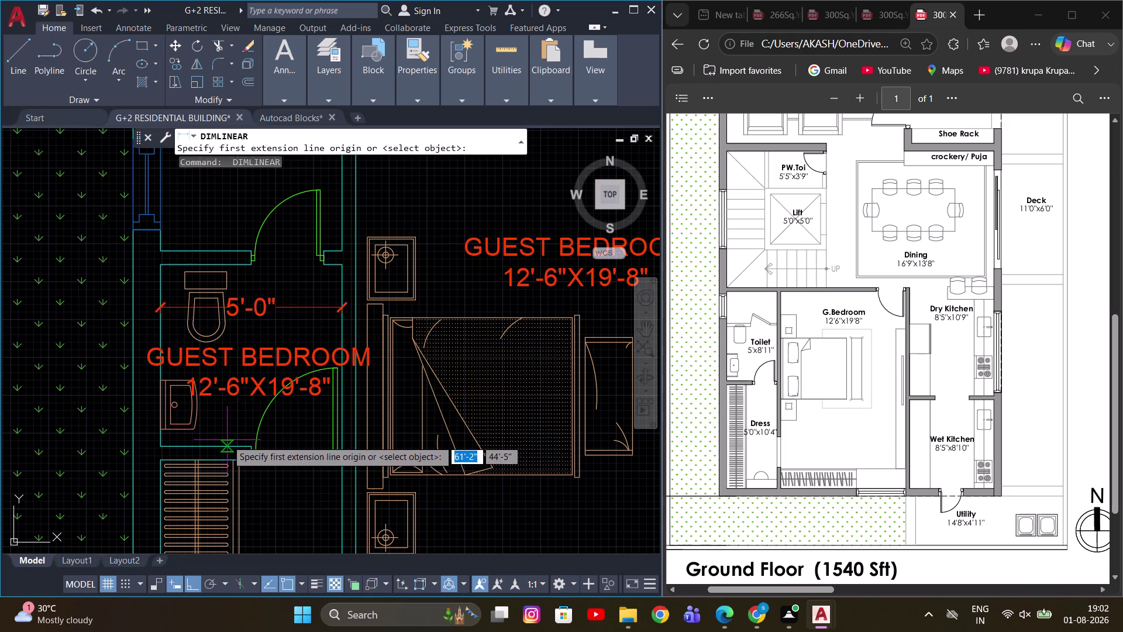
click(227, 439)
click(235, 267)
scroll(up, 3)
scroll(down, 3)
middle_drag(108, 285, 208, 265)
click(136, 283)
double_click(247, 370)
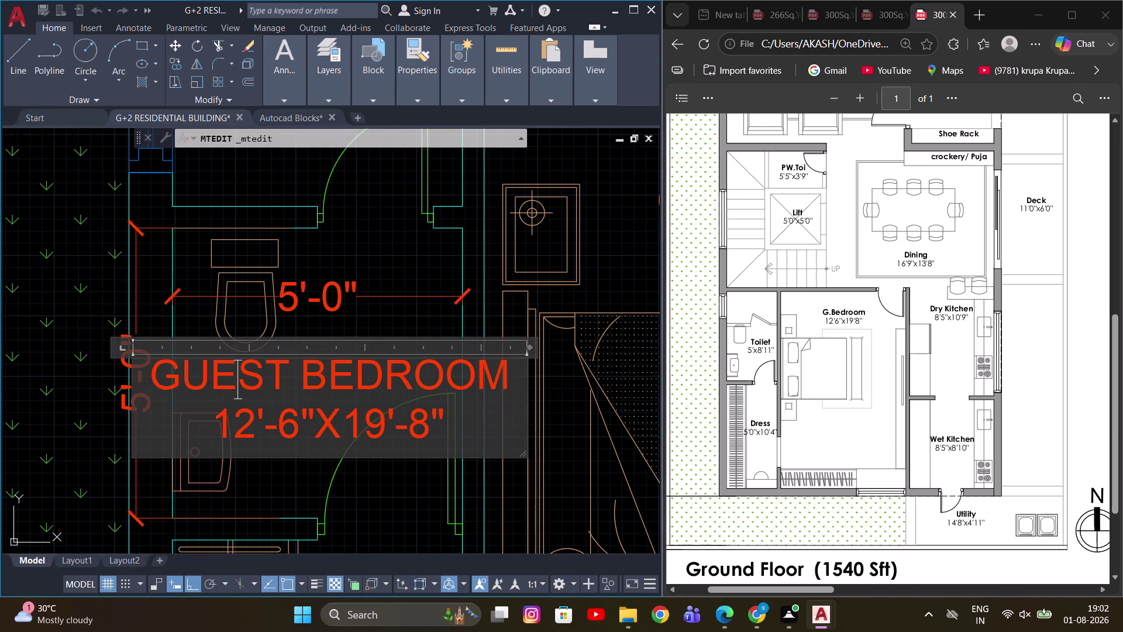
click(412, 326)
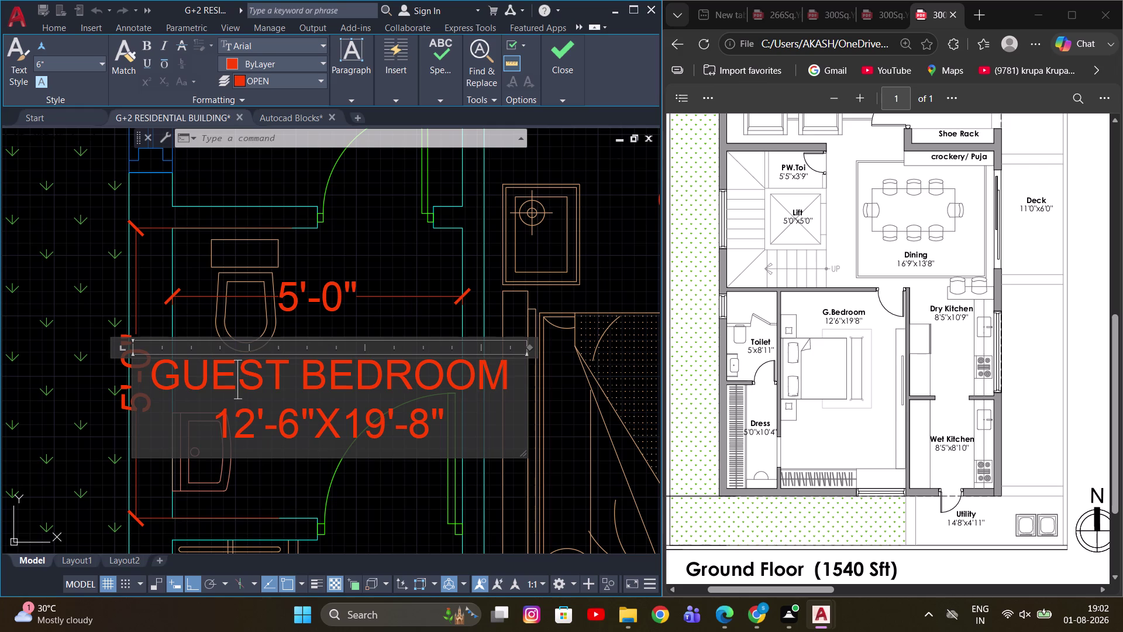
scroll(down, 3)
Return to the small room, cancel commands, and select then deselect the 5'-0" width dimension.
middle_drag(373, 353, 348, 341)
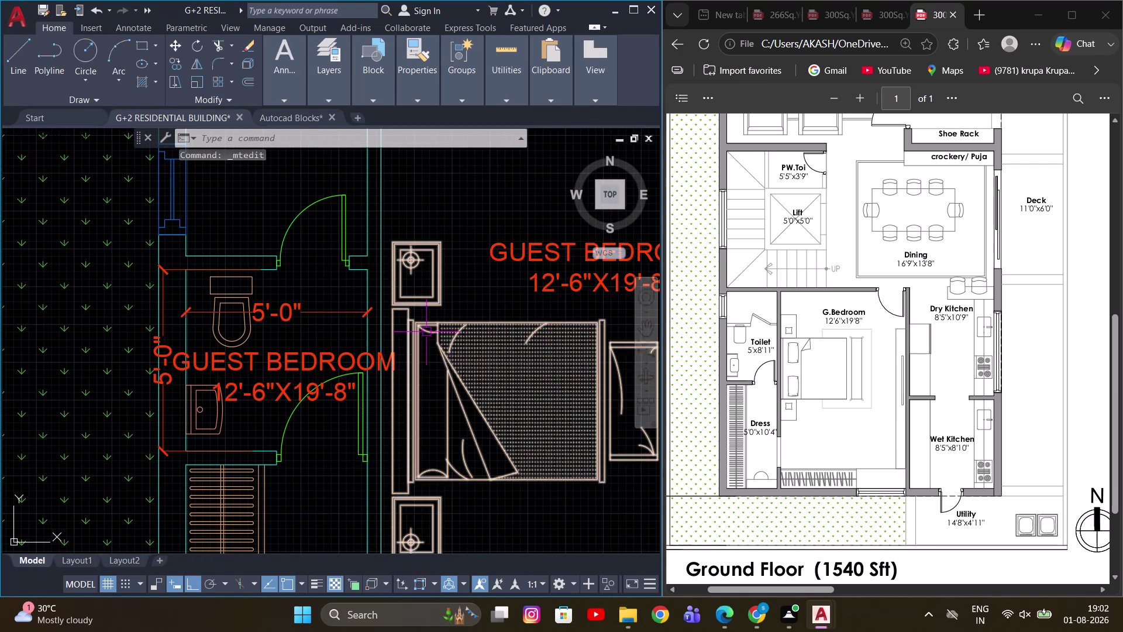
middle_drag(334, 352, 332, 315)
scroll(down, 3)
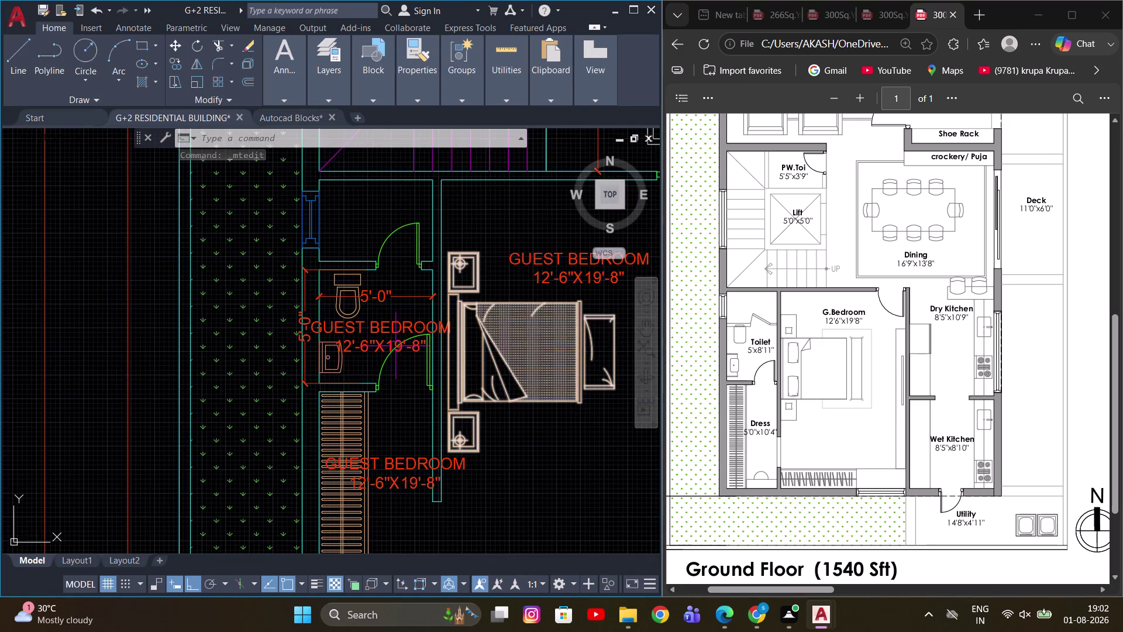
scroll(down, 3)
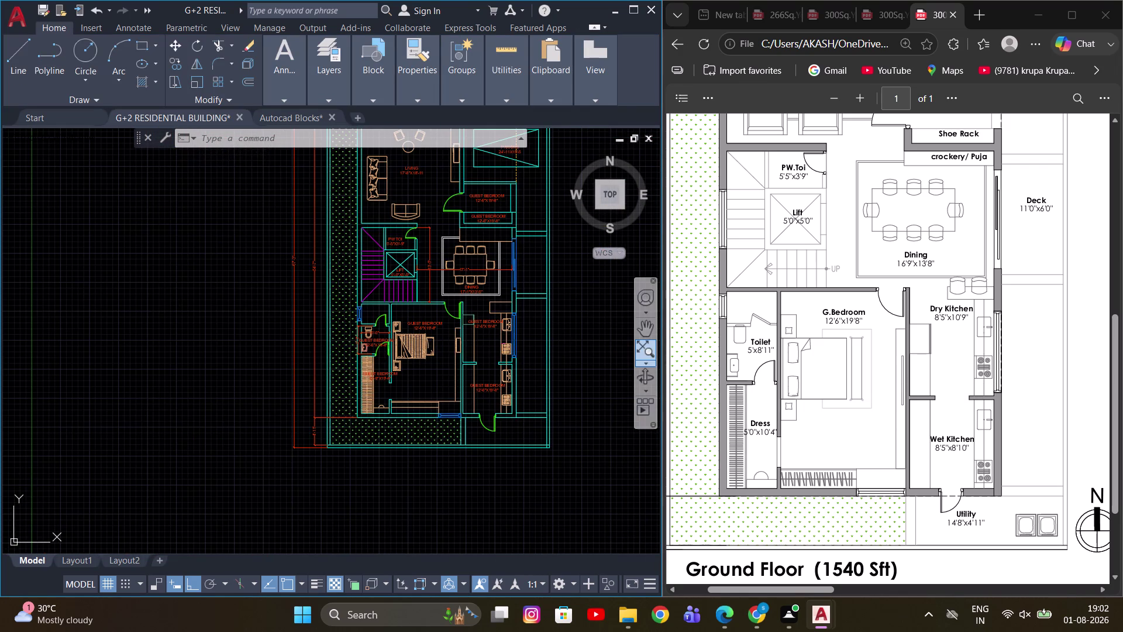
scroll(up, 3)
middle_drag(377, 346, 383, 316)
scroll(up, 3)
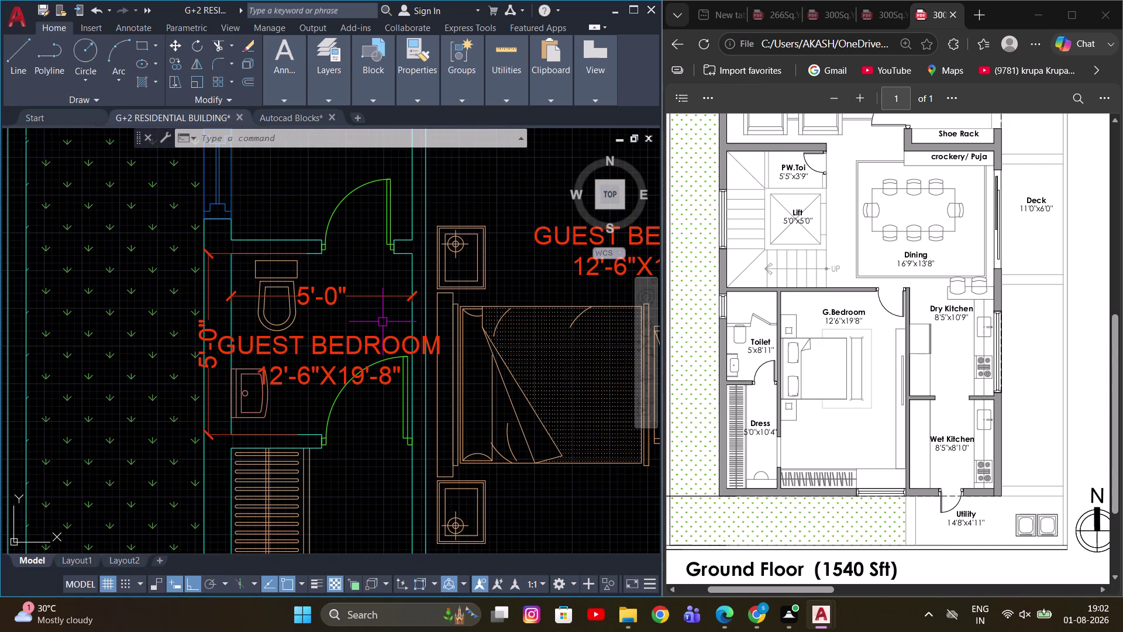
key(Escape)
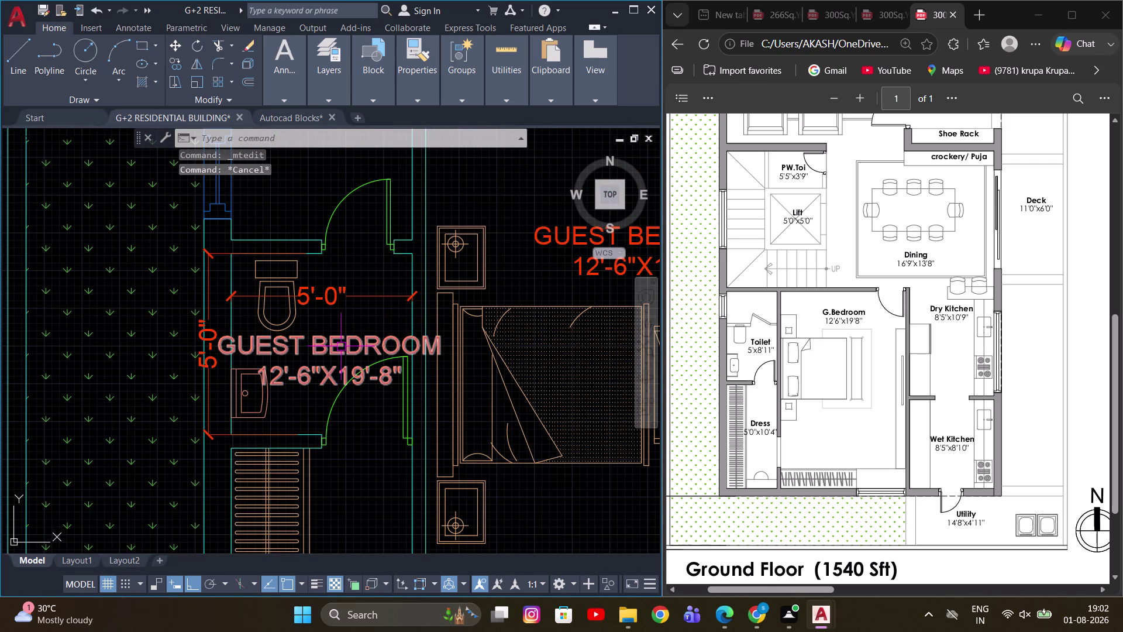
key(Escape)
click(327, 297)
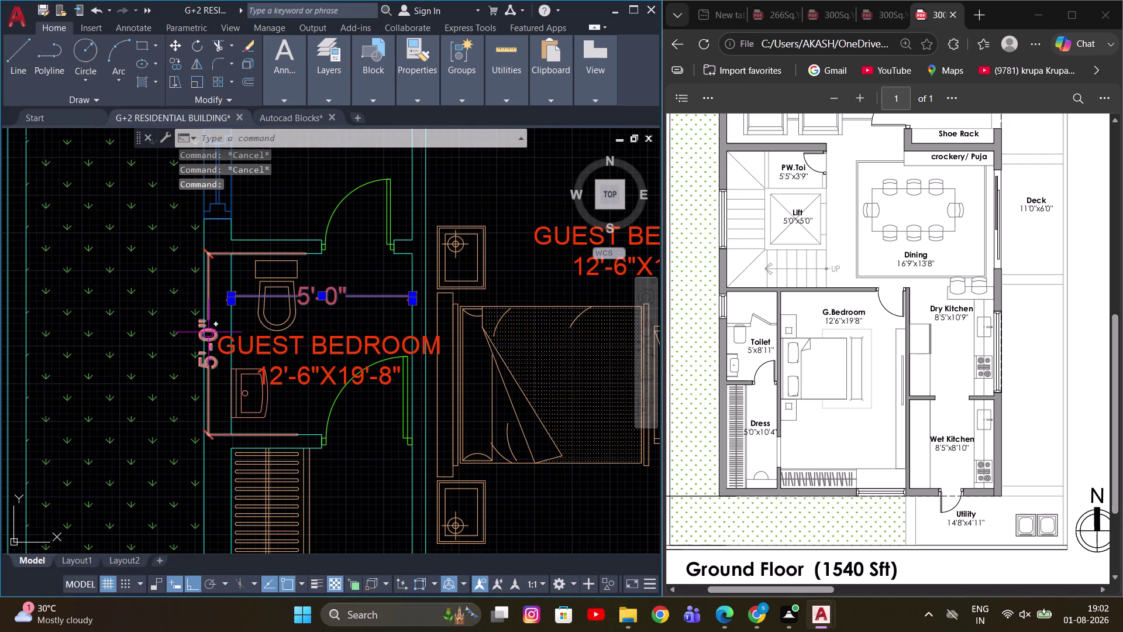
key(Escape)
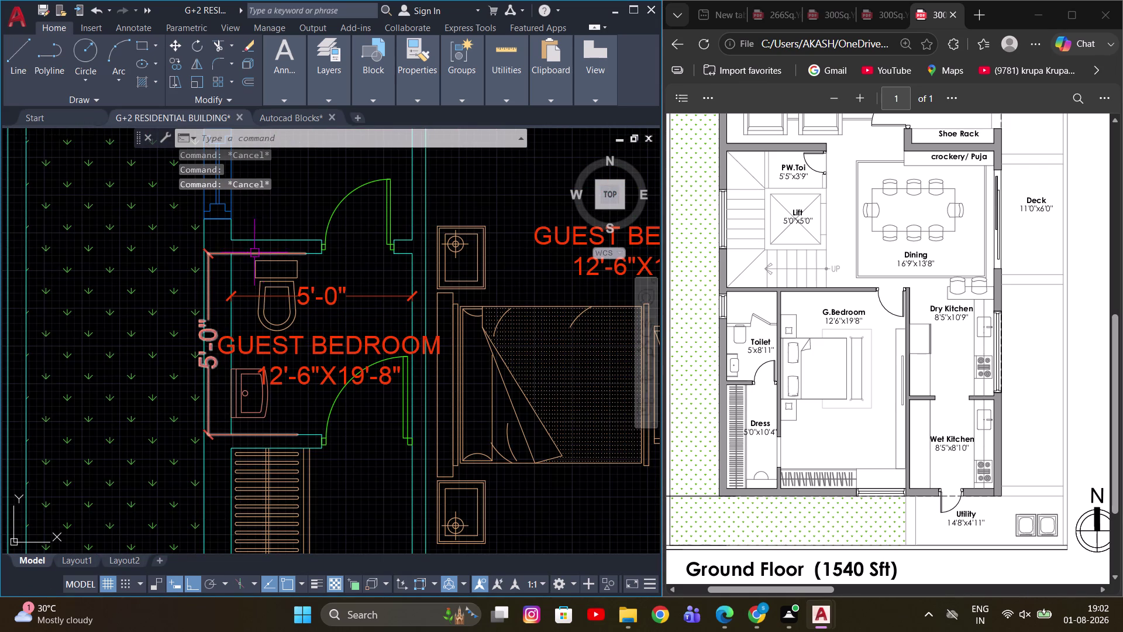
Stretch the vertical dimension's top grip to the upper wall so it reads 9'-0".
click(262, 252)
middle_drag(307, 265, 316, 327)
click(316, 315)
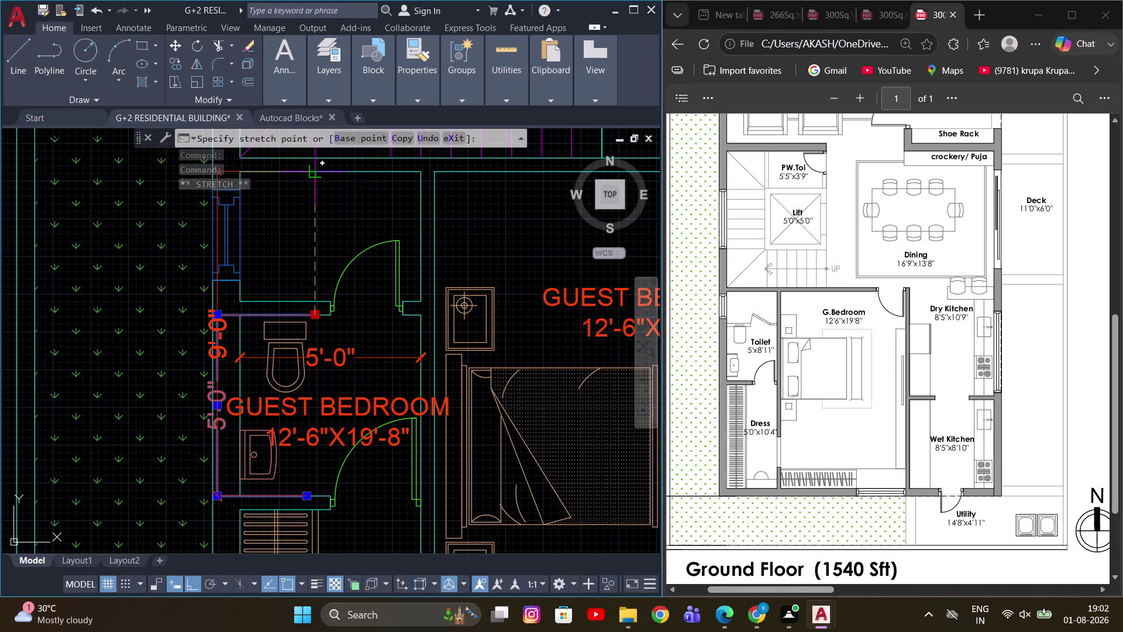
click(311, 174)
scroll(down, 3)
middle_drag(299, 289, 298, 300)
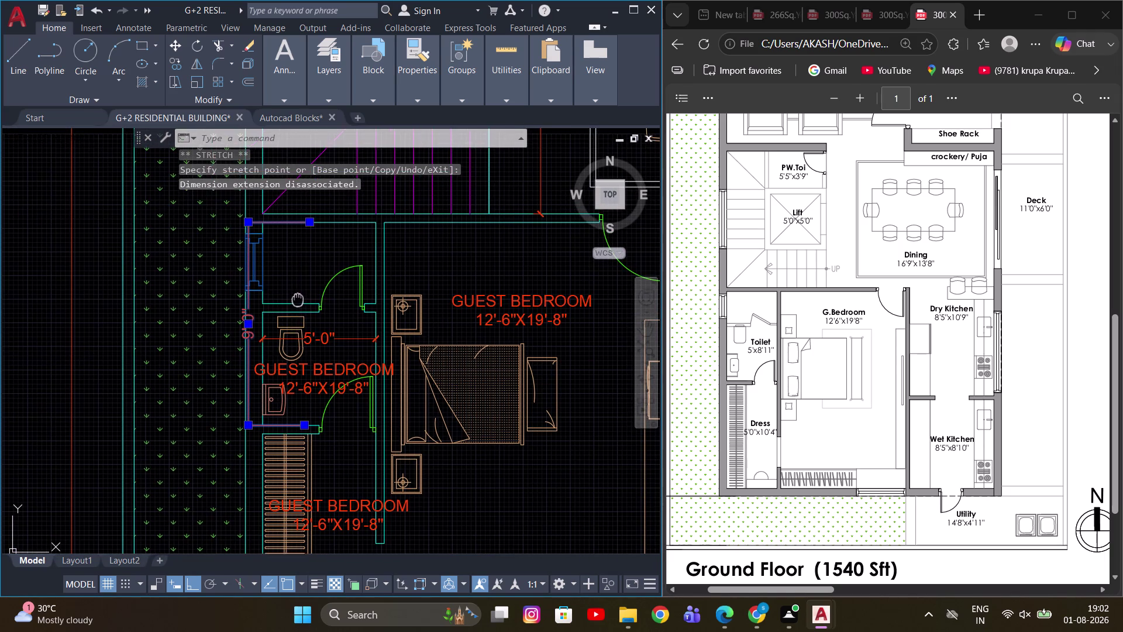
middle_drag(298, 300, 297, 300)
key(Escape)
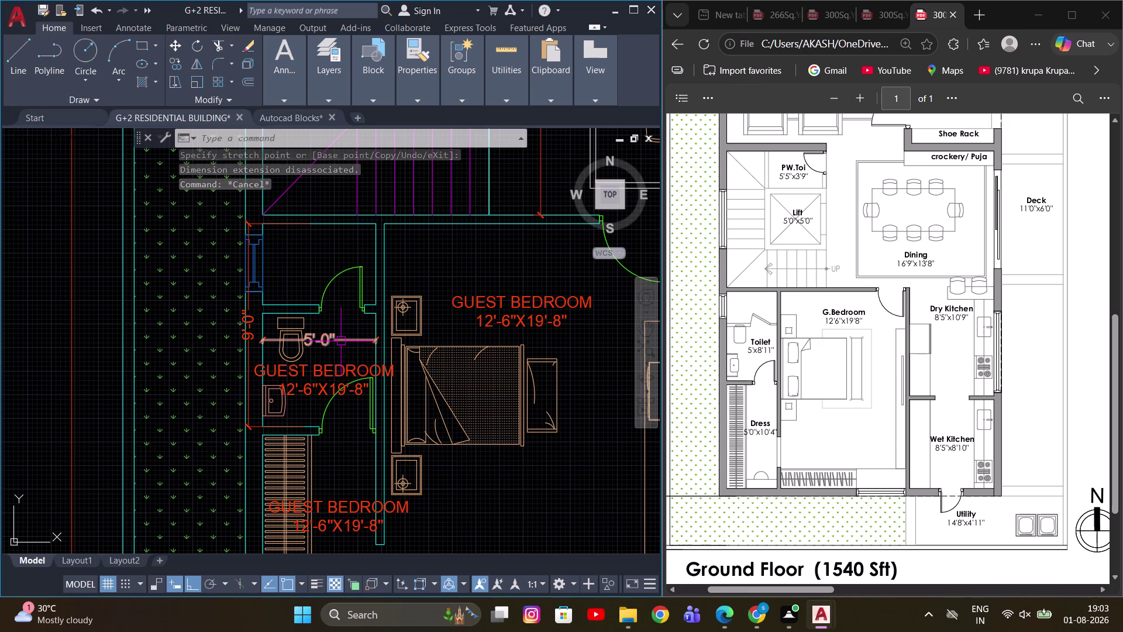
Clear the selection and reselect the horizontal 5'-0" dimension.
scroll(up, 3)
key(Escape)
click(334, 388)
key(Escape)
click(307, 334)
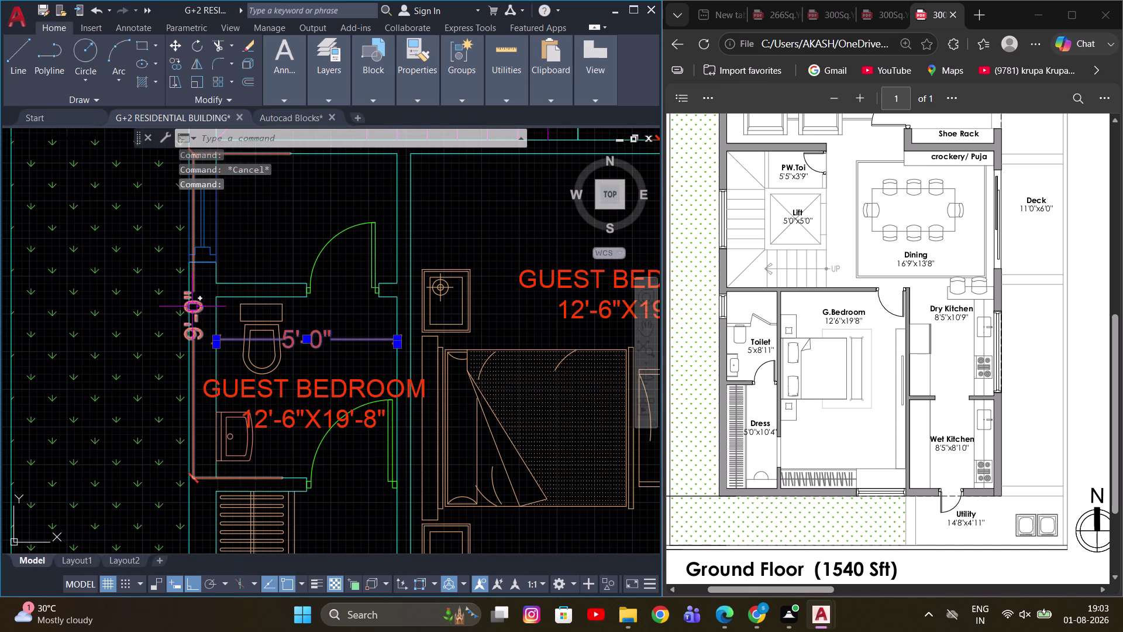
Clear the selection and rename the small room's label to TOILET.
click(193, 307)
key(e)
key(space)
double_click(296, 392)
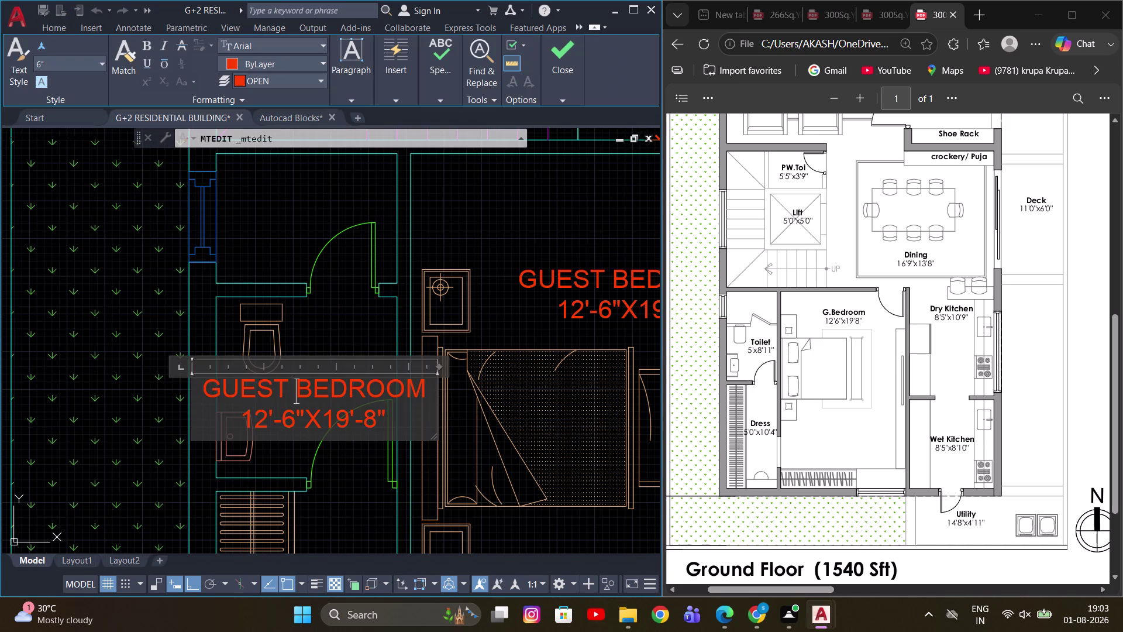
key(ctrl+a)
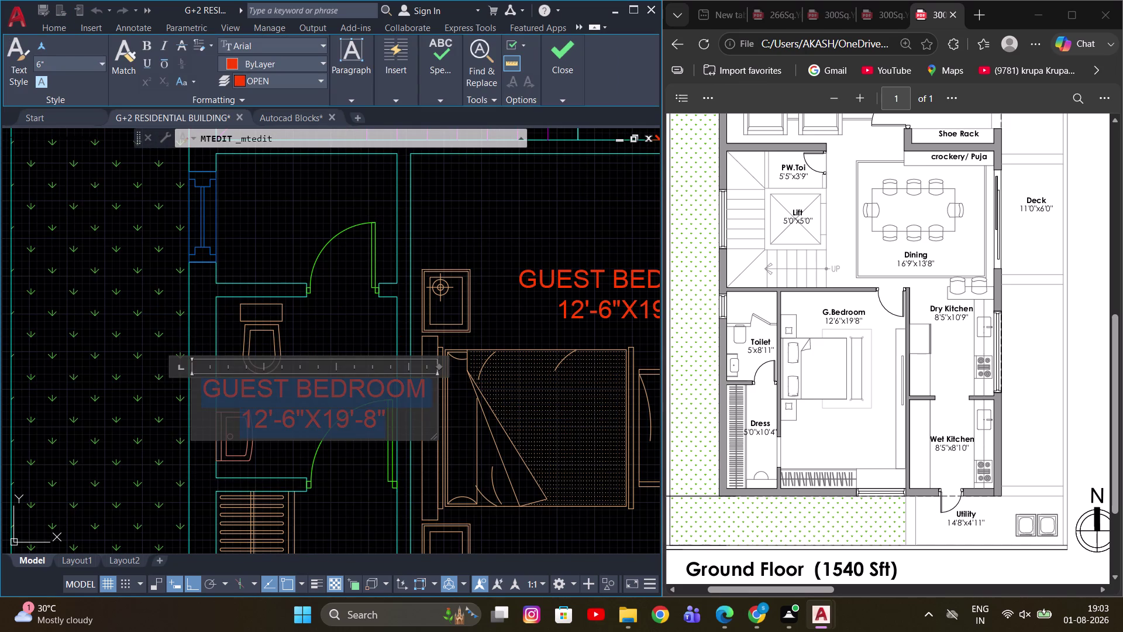
text(TOILR)
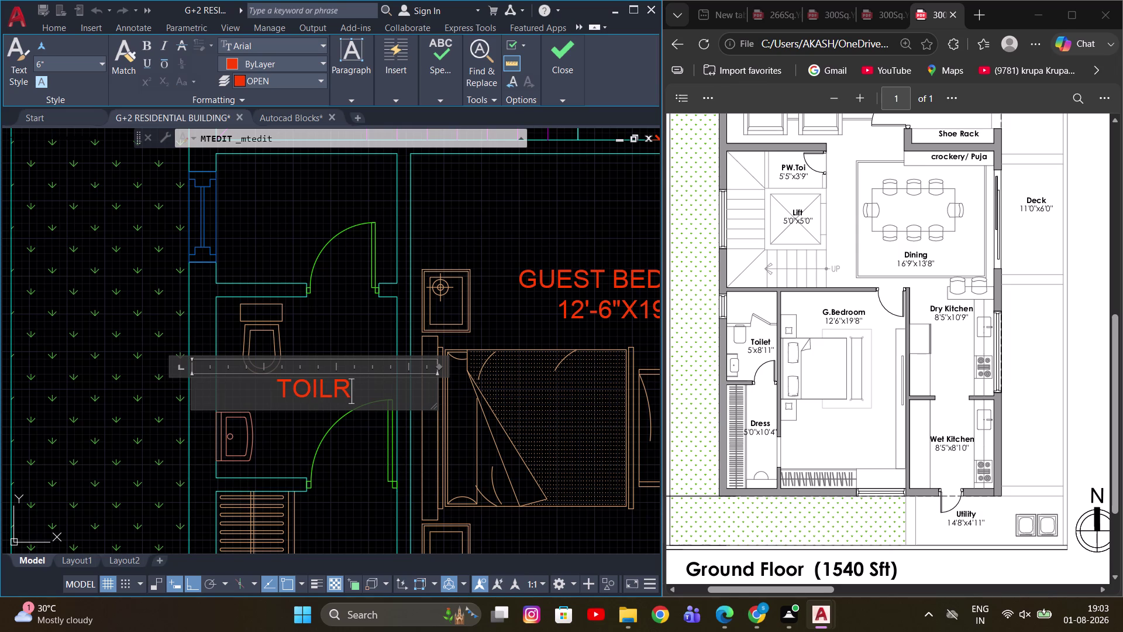
key(BackSpace)
text(ET)
scroll(up, 3)
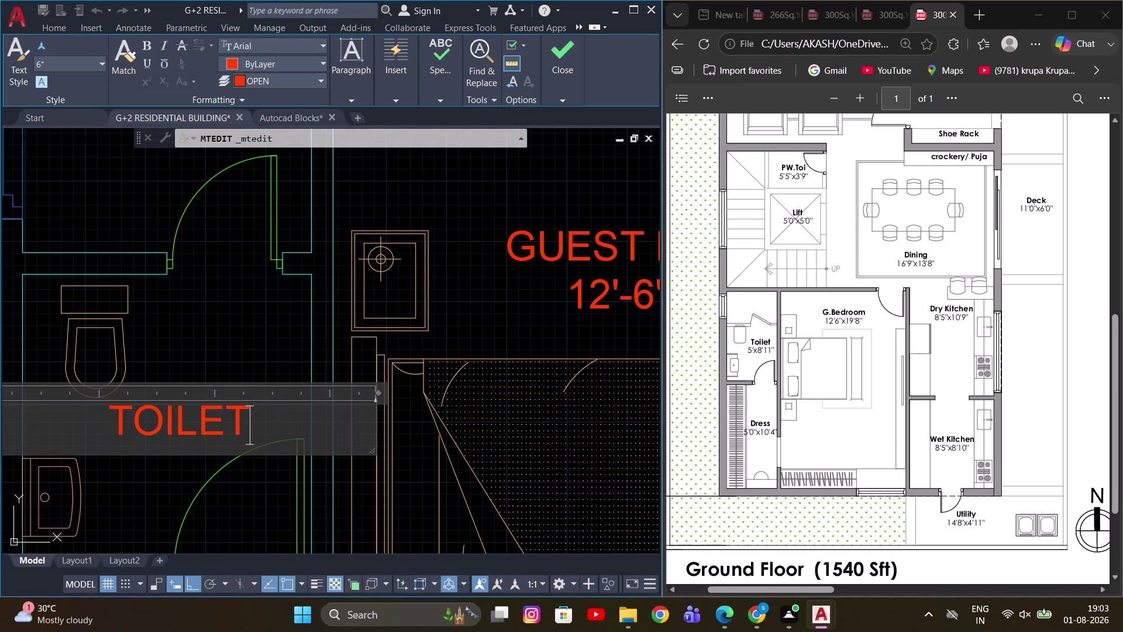
scroll(down, 3)
Add the size 5'-0"X9'-0" on the label's second line and close the editor.
key(Return)
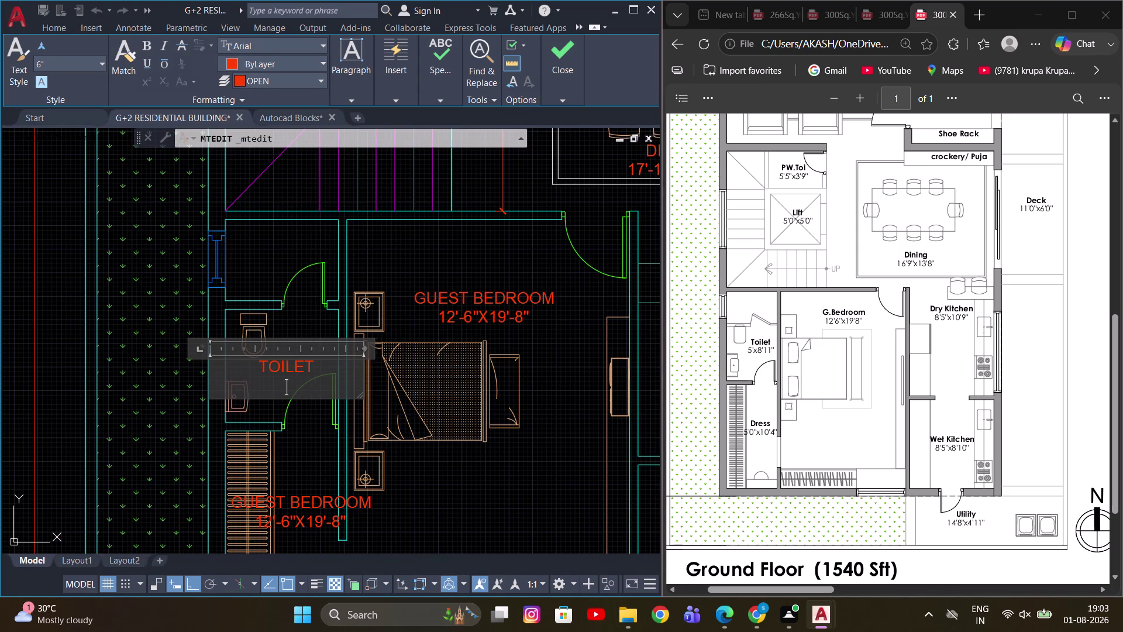
text(5')
key(minus)
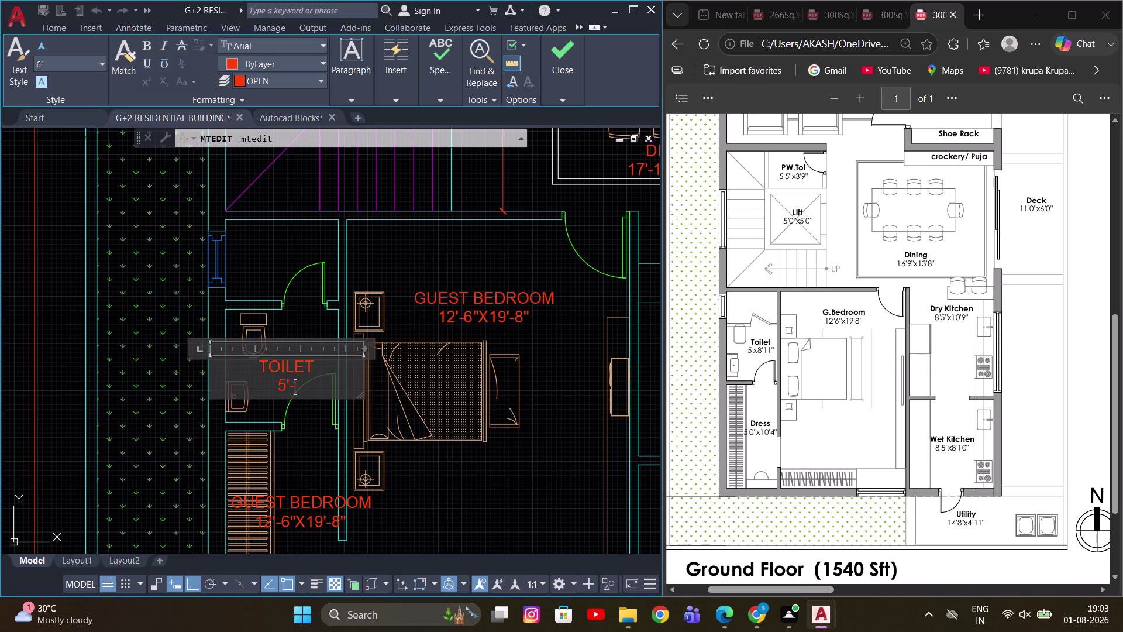
text(0")
text(X8')
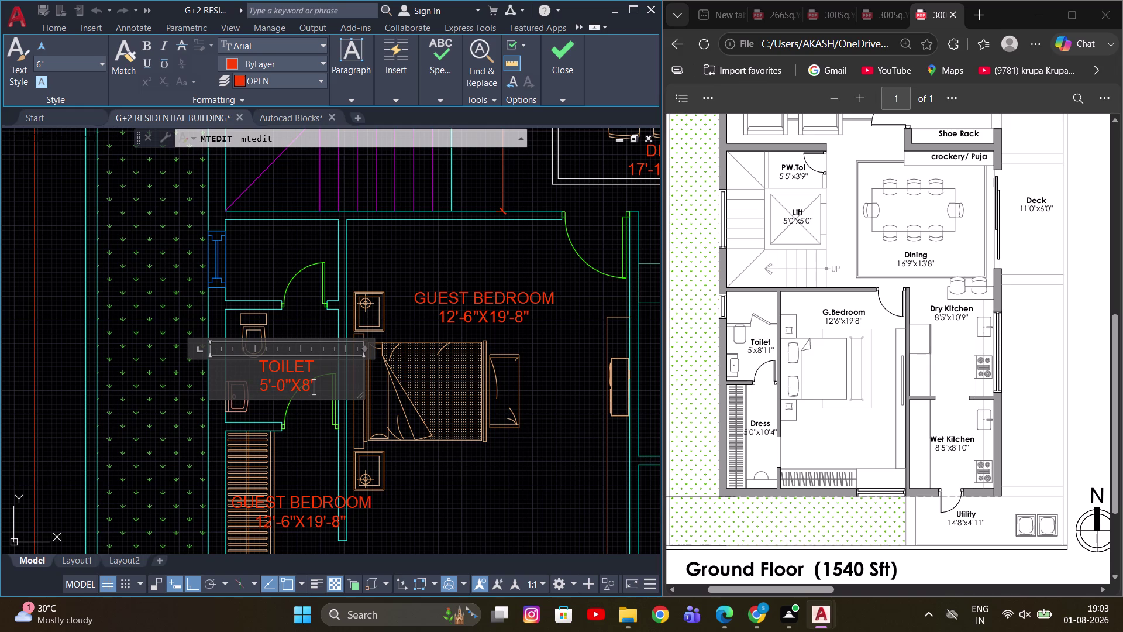
key(BackSpace)
key(BackSpace)
text(9)
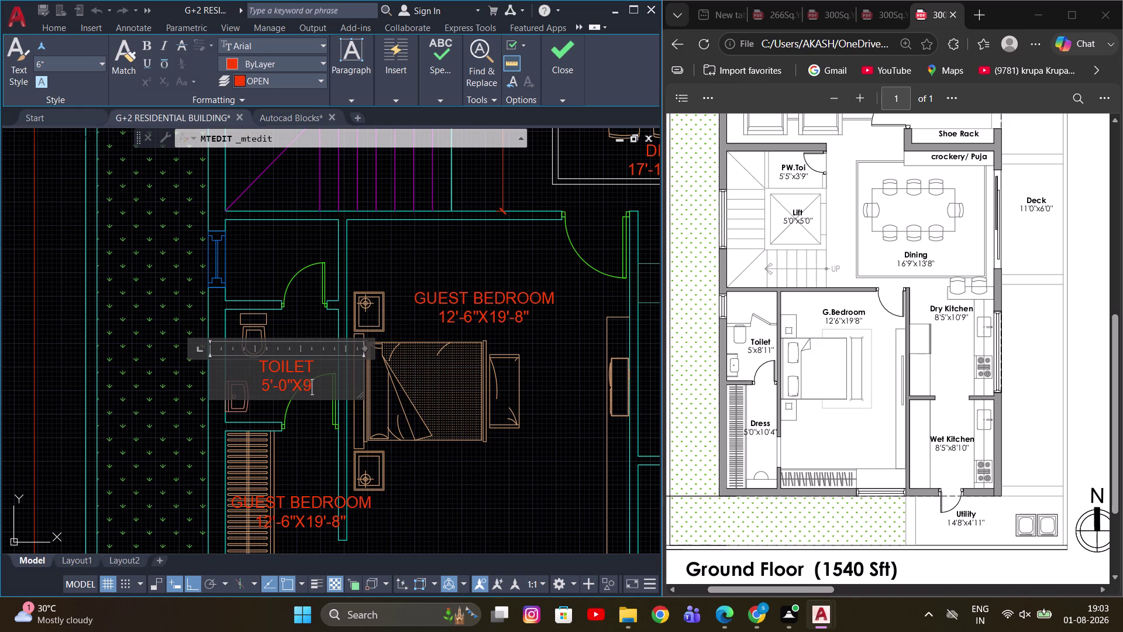
text('-0")
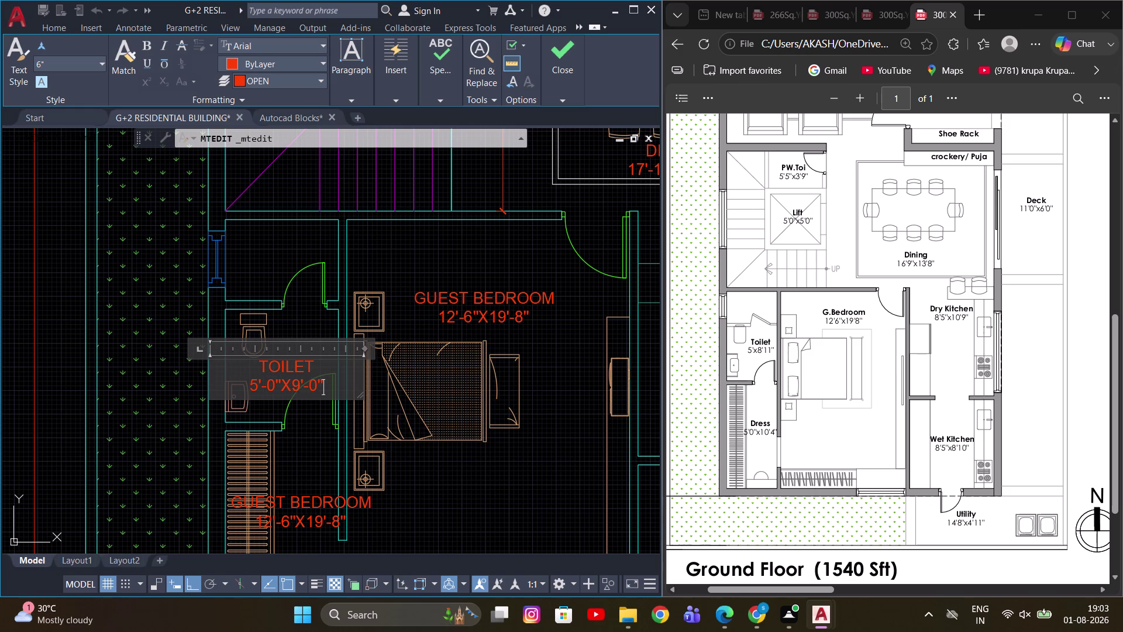
scroll(up, 3)
click(242, 339)
scroll(down, 3)
Move the TOILET label to a new spot inside the toilet with snap and ortho off.
middle_drag(266, 354, 328, 328)
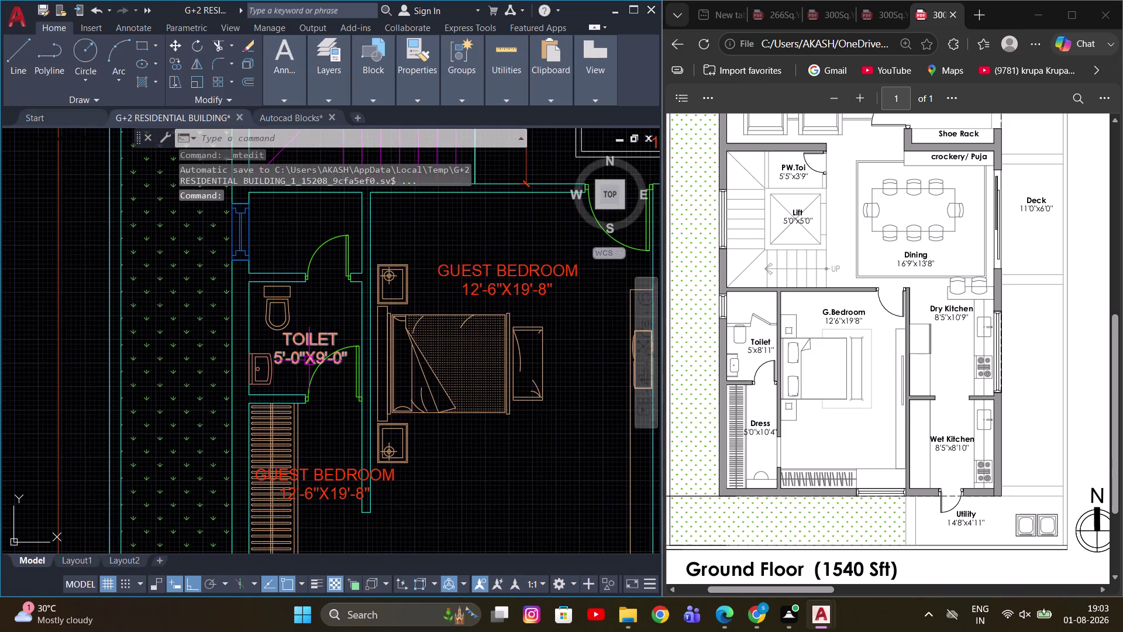
scroll(up, 3)
click(307, 318)
middle_drag(377, 296, 404, 308)
middle_drag(416, 284, 415, 284)
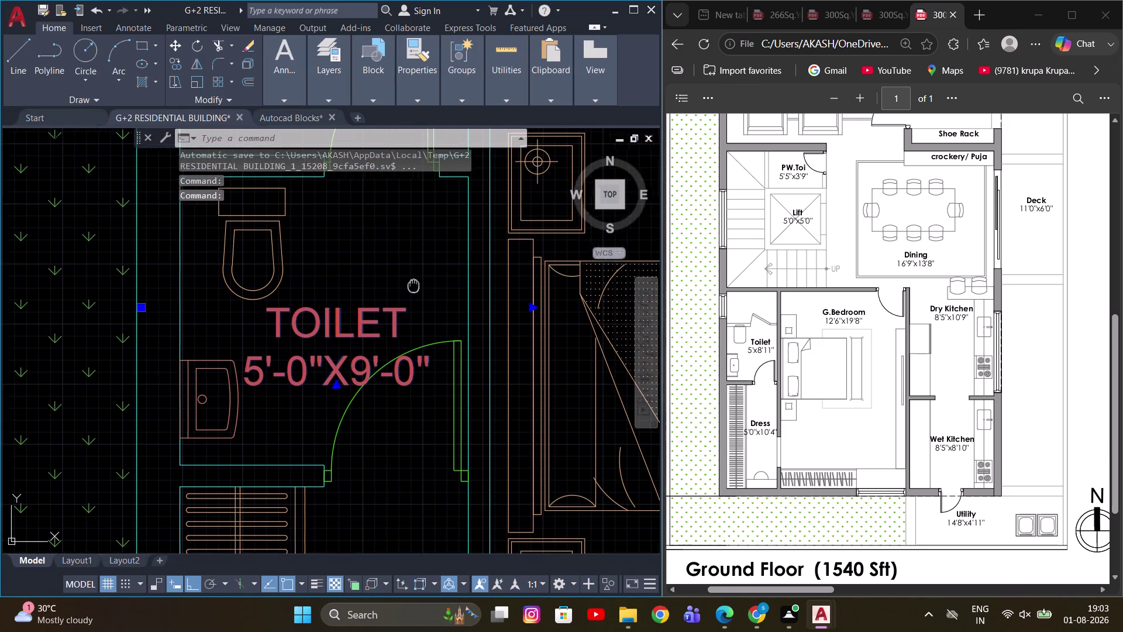
middle_drag(414, 284, 387, 296)
key(m)
key(space)
drag(396, 311, 396, 305)
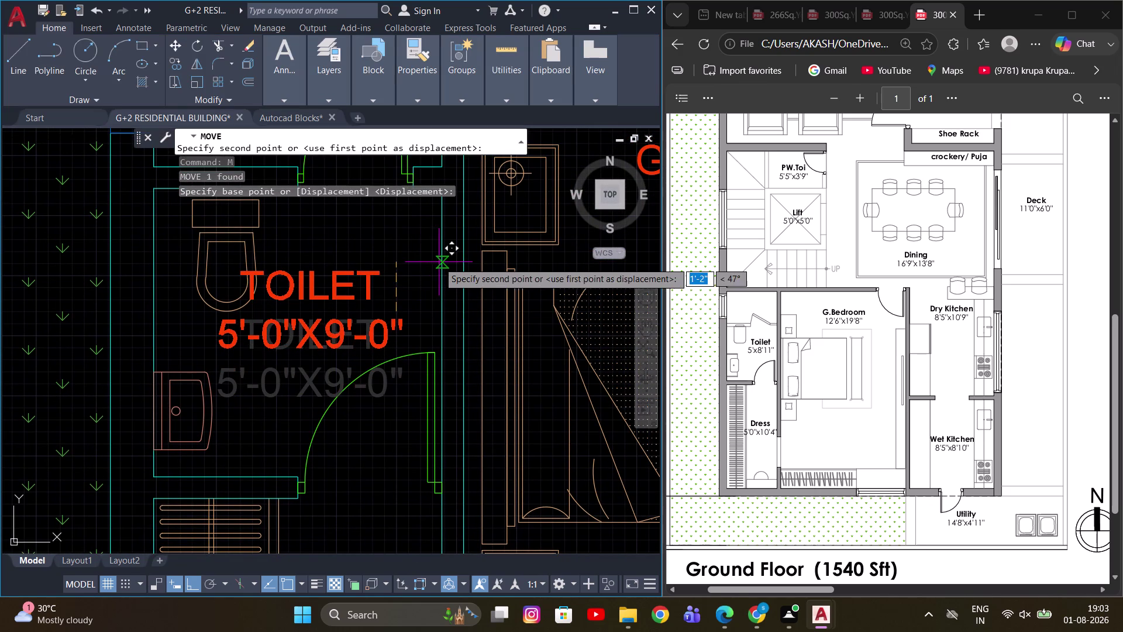
key(F9)
key(F9)
key(F8)
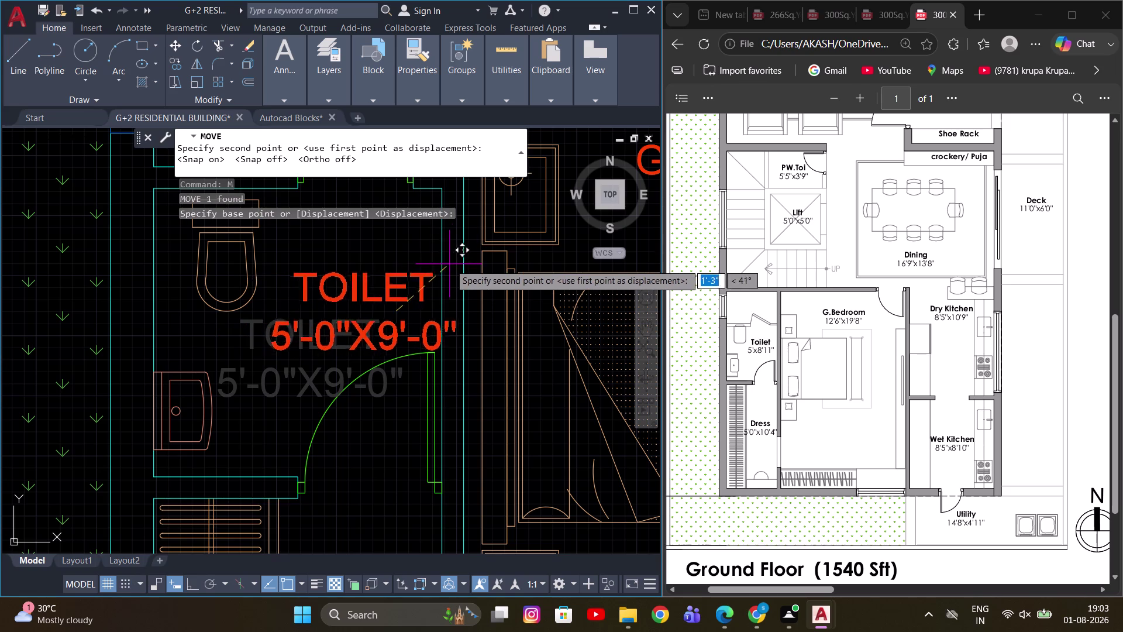
click(432, 251)
key(Escape)
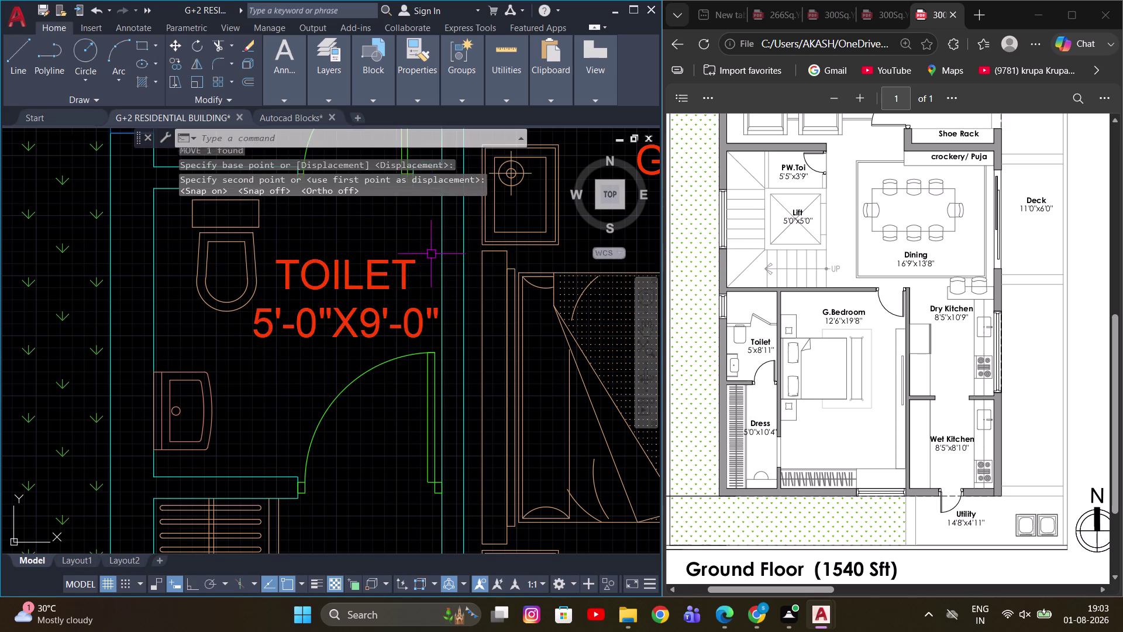
Pan the plan over toward the guest bedroom and dress area.
scroll(down, 3)
middle_drag(373, 395, 380, 340)
scroll(up, 3)
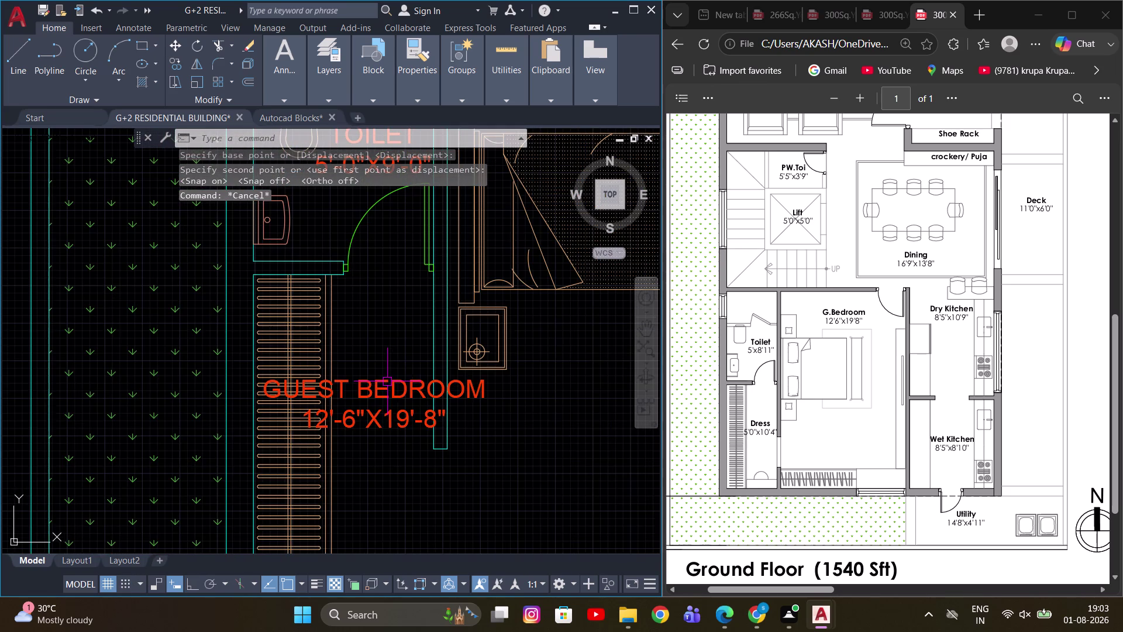
middle_drag(379, 404, 370, 395)
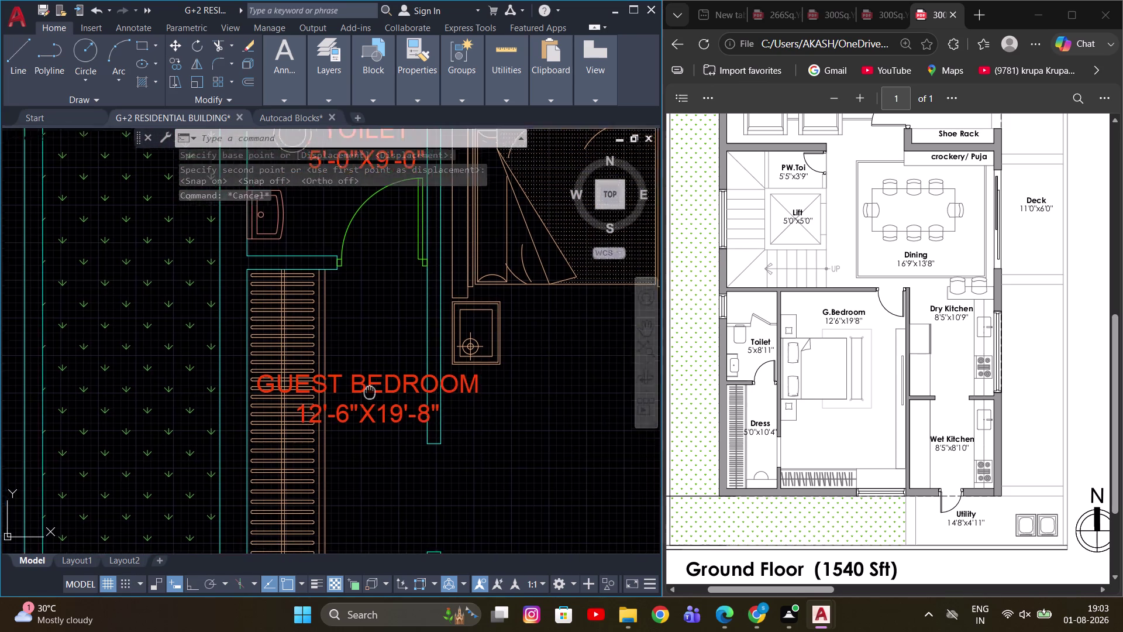
middle_drag(370, 395, 362, 366)
scroll(down, 3)
Add a 5'-0" linear dimension across the dress area's width.
scroll(up, 3)
key(d)
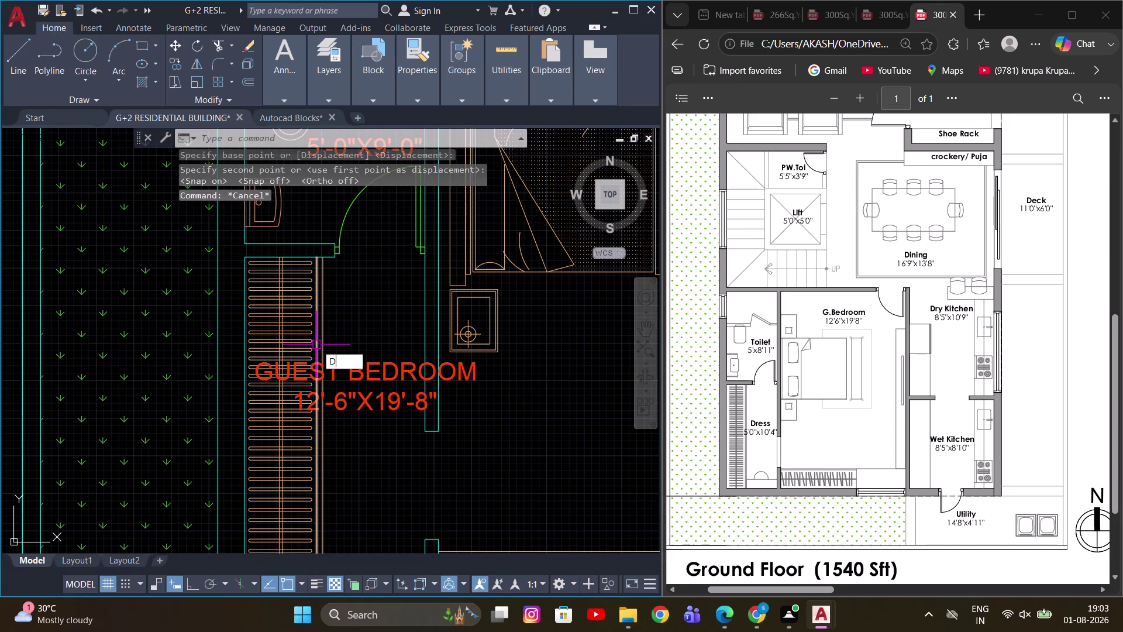
key(l)
key(i)
key(space)
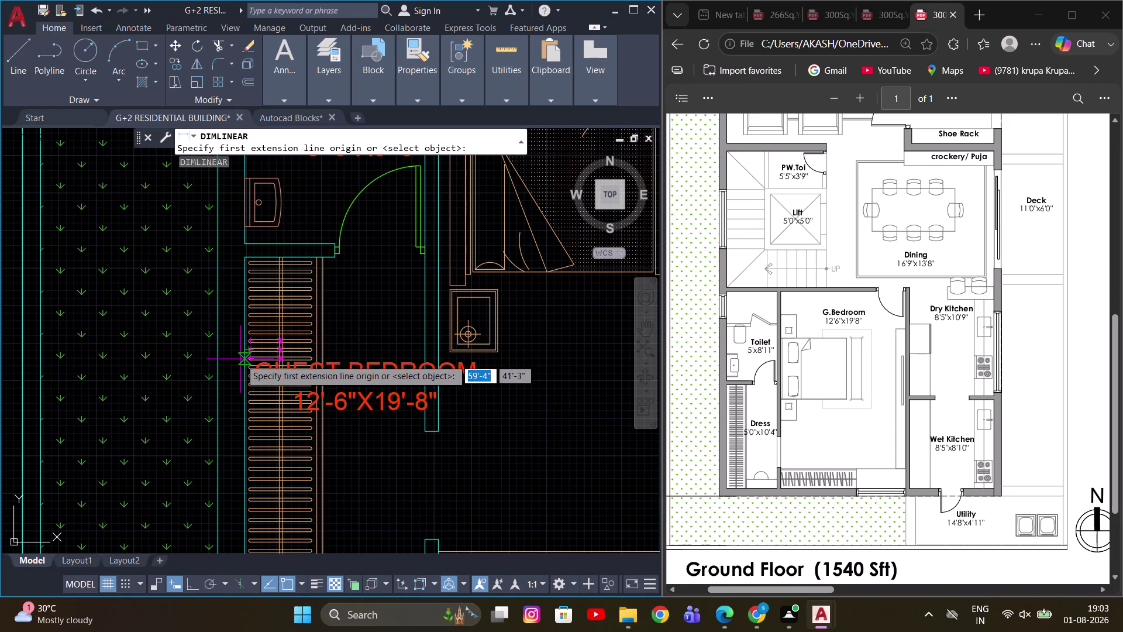
scroll(up, 3)
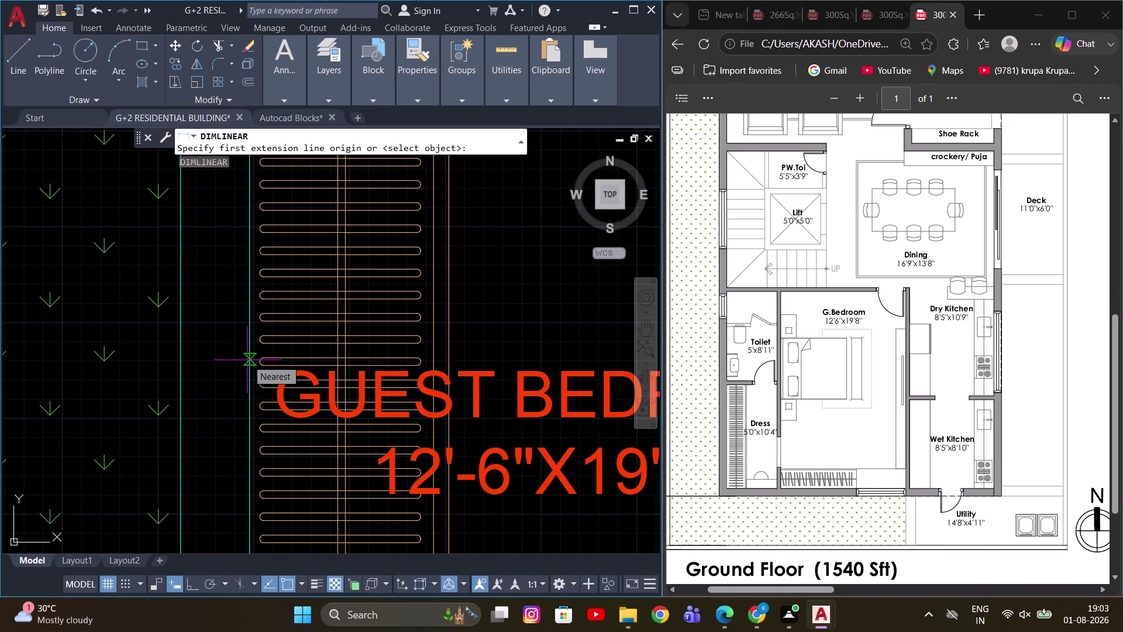
click(248, 359)
middle_drag(514, 341, 334, 348)
scroll(down, 3)
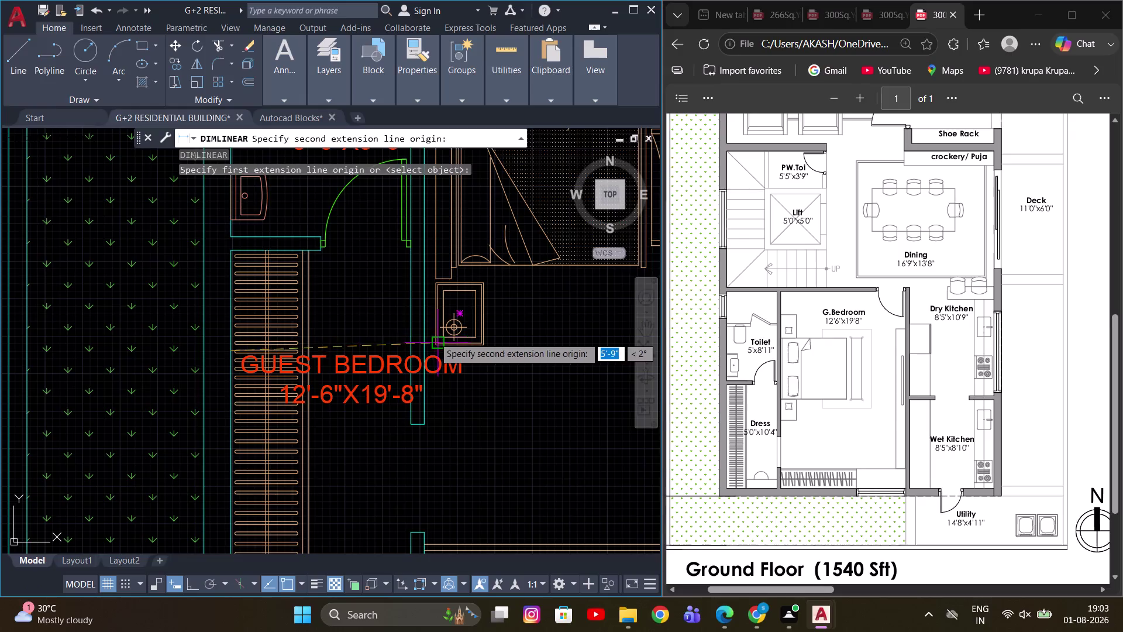
scroll(down, 3)
scroll(up, 3)
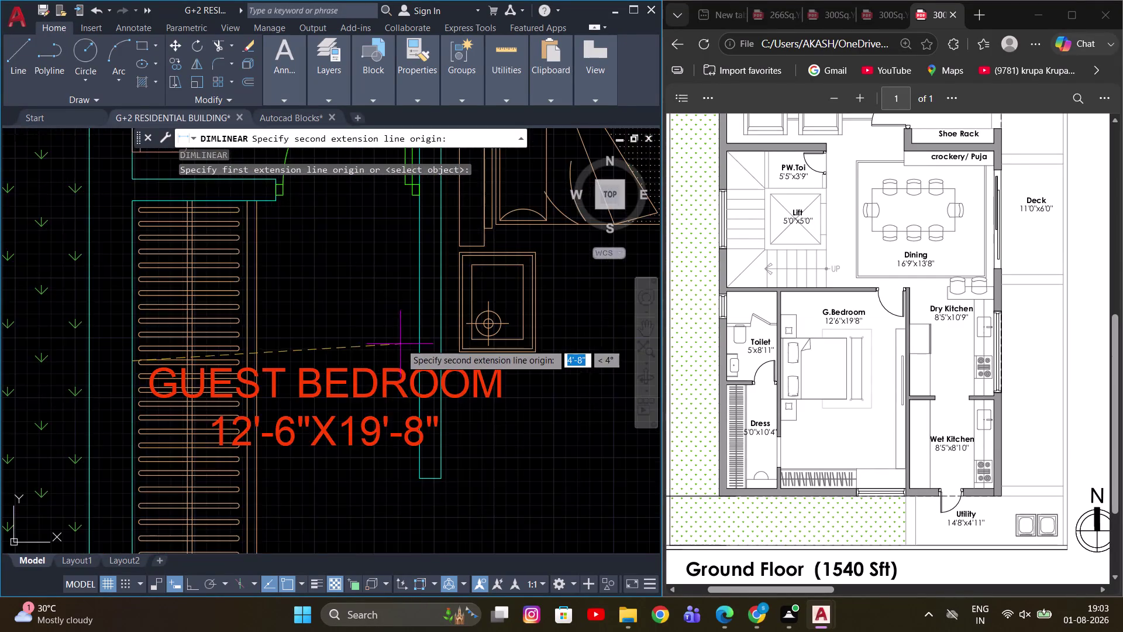
scroll(up, 3)
click(427, 361)
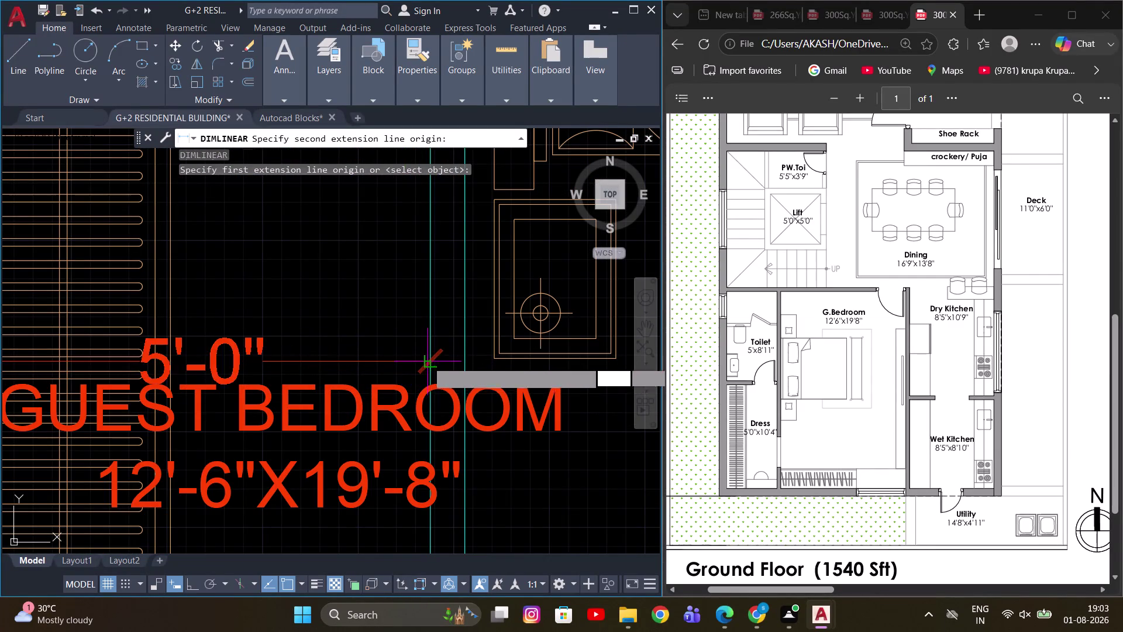
scroll(down, 3)
click(419, 322)
scroll(down, 3)
middle_drag(386, 371, 378, 337)
scroll(up, 3)
scroll(up, 3)
Add a 10'-4" linear dimension along the dress area's length, then bring the copied label into view.
key(space)
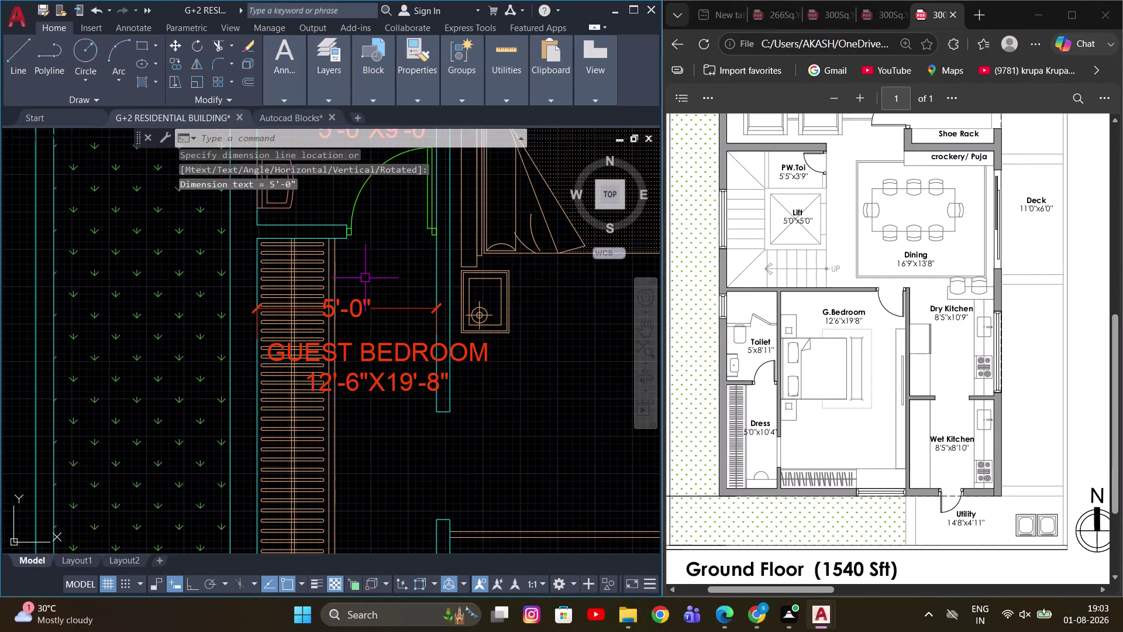
click(335, 239)
scroll(down, 3)
scroll(up, 3)
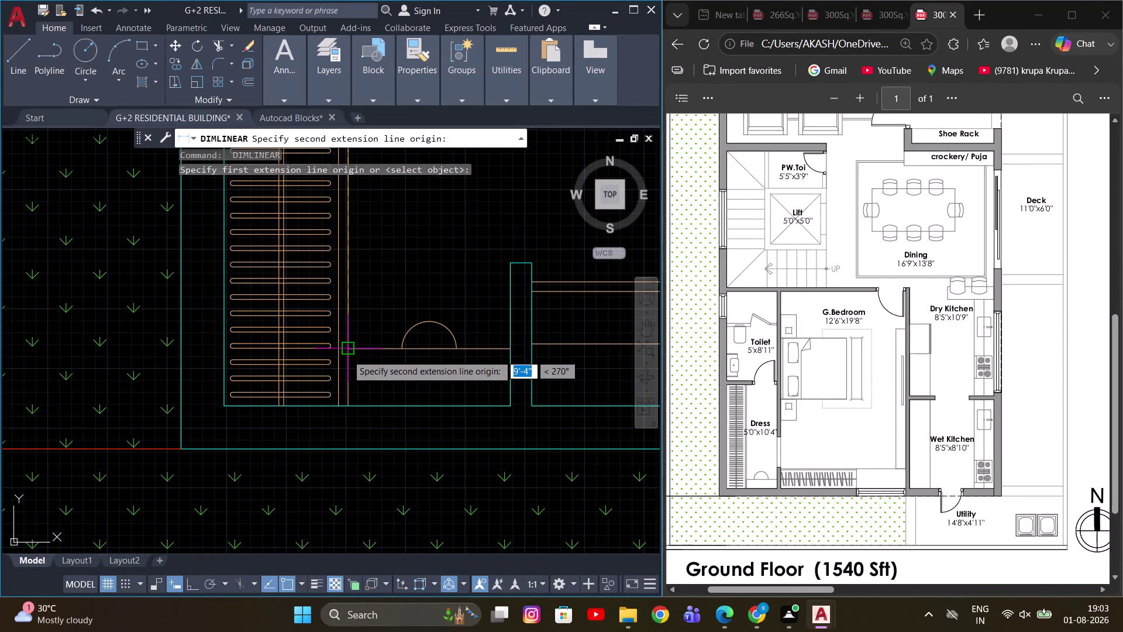
click(350, 403)
click(375, 364)
middle_drag(389, 277, 364, 439)
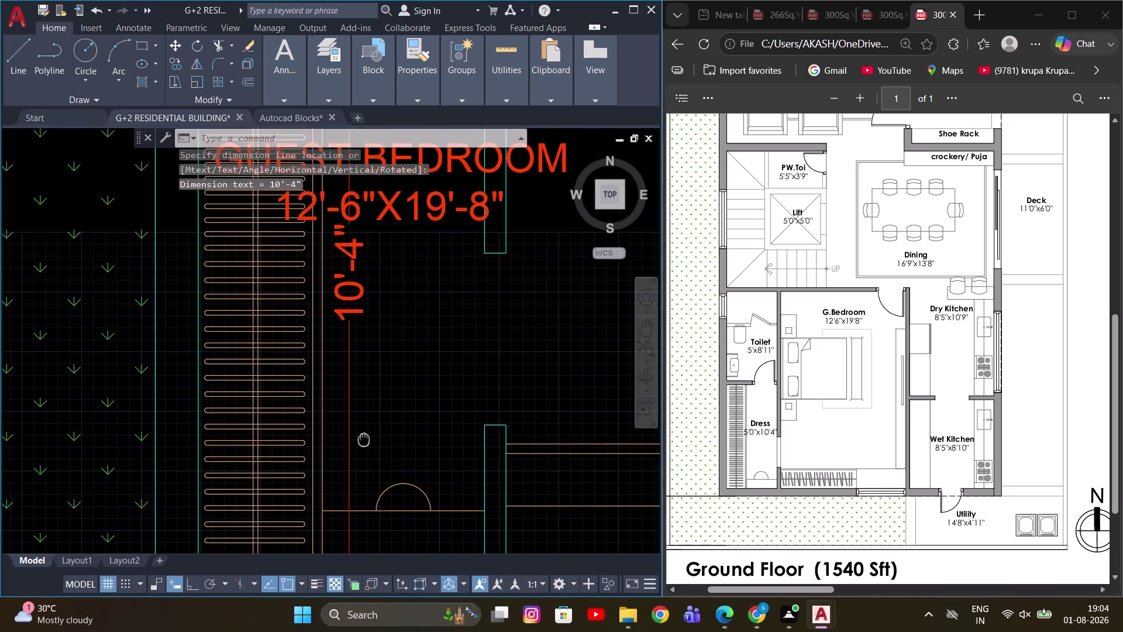
middle_drag(364, 439, 364, 440)
scroll(down, 3)
middle_drag(372, 306, 372, 397)
Replace the copied GUEST BEDROOM label's text with the room name DRESS.
scroll(up, 3)
double_click(413, 345)
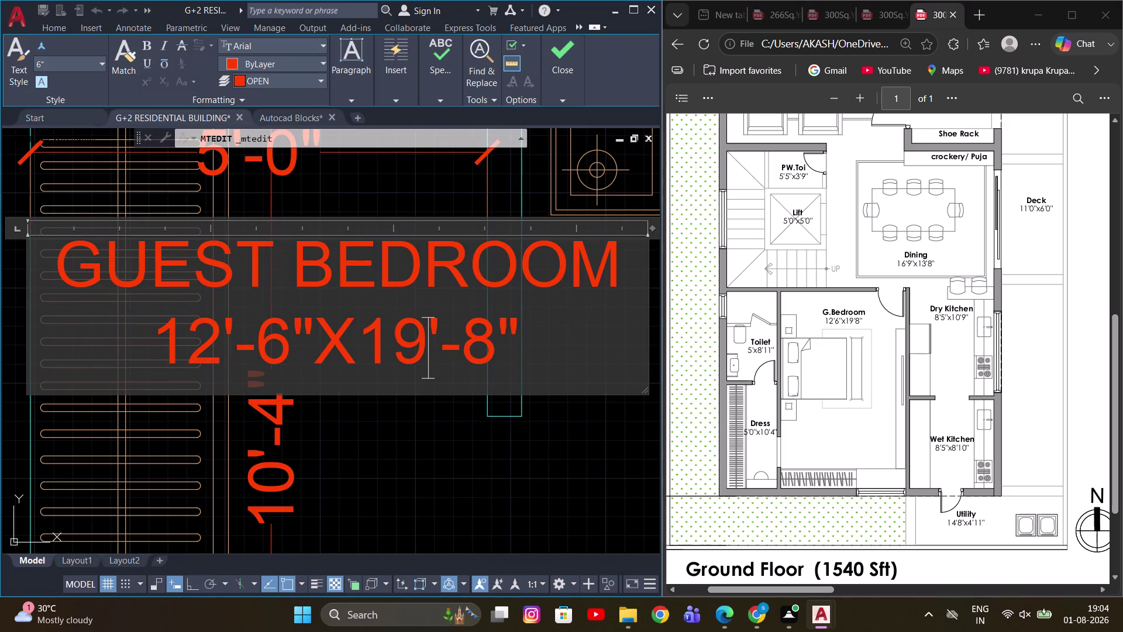
key(ctrl+a)
text(D)
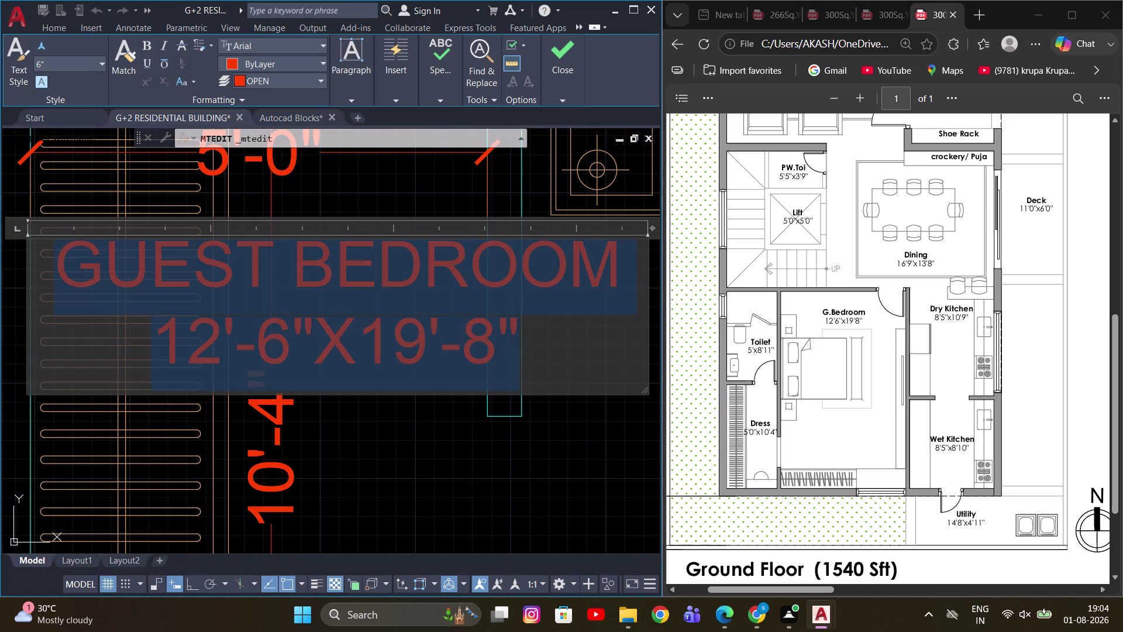
text(E)
key(BackSpace)
text(RESS)
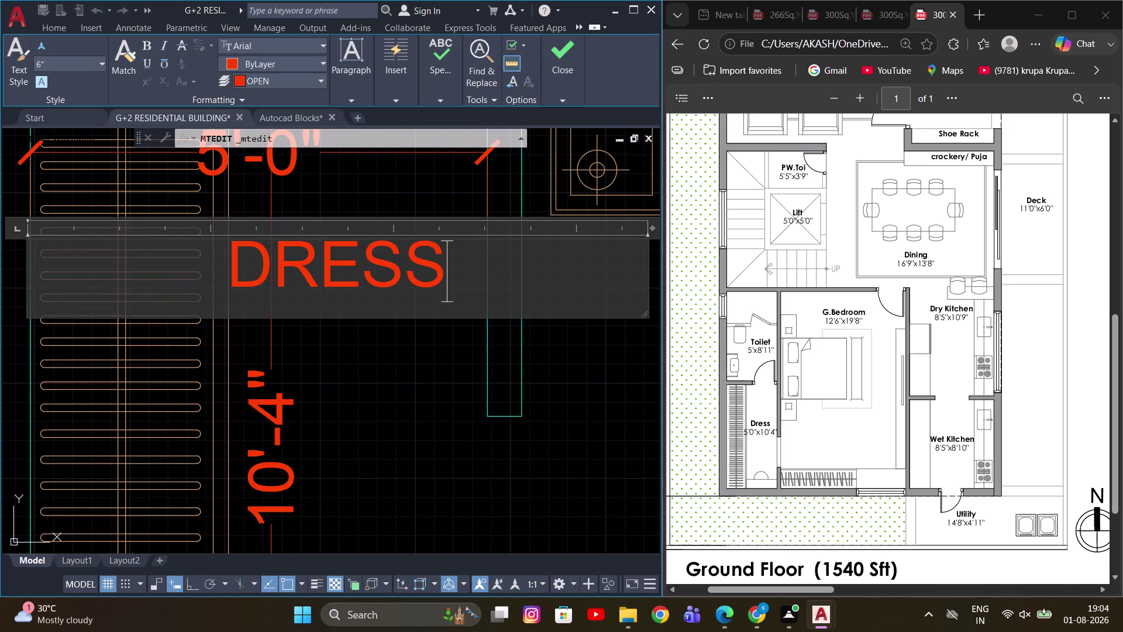
key(Return)
Add the size line 5'-0"X10'-4" and finish editing the label.
text(5)
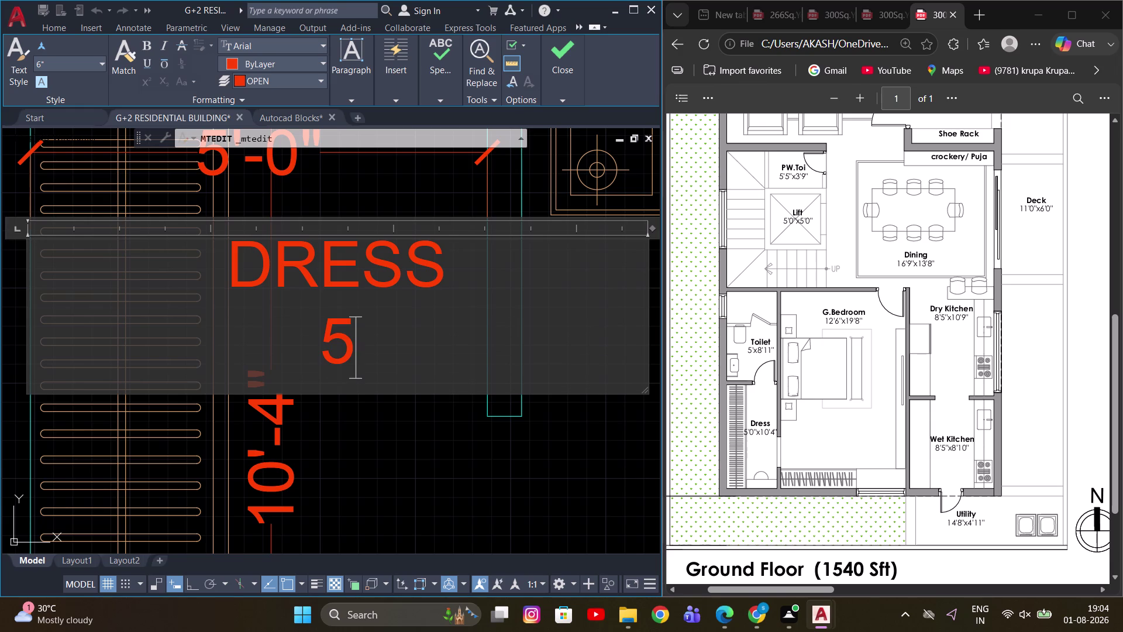
text(')
key(minus)
text(0)
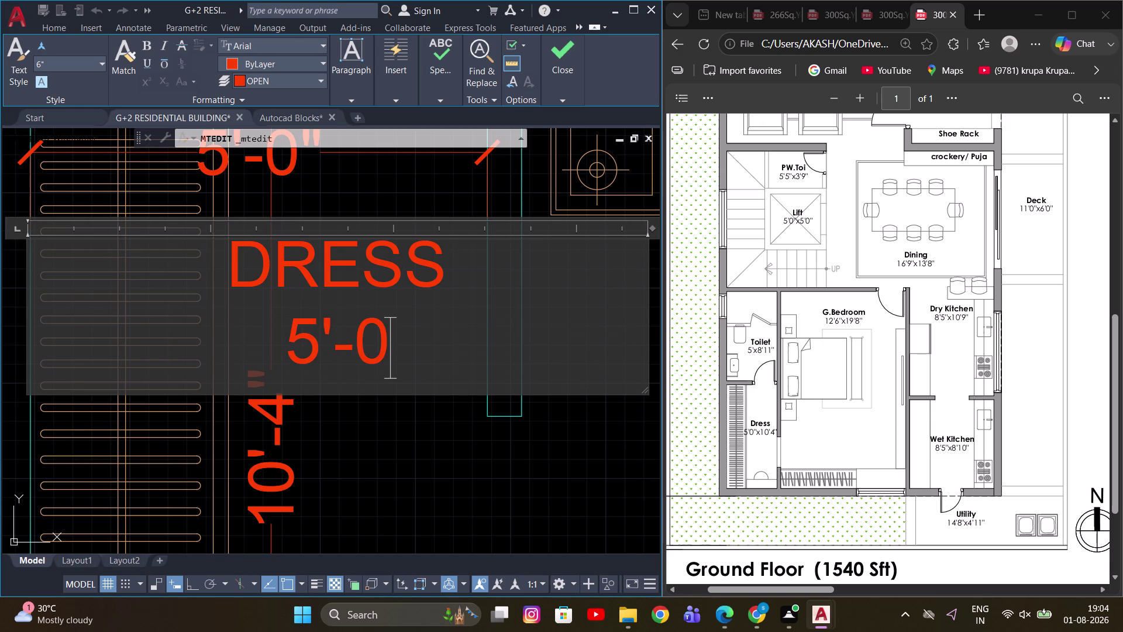
text("X)
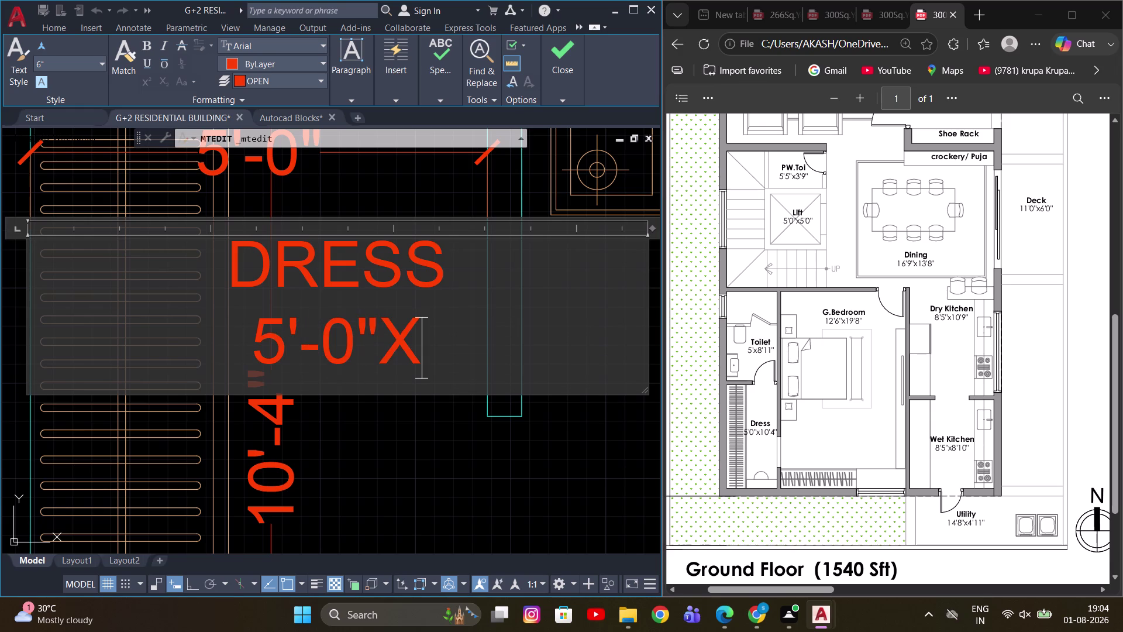
text(10')
text(-)
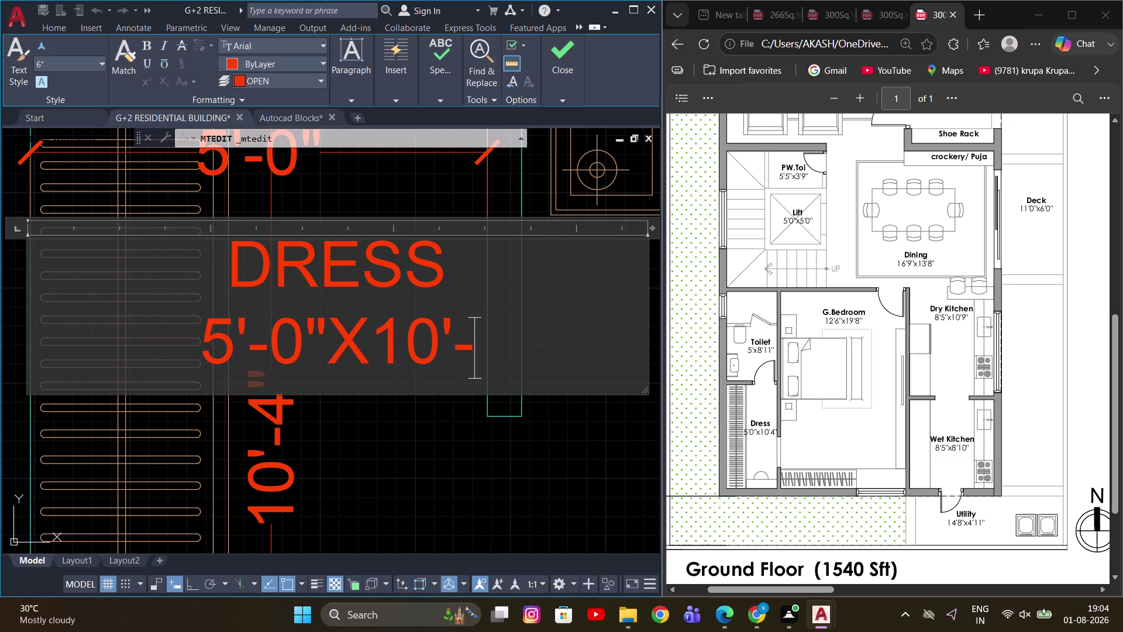
text(4")
scroll(up, 3)
click(410, 484)
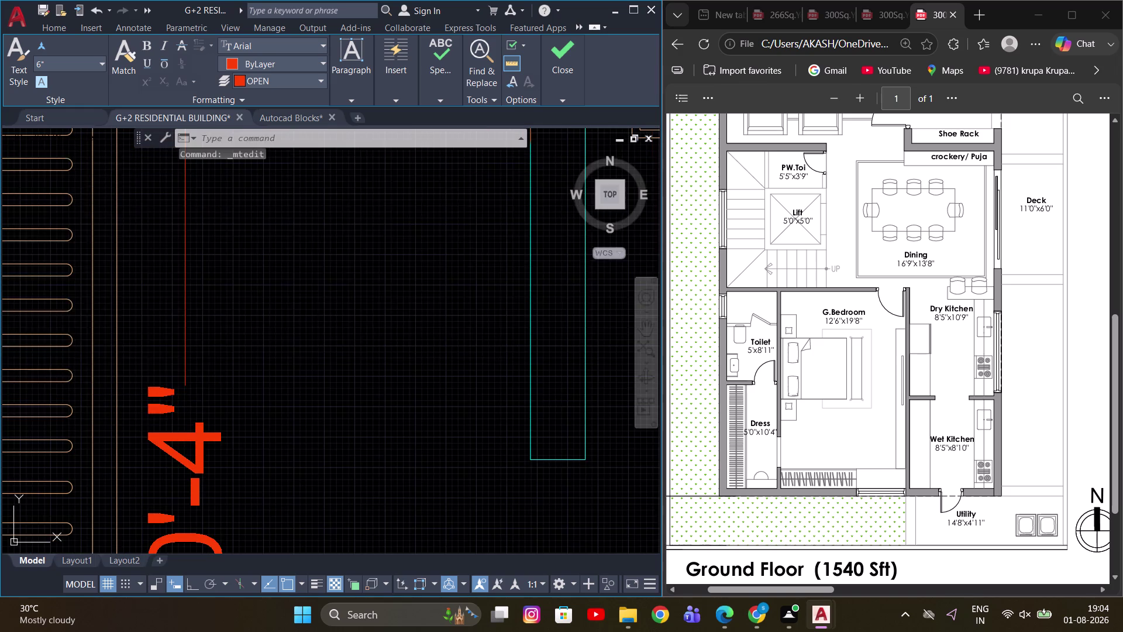
Select the temporary 5'-0" and 10'-4" dress dimensions.
scroll(down, 3)
middle_drag(363, 325, 347, 297)
drag(302, 232, 301, 227)
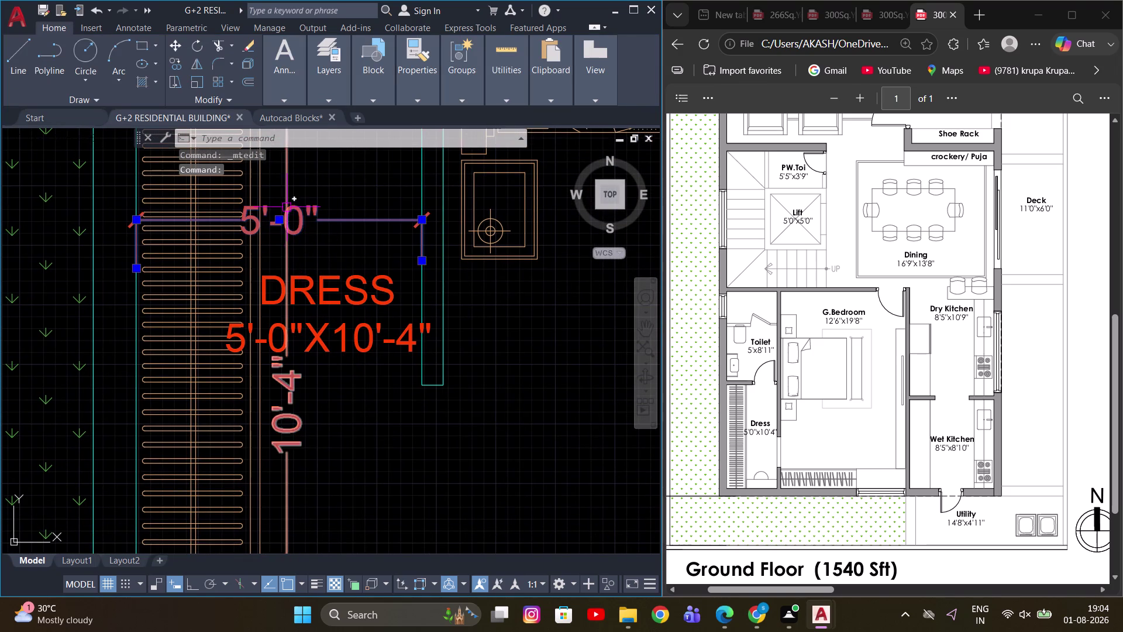
key(Escape)
click(300, 238)
click(279, 213)
Erase the two temporary dress area dimensions.
click(308, 246)
drag(330, 246, 317, 240)
click(279, 230)
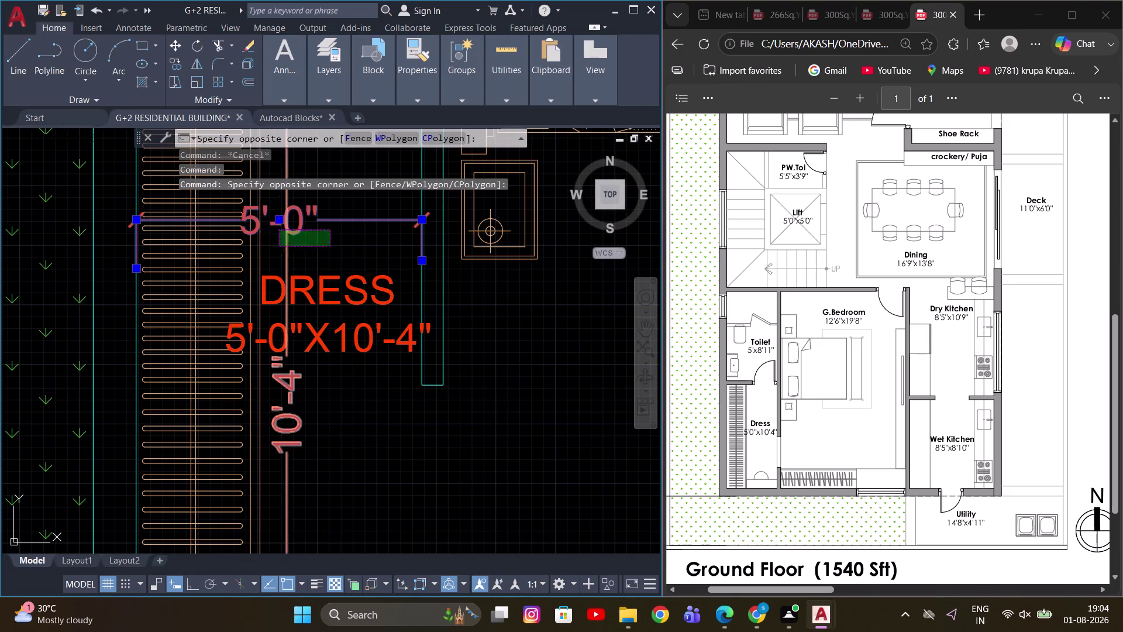
key(e)
key(space)
scroll(down, 3)
Move the DRESS 5'-0"X10'-4" label inside the dress area.
click(326, 289)
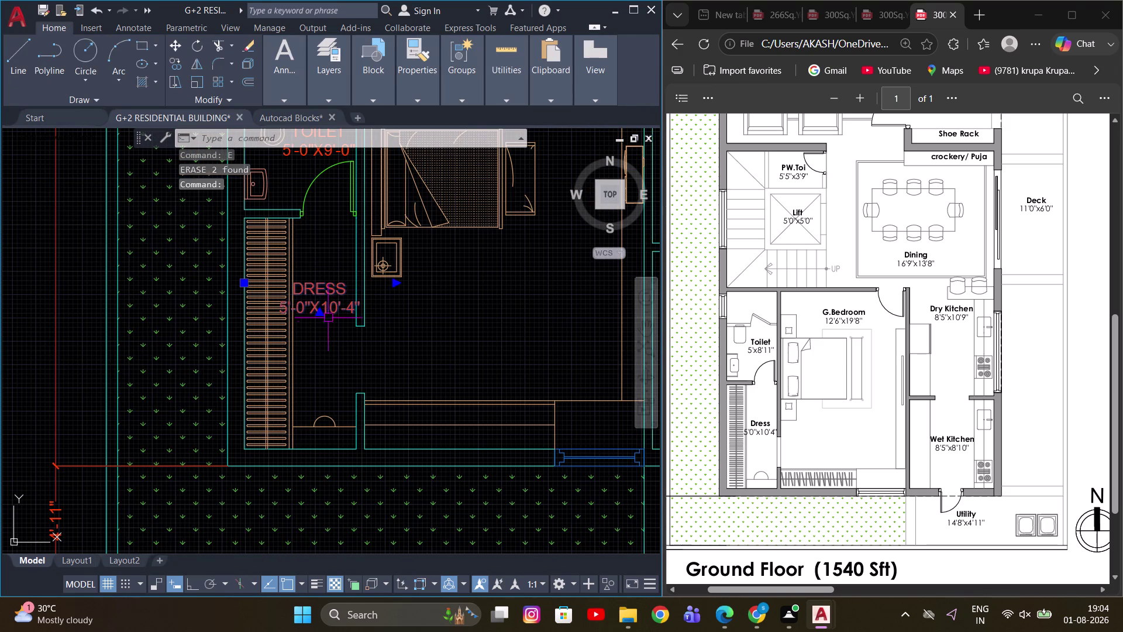
key(m)
key(space)
click(412, 341)
scroll(up, 3)
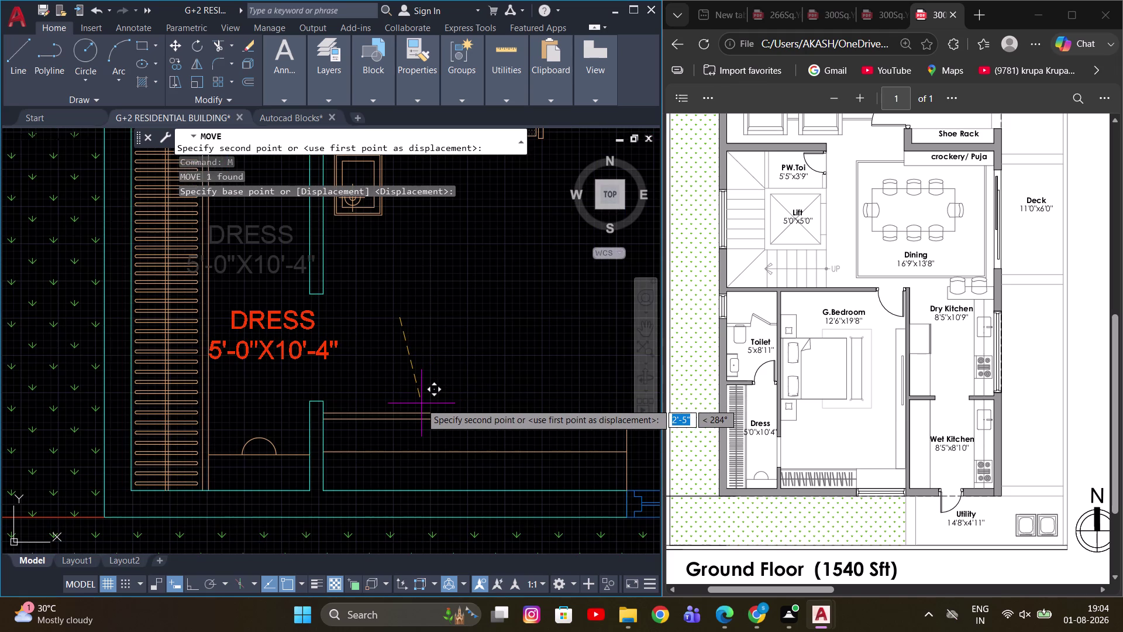
click(421, 403)
key(Escape)
Pan across the ground floor plan to the lower right guest bedroom label.
scroll(down, 3)
scroll(up, 3)
middle_drag(389, 313, 416, 353)
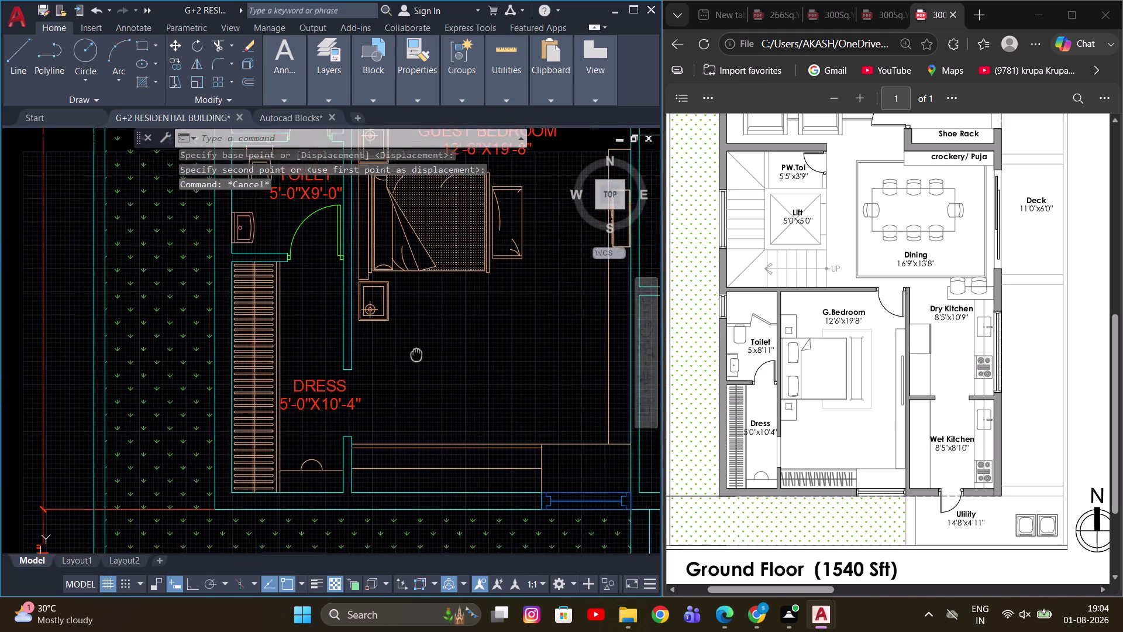
middle_drag(416, 353, 418, 362)
scroll(down, 3)
middle_drag(388, 376, 349, 409)
scroll(down, 3)
middle_drag(385, 364, 342, 358)
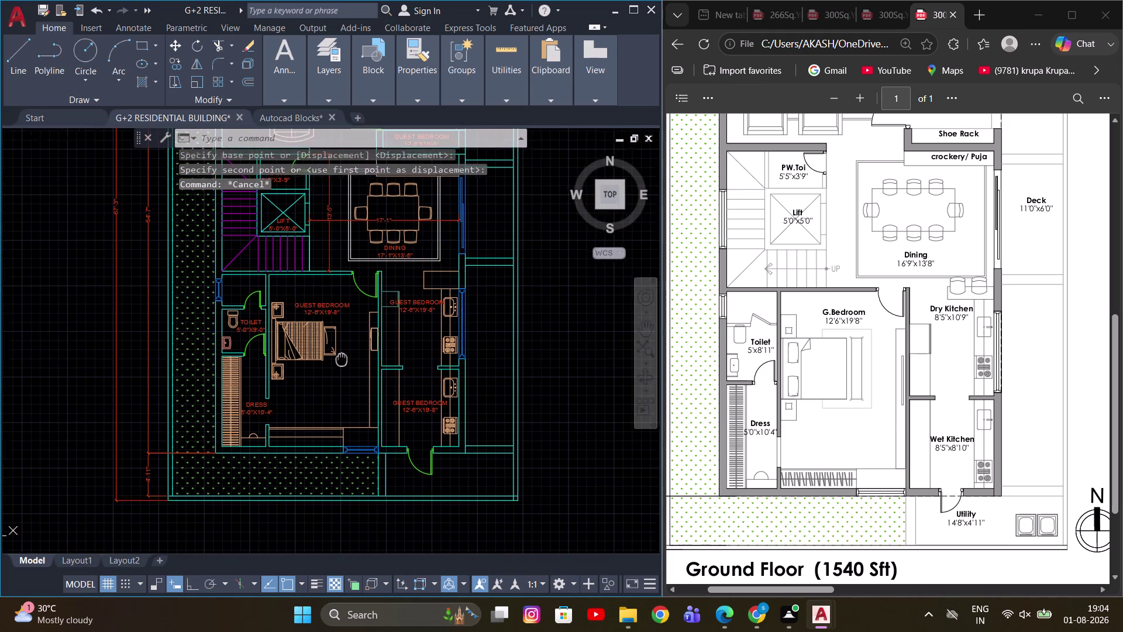
middle_drag(342, 358, 340, 357)
middle_drag(363, 332, 364, 295)
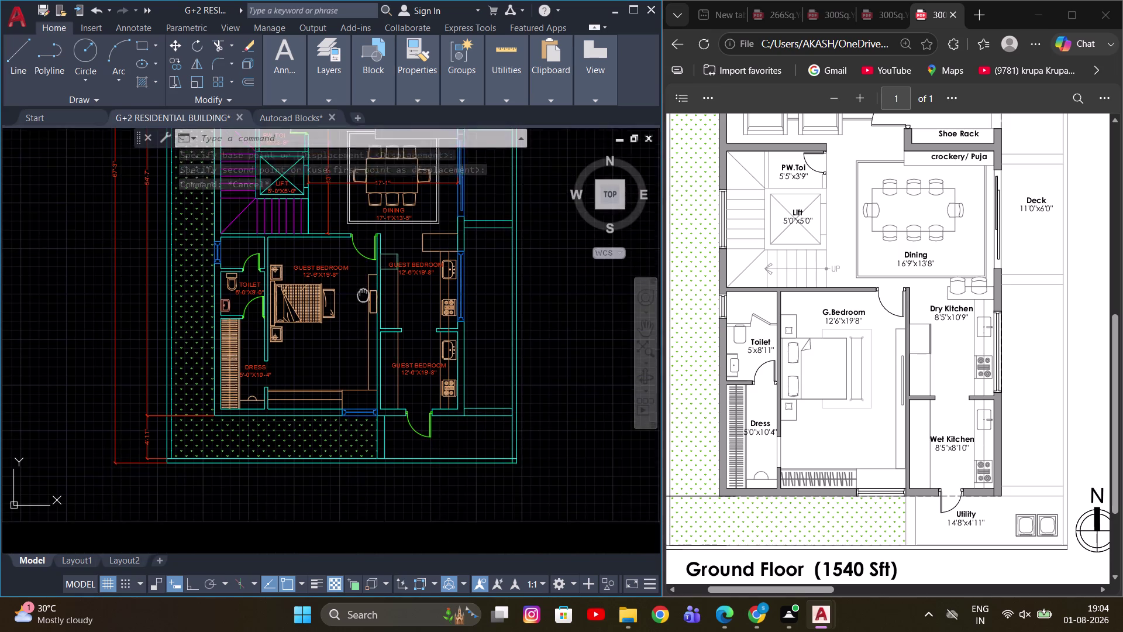
middle_drag(364, 295, 369, 284)
scroll(up, 3)
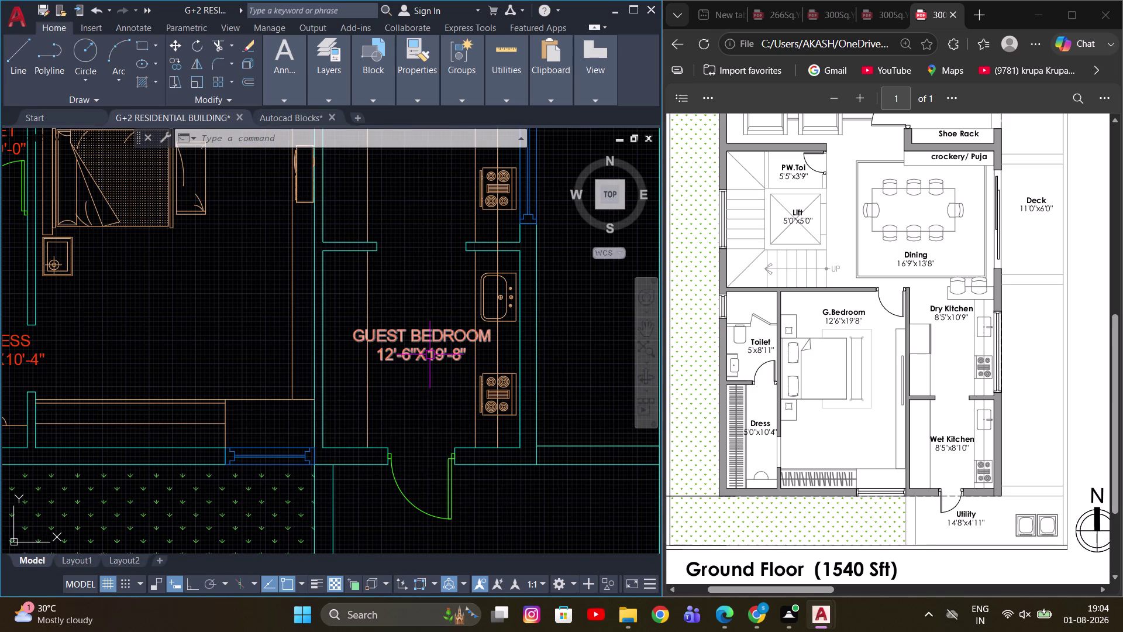
scroll(up, 3)
Dimension the right-hand lower room with 8'-10" linear dimensions.
text(D)
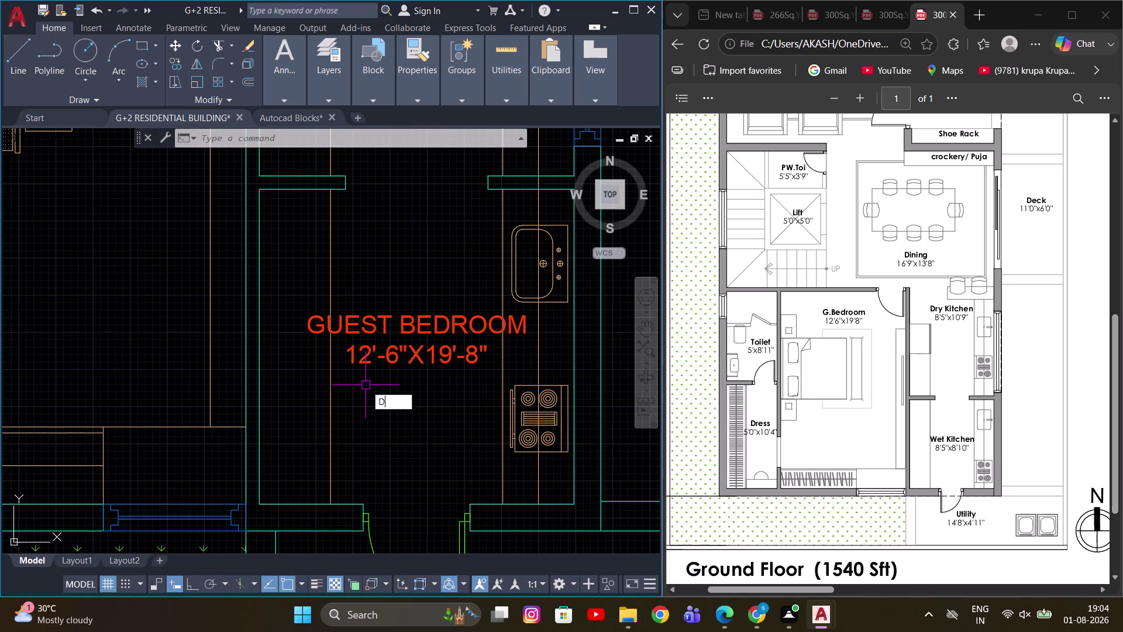
text(LI)
key(space)
click(260, 451)
scroll(down, 3)
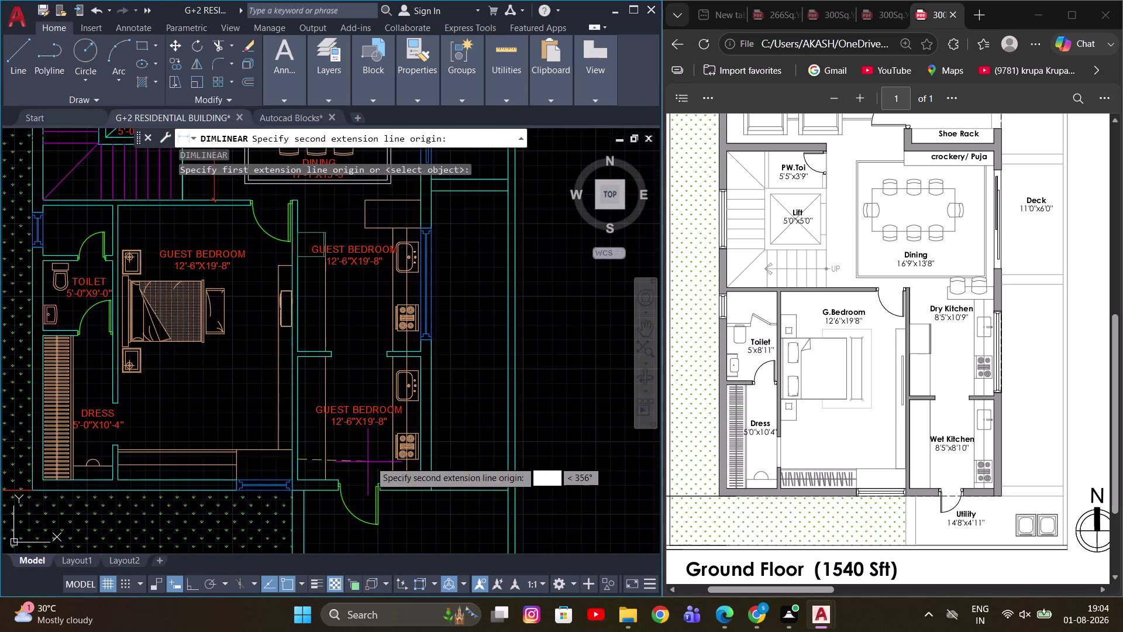
scroll(up, 3)
click(414, 457)
click(345, 459)
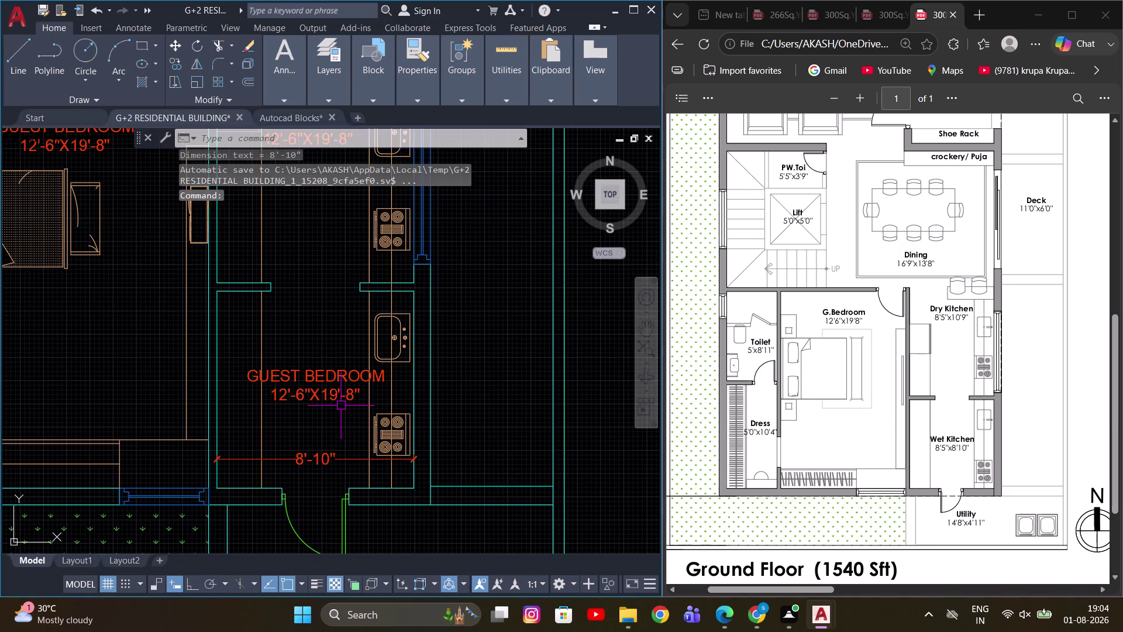
middle_drag(341, 405, 395, 399)
key(space)
click(293, 287)
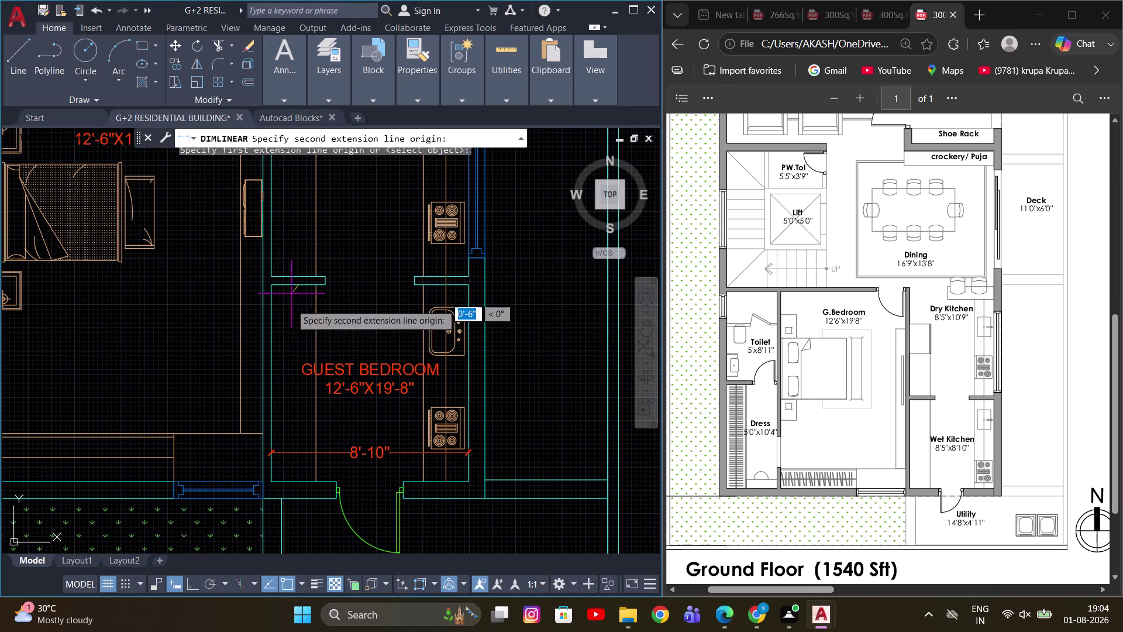
click(300, 484)
click(296, 411)
middle_drag(312, 325, 311, 341)
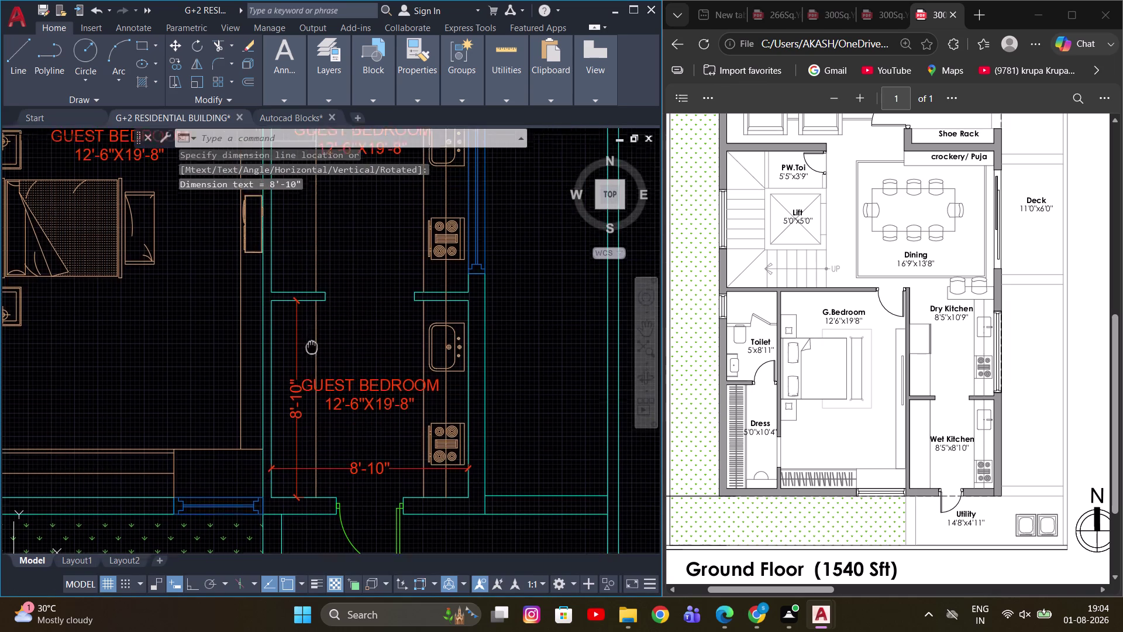
middle_drag(312, 341, 312, 405)
Add a 10'-10" vertical dimension across the upper room east of the guest bedroom.
key(space)
middle_drag(296, 269, 304, 347)
scroll(down, 3)
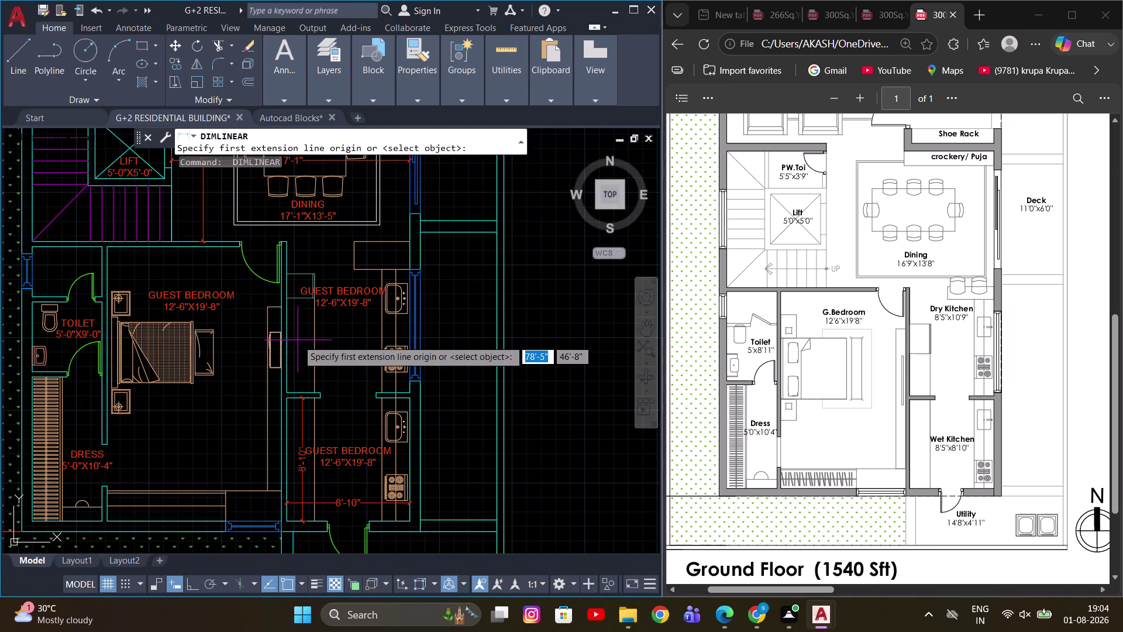
middle_drag(298, 340, 314, 343)
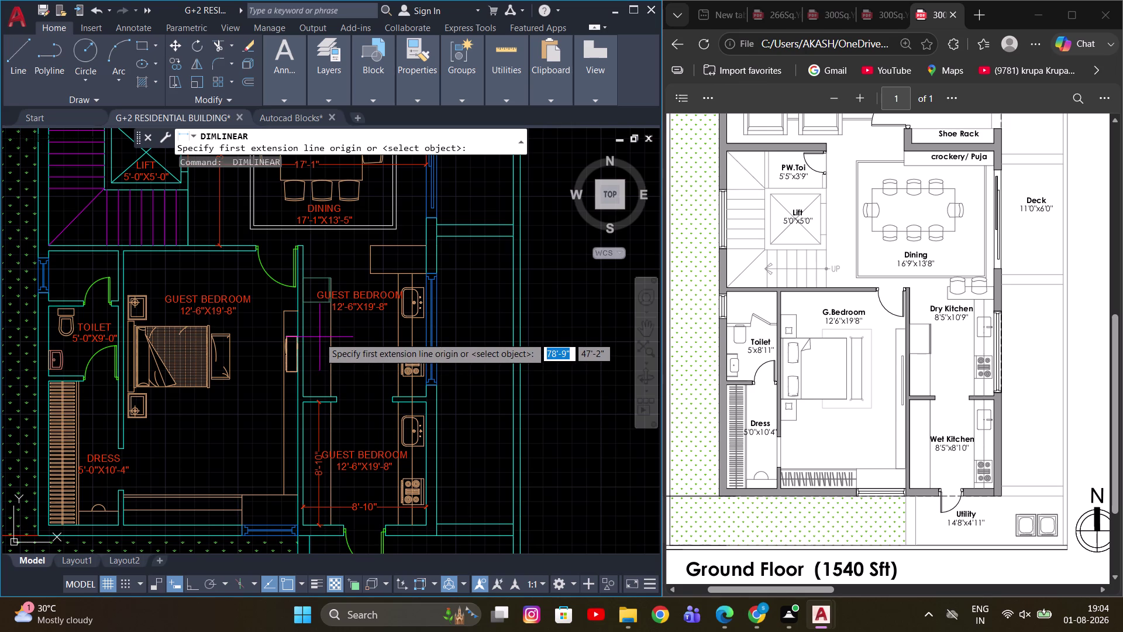
scroll(up, 3)
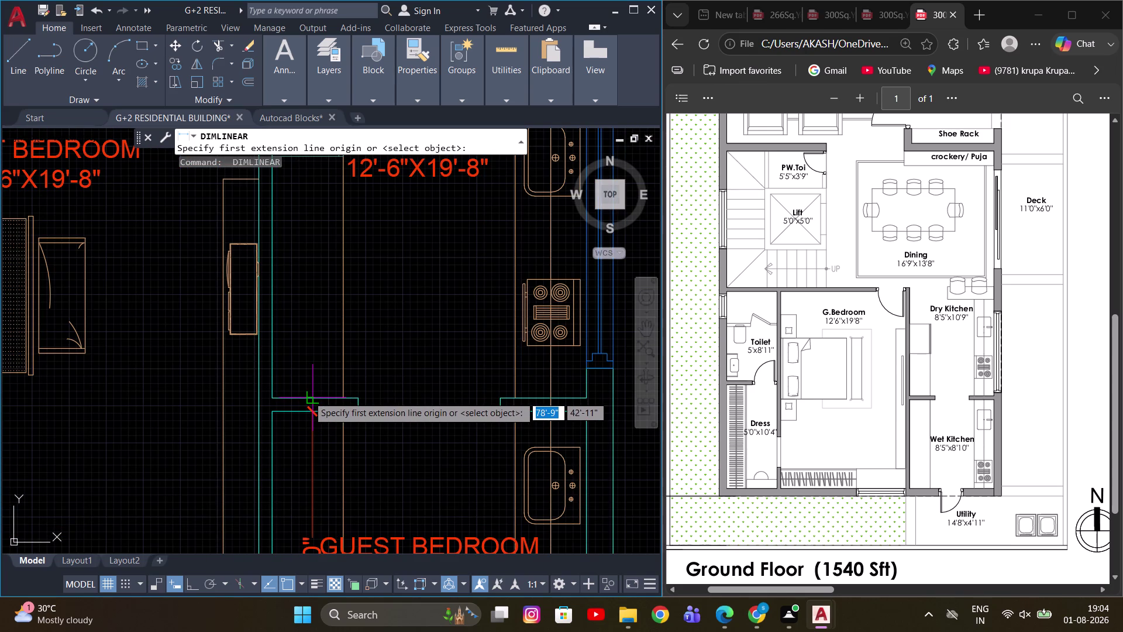
click(270, 397)
scroll(down, 3)
middle_drag(298, 282, 304, 308)
scroll(up, 3)
click(274, 214)
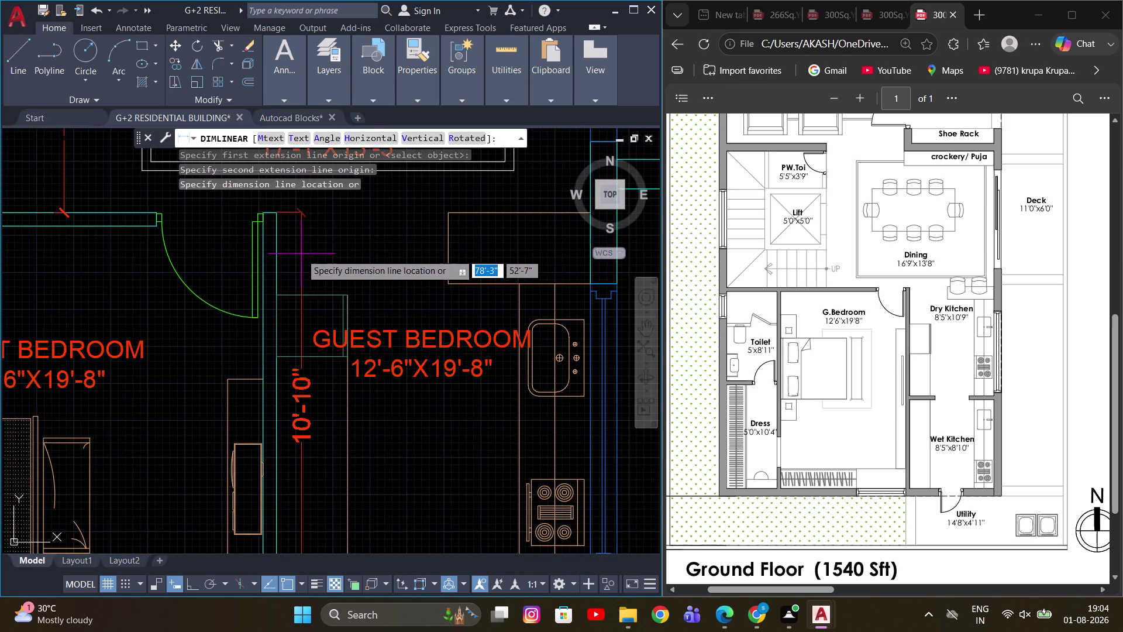
click(302, 264)
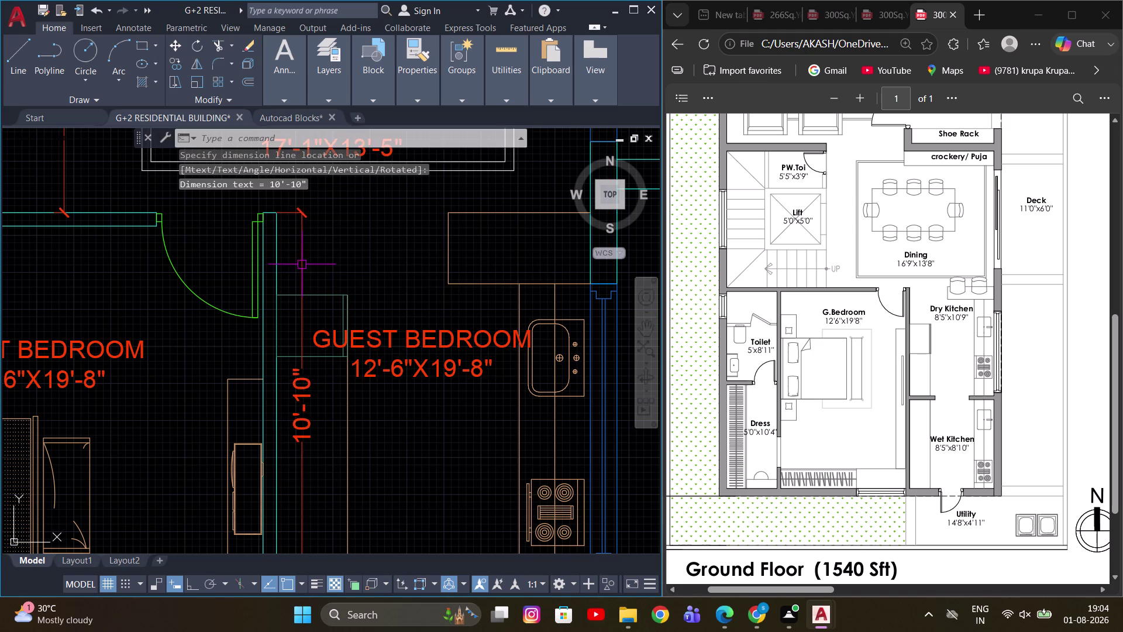
Bring the upper room's copied GUEST BEDROOM label into view and open it for editing.
scroll(up, 3)
scroll(down, 3)
scroll(up, 3)
scroll(down, 3)
scroll(up, 3)
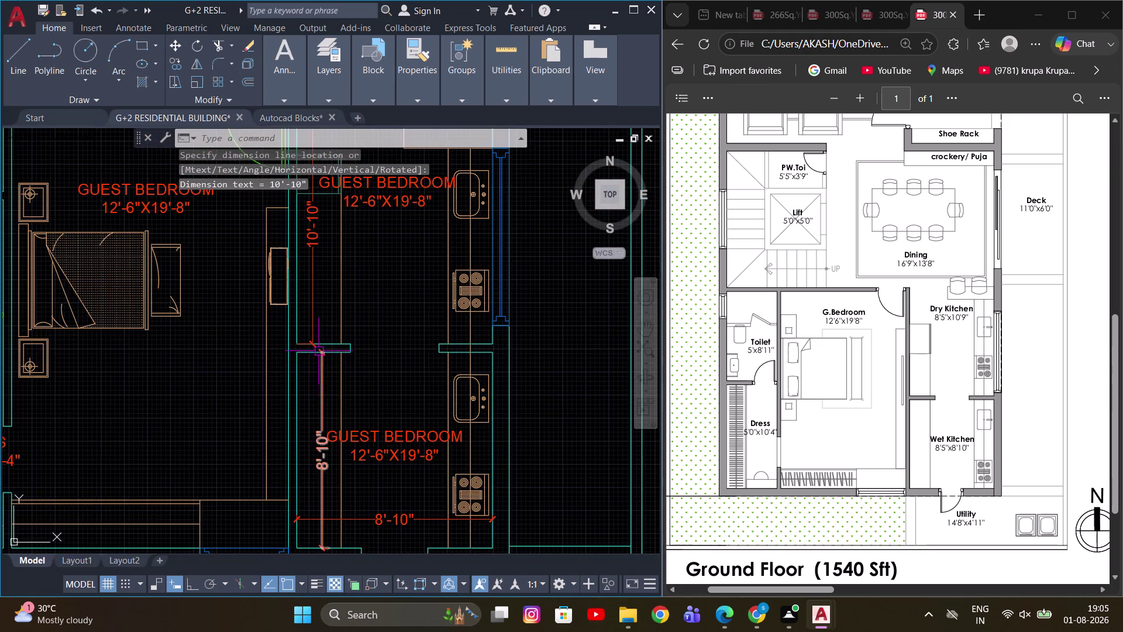
scroll(up, 3)
middle_drag(325, 333, 323, 338)
scroll(down, 3)
middle_drag(342, 319, 367, 330)
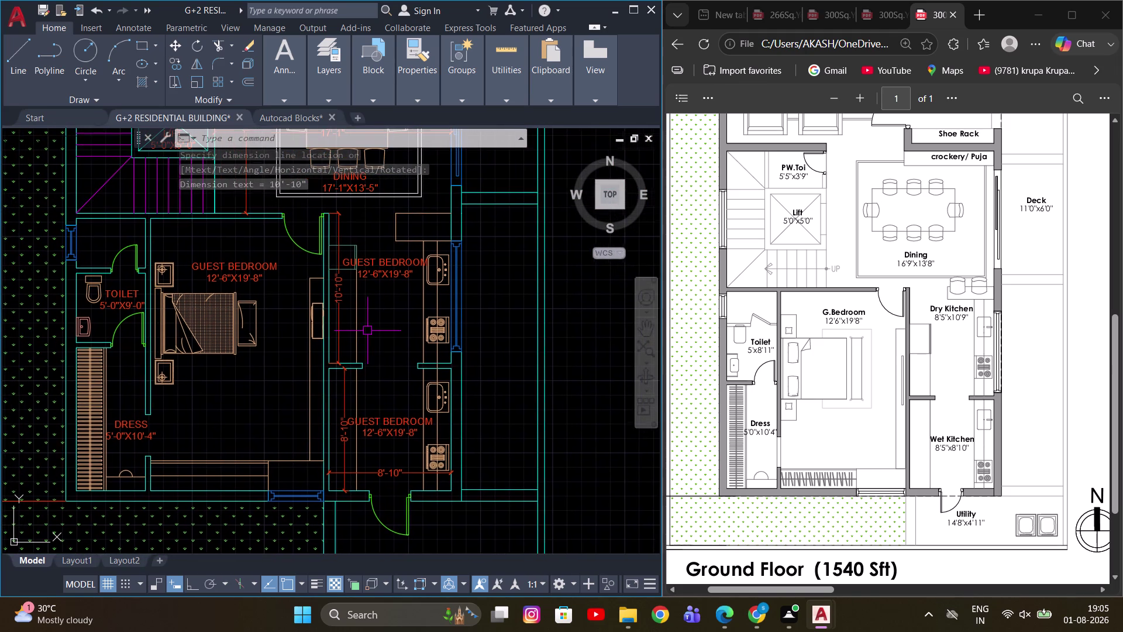
scroll(up, 3)
middle_drag(378, 298, 380, 316)
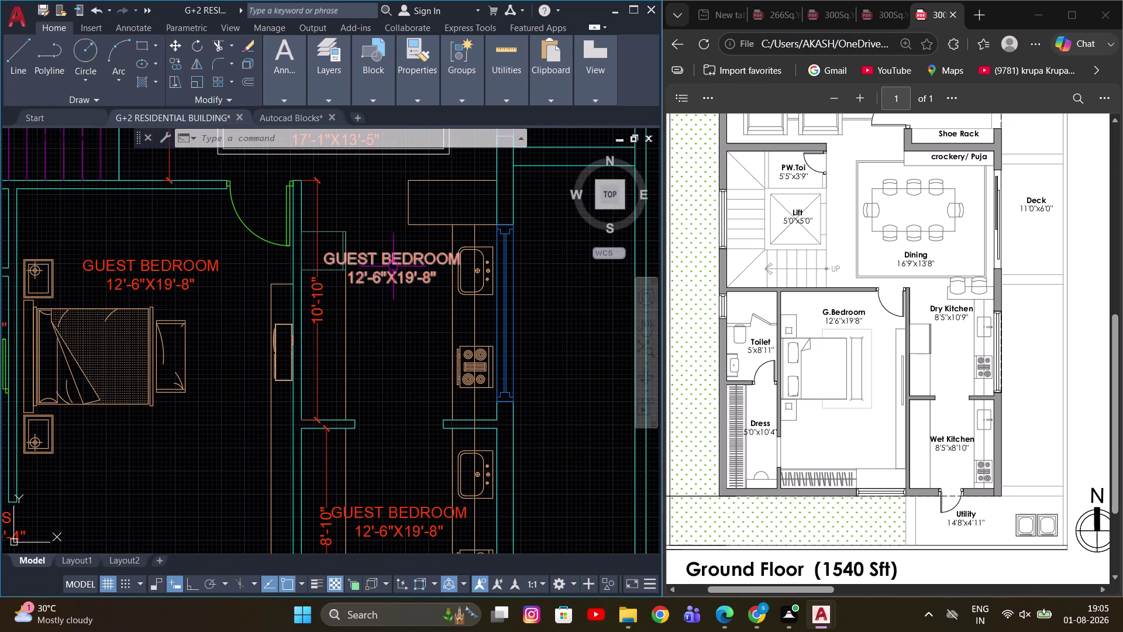
double_click(393, 266)
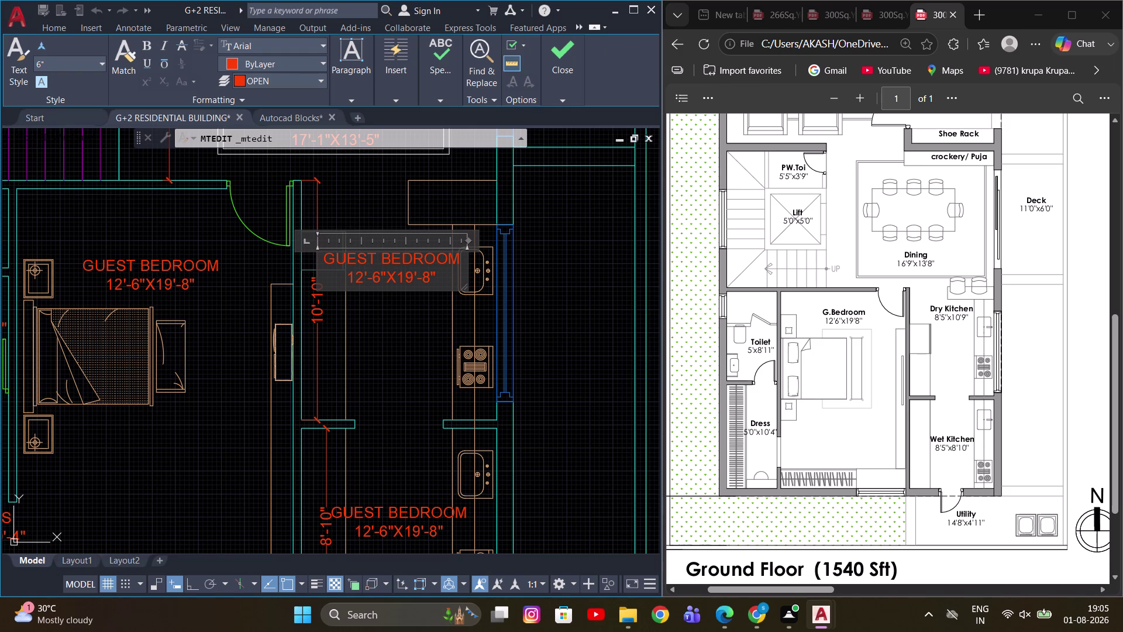
Replace the label text with DRY KITCHEN and remove the leftover size line.
key(ctrl+a)
key(g)
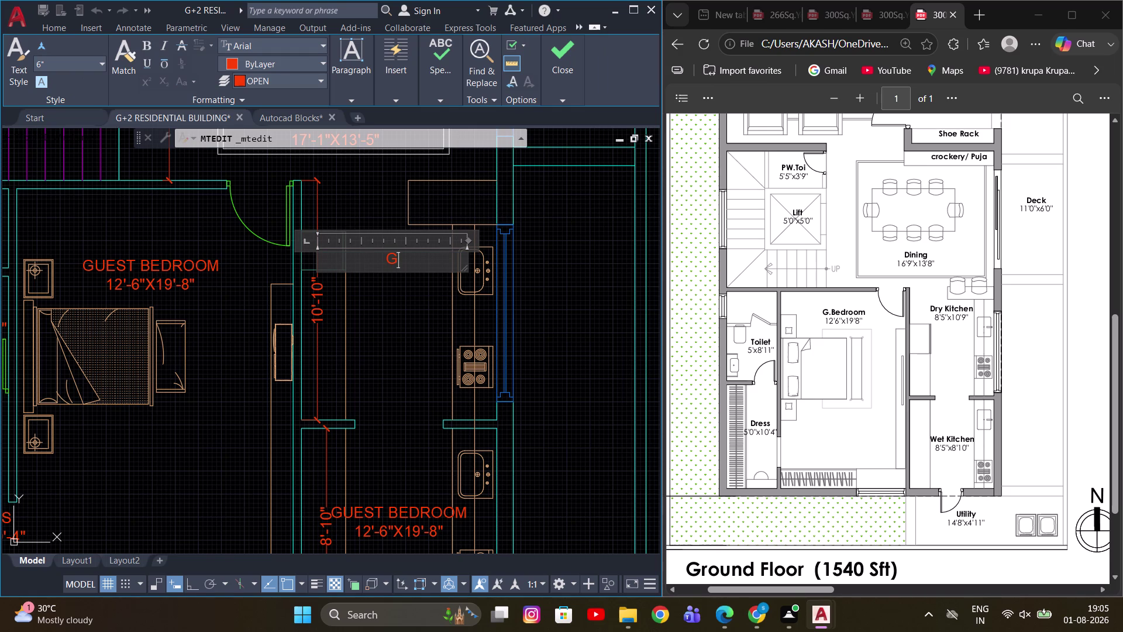
key(BackSpace)
text(DRY)
key(space)
text(KI)
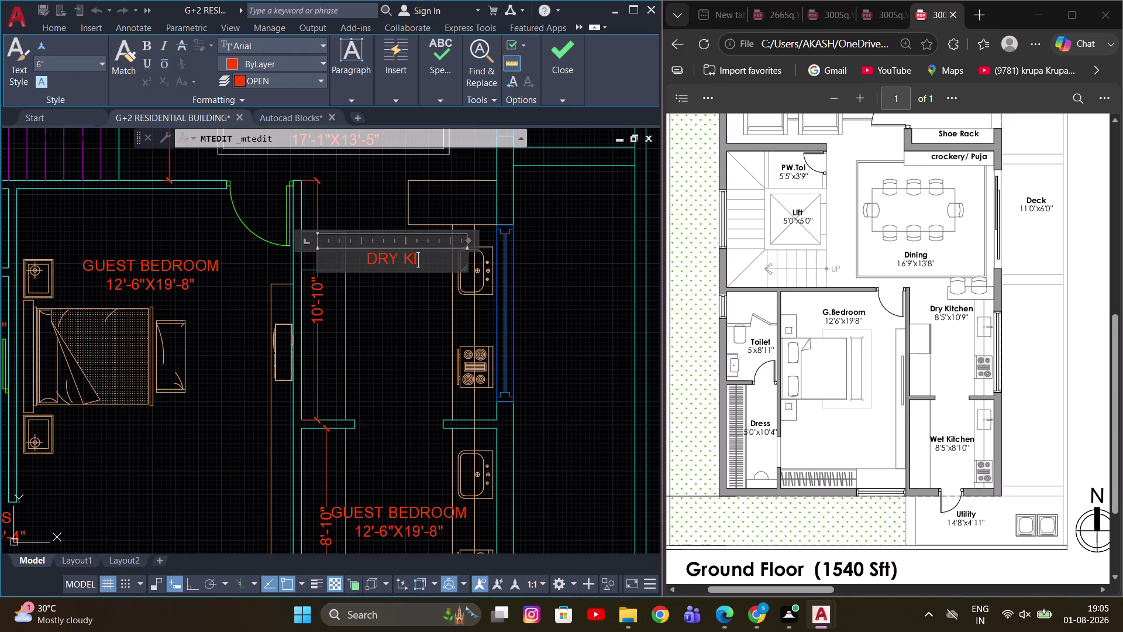
text(T)
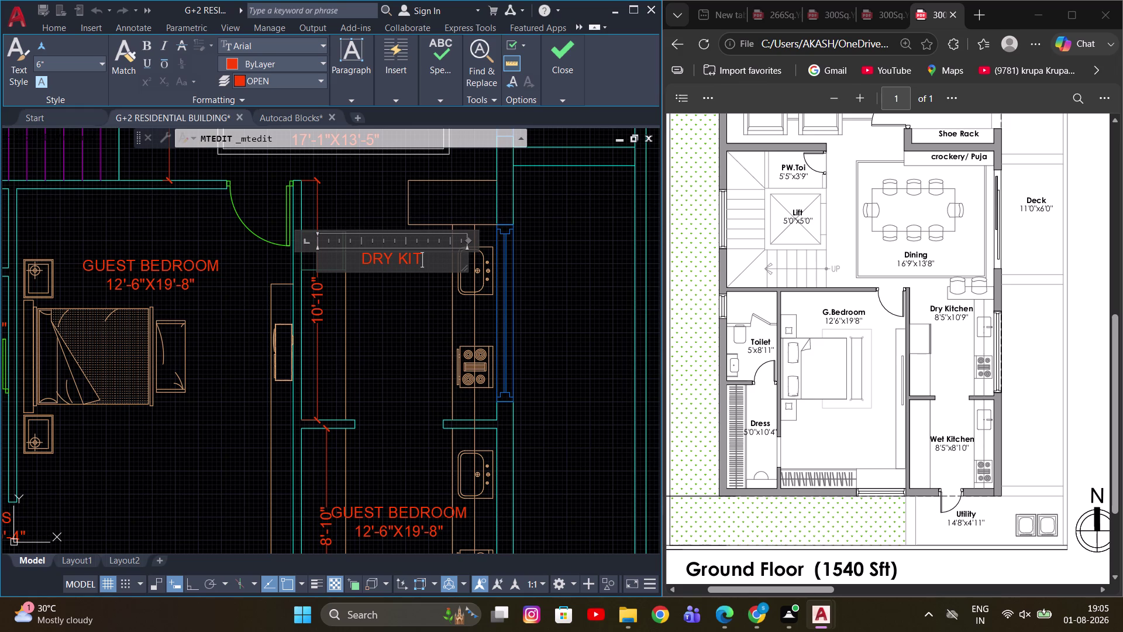
text(CHEN)
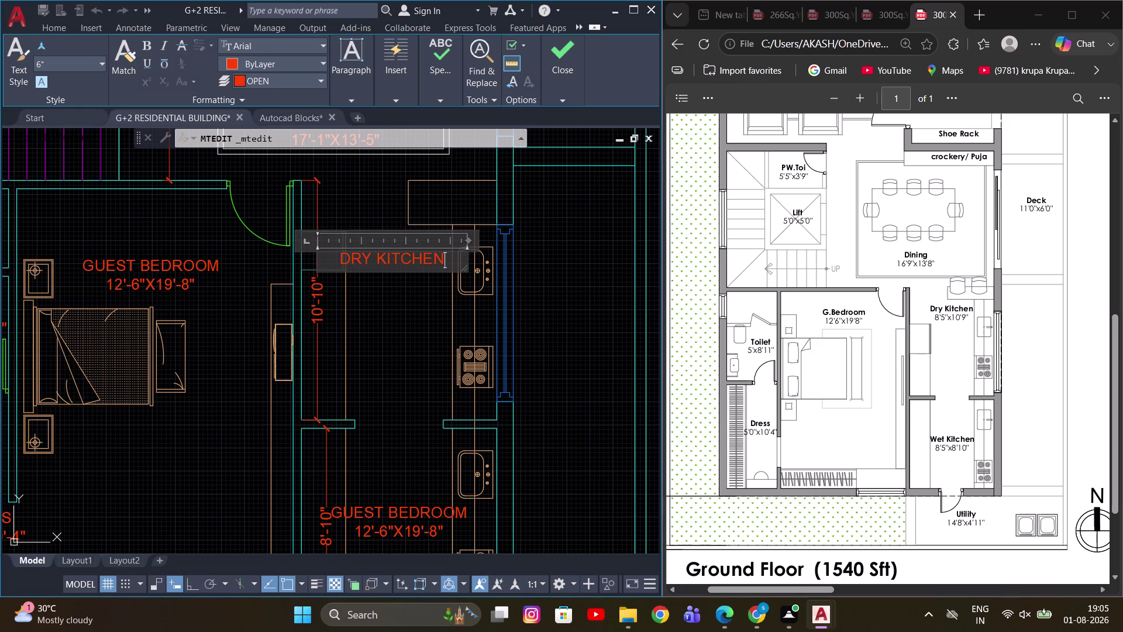
key(Return)
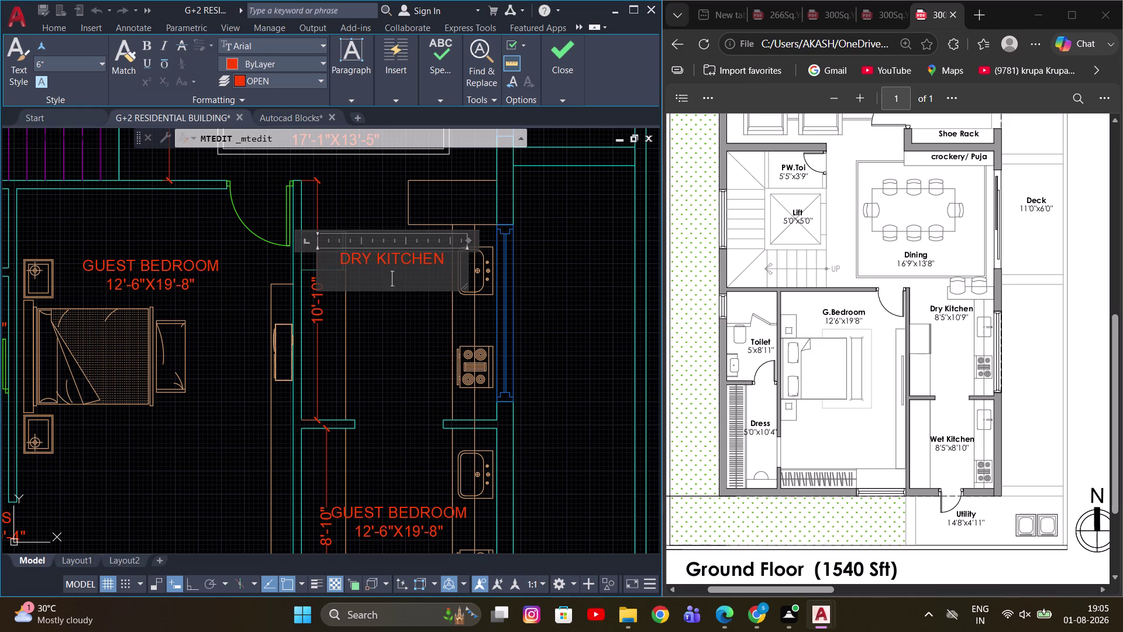
key(5)
key(BackSpace)
Pan over the floor plan and finish editing the DRY KITCHEN label.
scroll(down, 3)
scroll(up, 3)
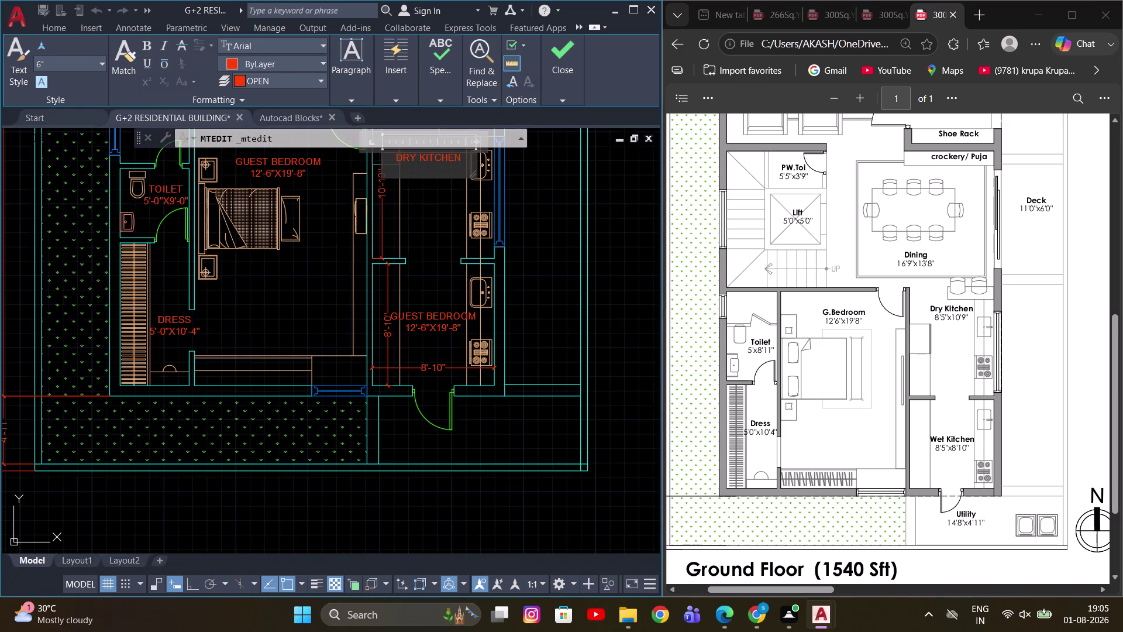
middle_drag(437, 251, 437, 360)
middle_drag(440, 320, 433, 328)
scroll(up, 3)
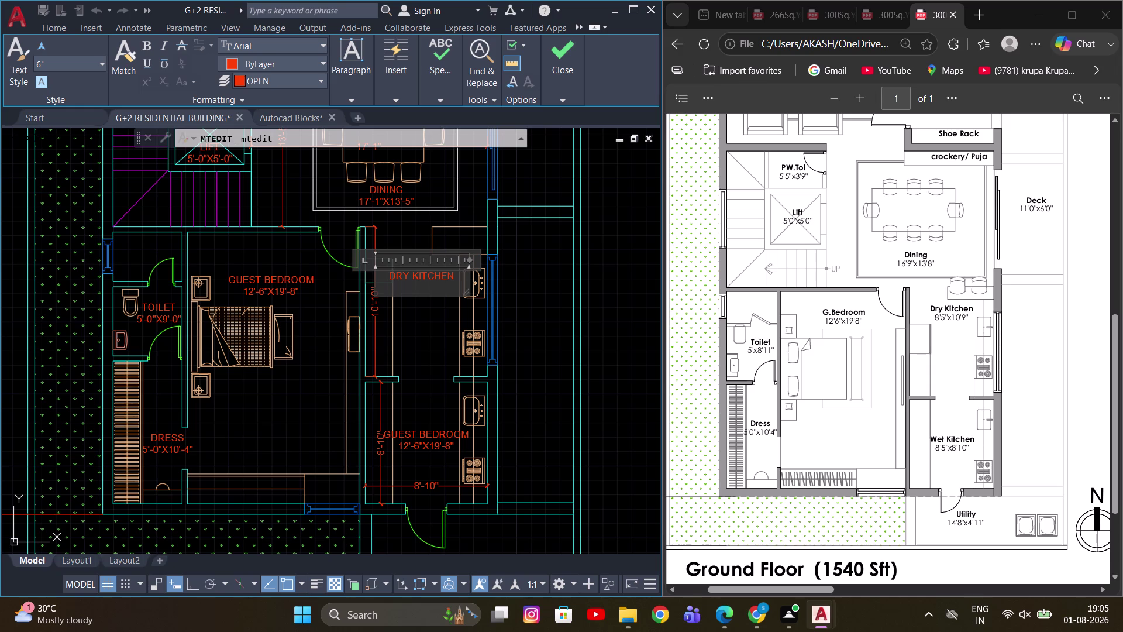
click(513, 373)
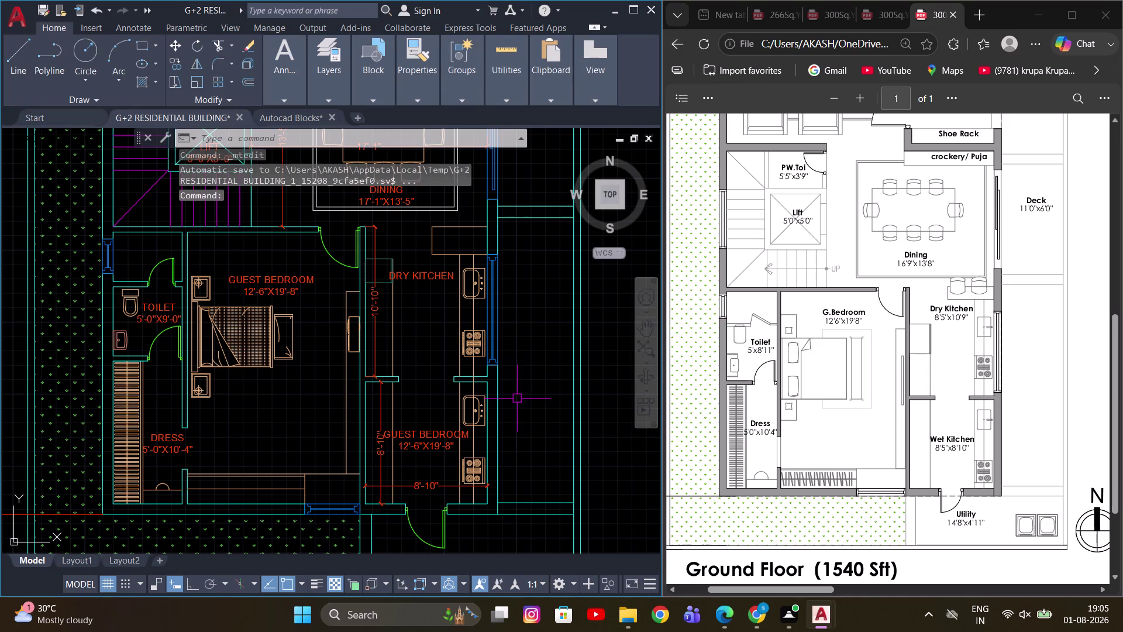
Start a linear dimension with DLI, then cancel it unfinished.
key(d)
text(LI)
key(space)
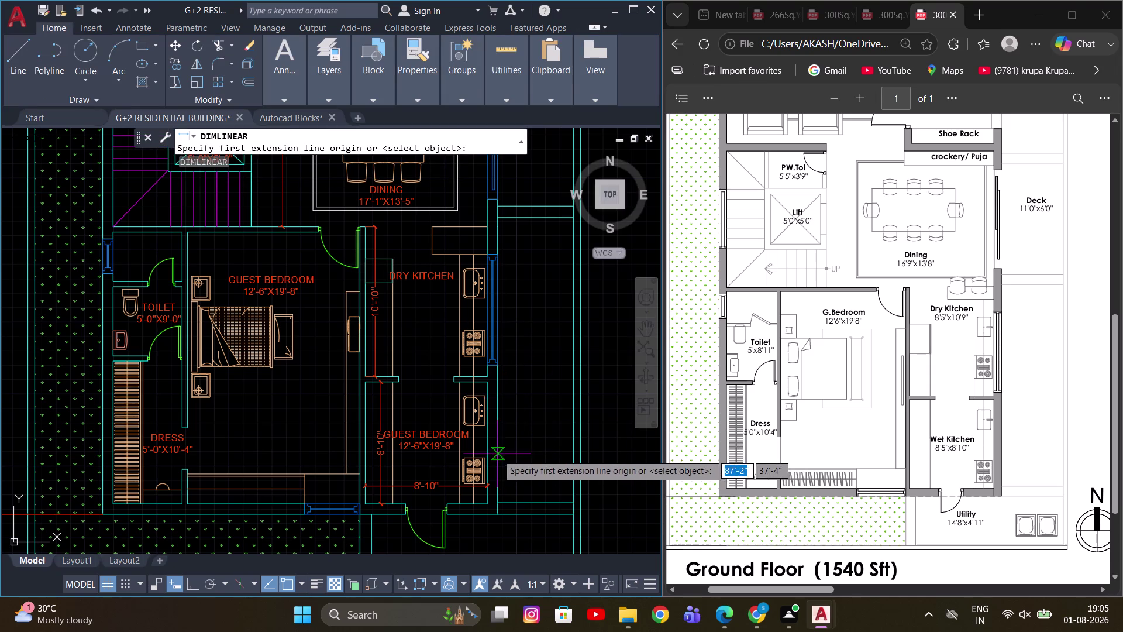
click(497, 454)
click(578, 449)
scroll(up, 3)
middle_drag(548, 413, 577, 374)
scroll(down, 3)
key(Escape)
Pan and zoom across the ground floor plan toward the dining area.
middle_drag(564, 368, 505, 397)
scroll(down, 3)
middle_drag(500, 397, 545, 408)
scroll(down, 3)
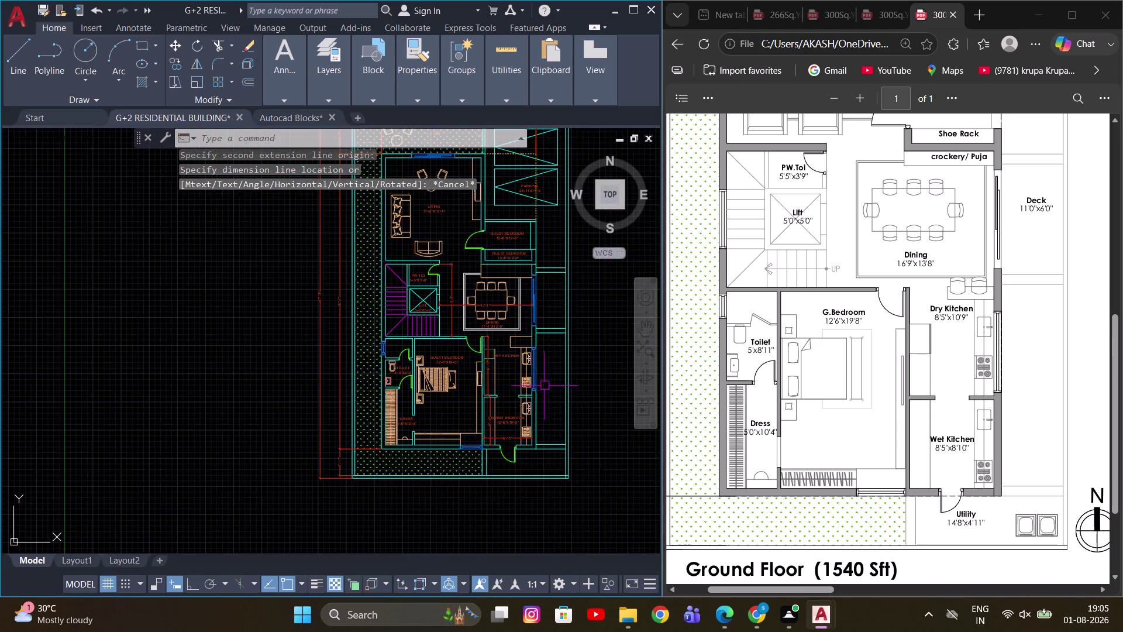
scroll(down, 3)
scroll(up, 3)
scroll(up, 3)
middle_drag(551, 379, 381, 363)
scroll(up, 3)
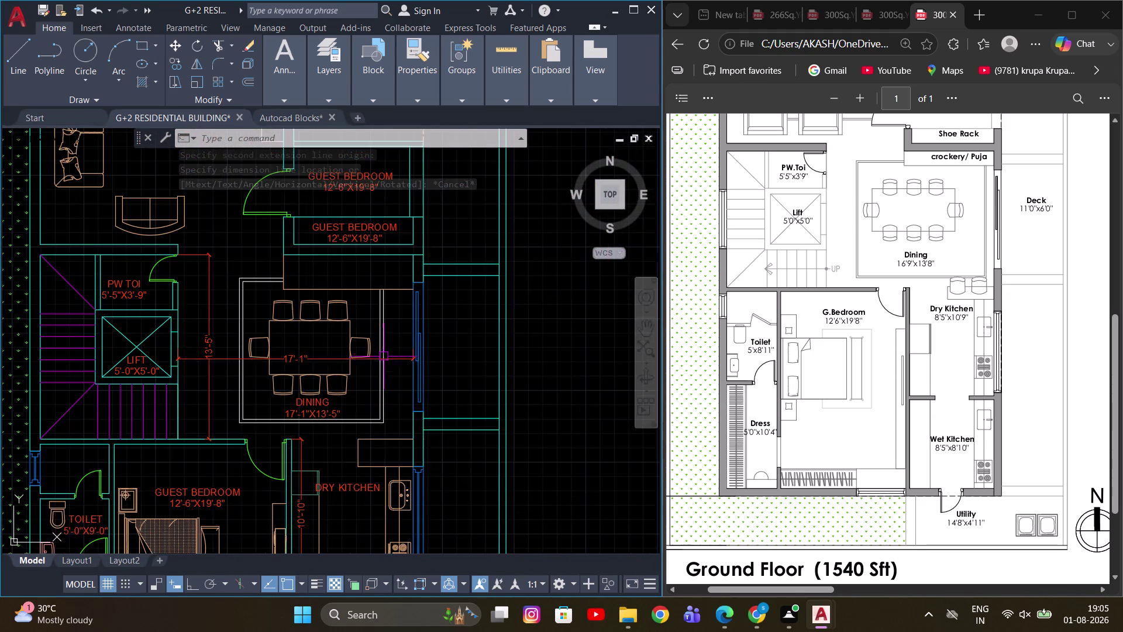
scroll(down, 3)
middle_drag(435, 402, 499, 370)
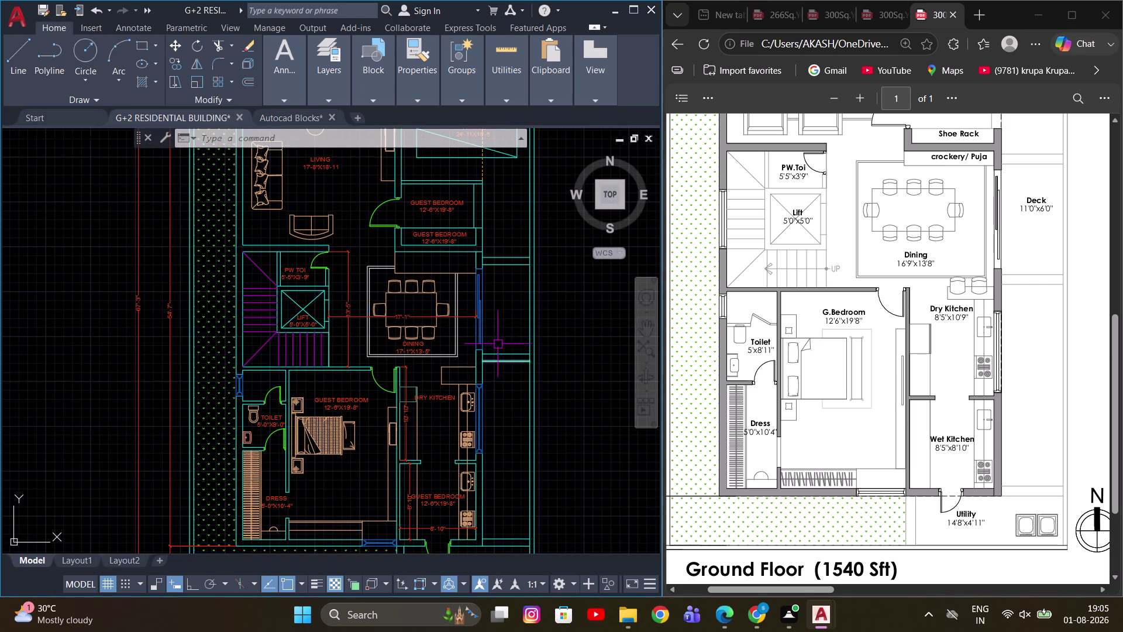
scroll(up, 3)
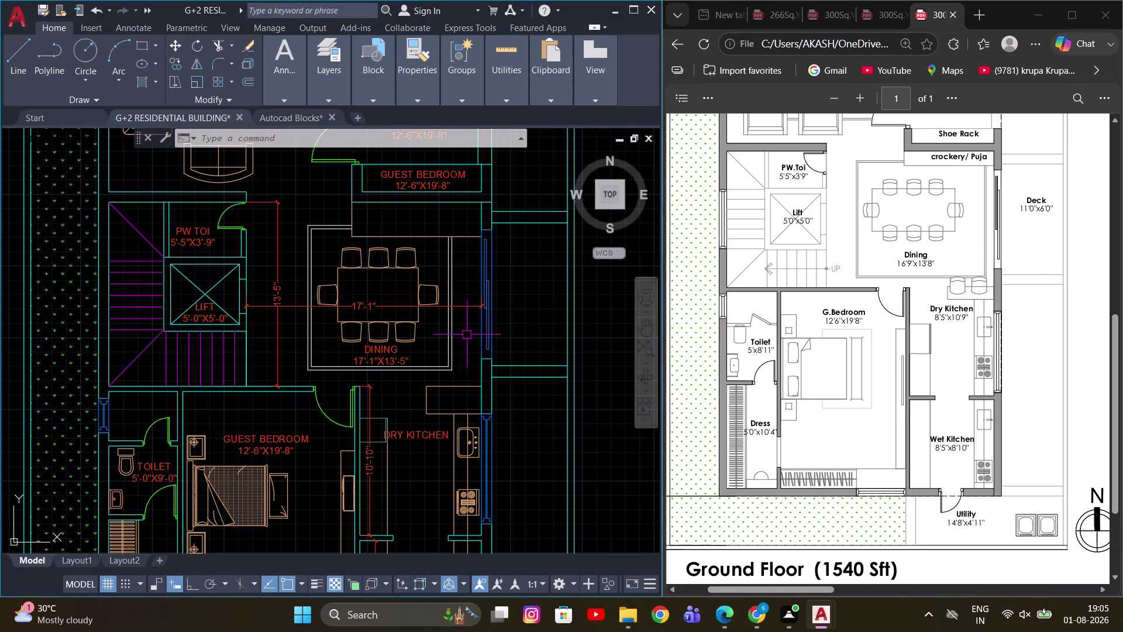
Pan down to bring the lower rooms and guest bedroom into view.
middle_drag(503, 326, 472, 285)
scroll(down, 3)
middle_drag(478, 373, 465, 335)
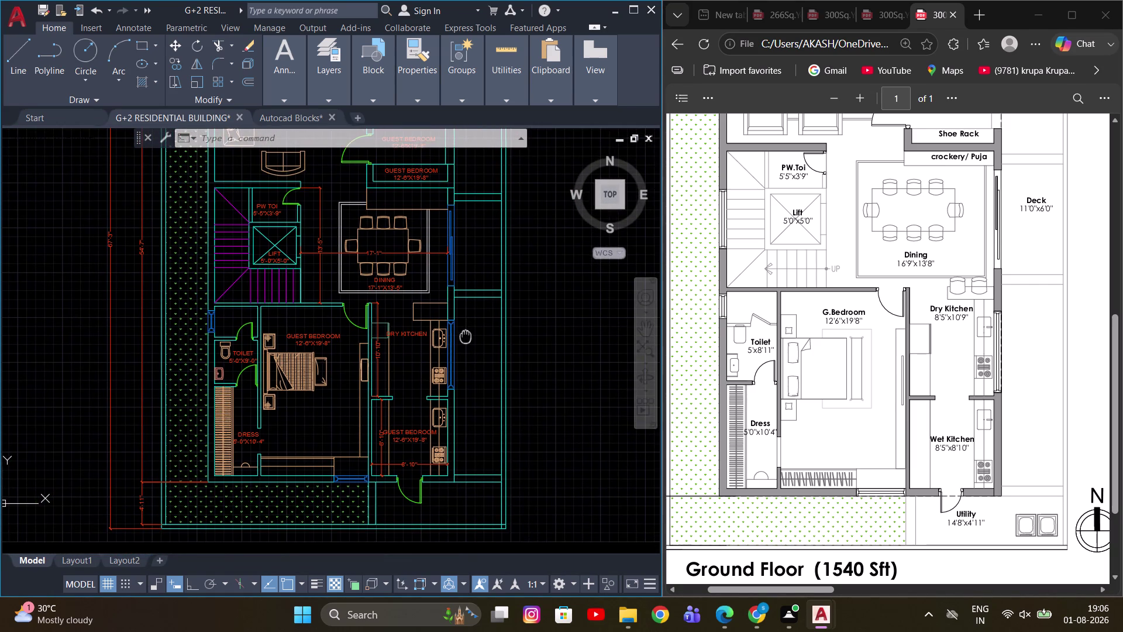
middle_drag(465, 335, 466, 335)
scroll(up, 3)
middle_drag(428, 362, 434, 322)
scroll(down, 3)
scroll(up, 3)
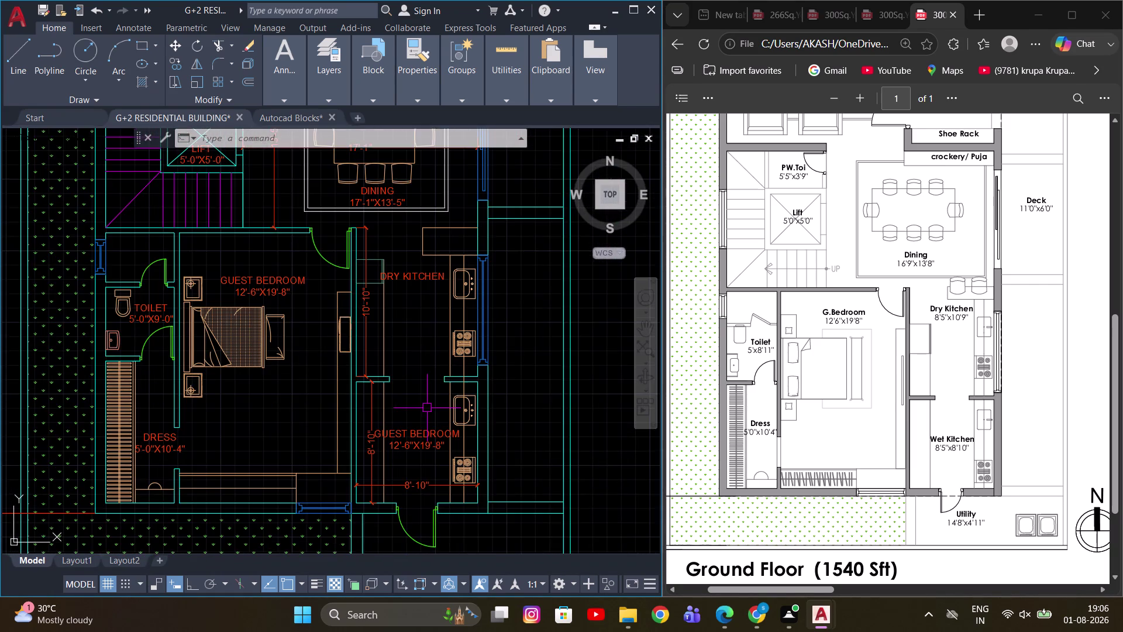
middle_drag(416, 401, 406, 374)
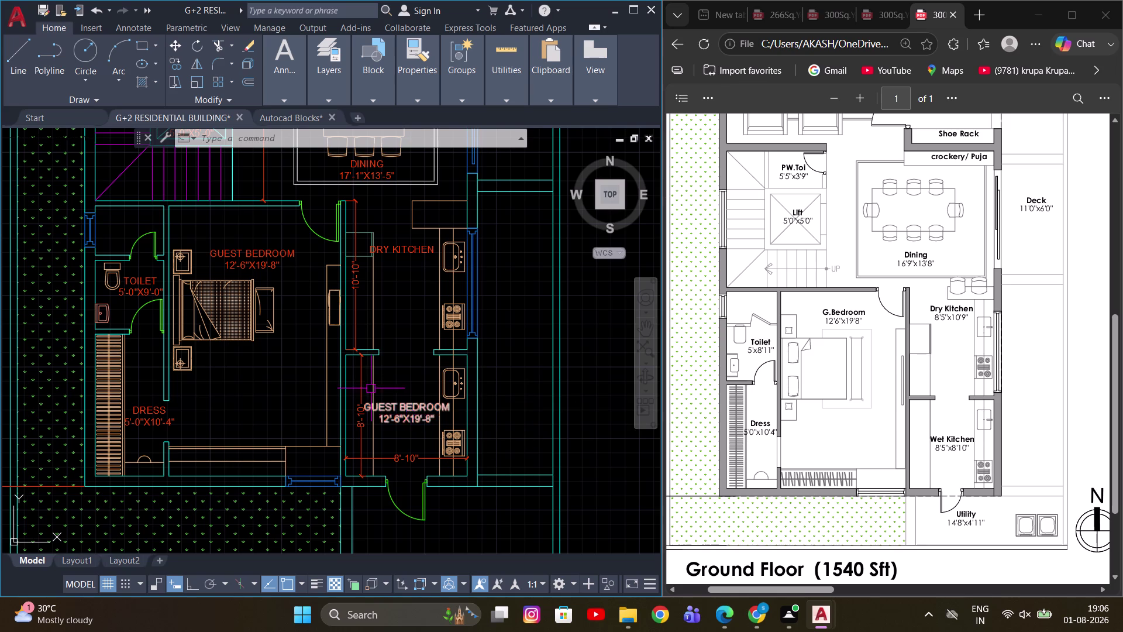
middle_drag(345, 368, 339, 351)
scroll(up, 3)
Check the lower guest bedroom label without changes, then zoom out to all floor plans.
double_click(396, 403)
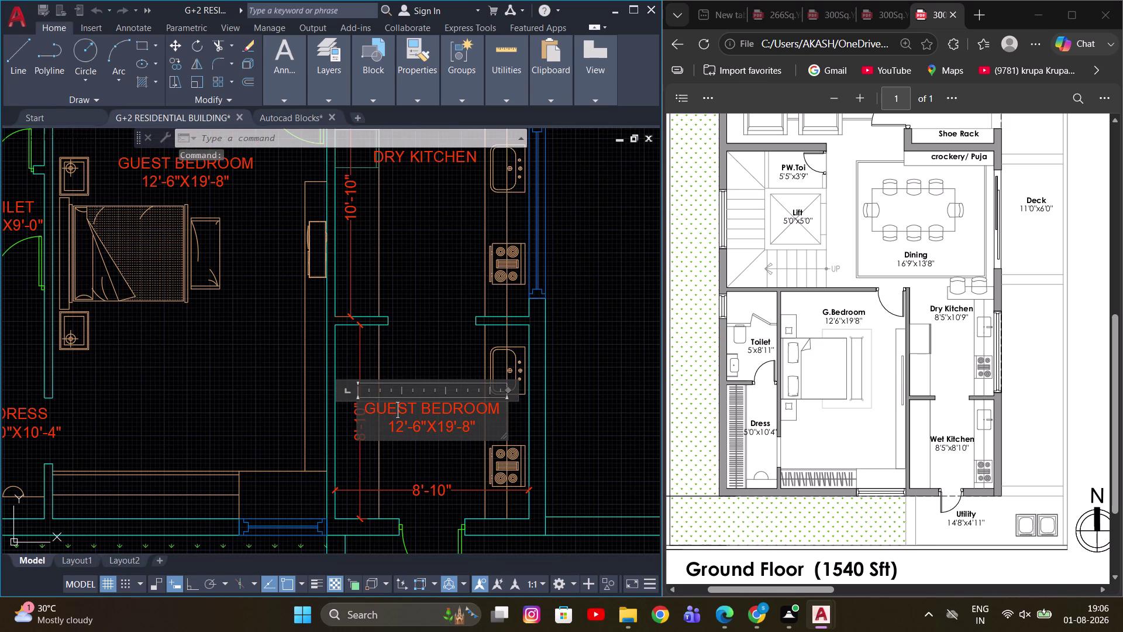
key(ctrl+a)
scroll(up, 3)
click(443, 346)
scroll(down, 3)
middle_drag(417, 276, 413, 380)
scroll(down, 3)
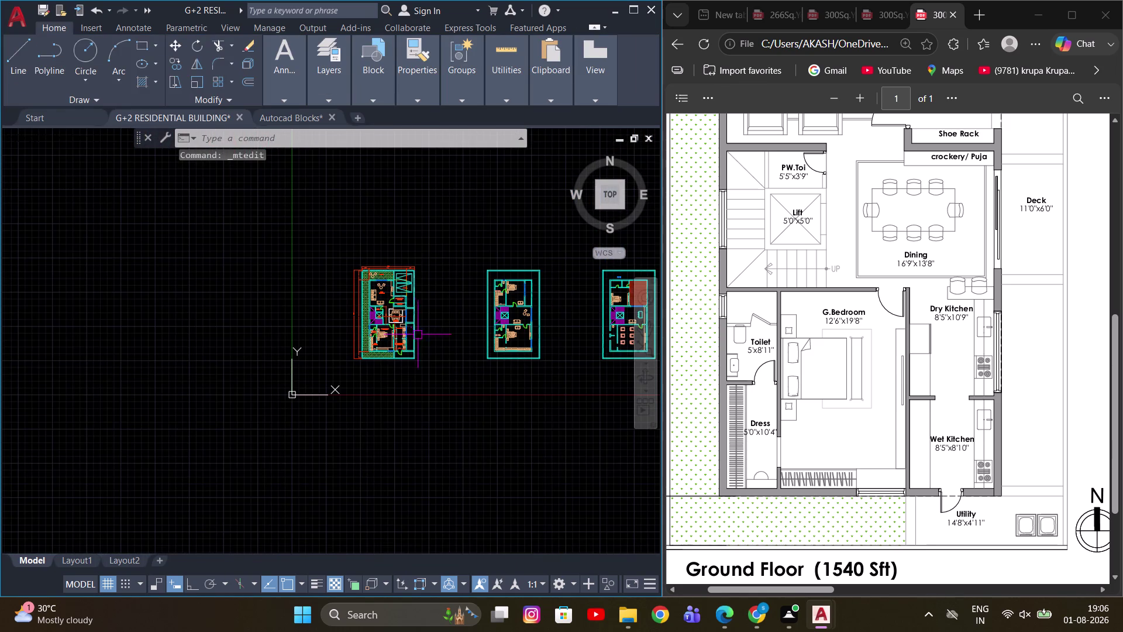
Save the drawing and close the Edge window showing the reference PDF.
key(ctrl+s)
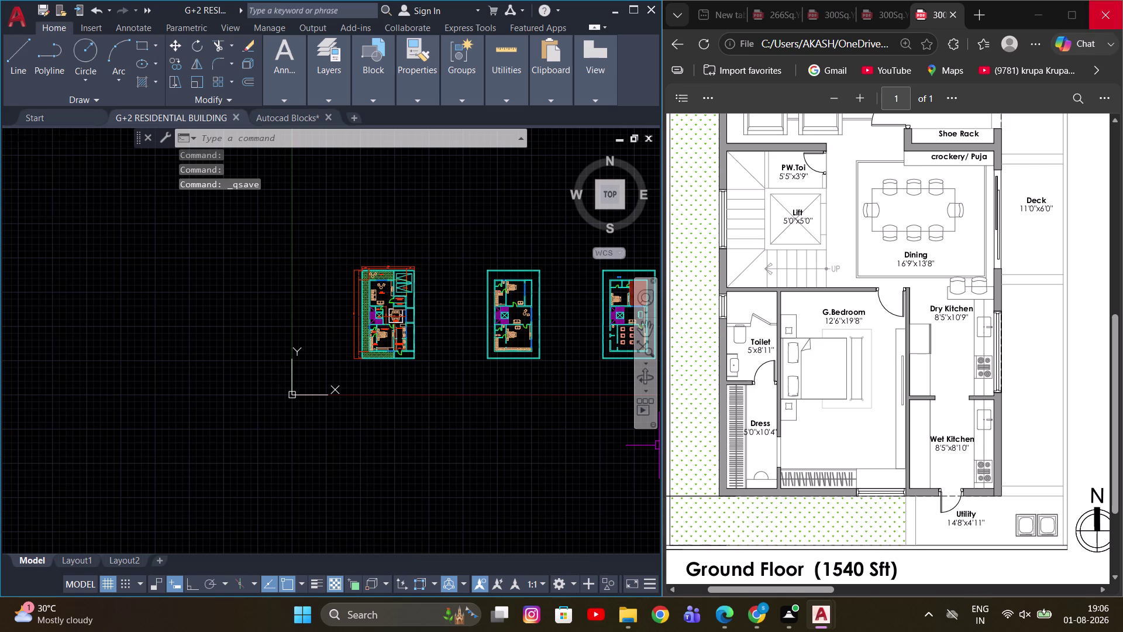
click(1044, 8)
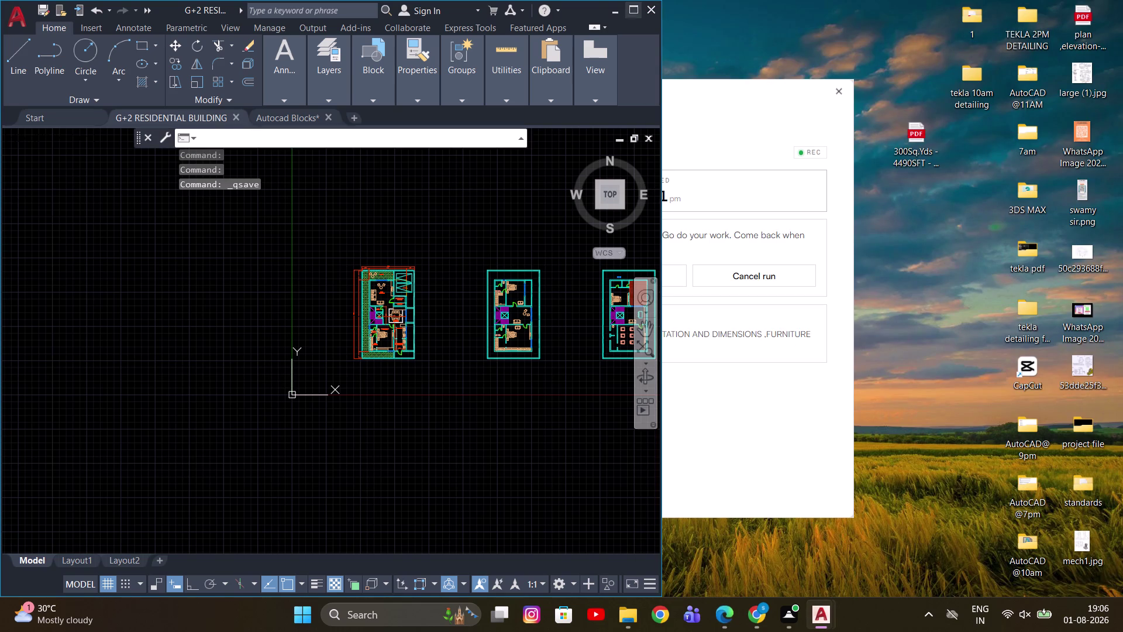
click(621, 11)
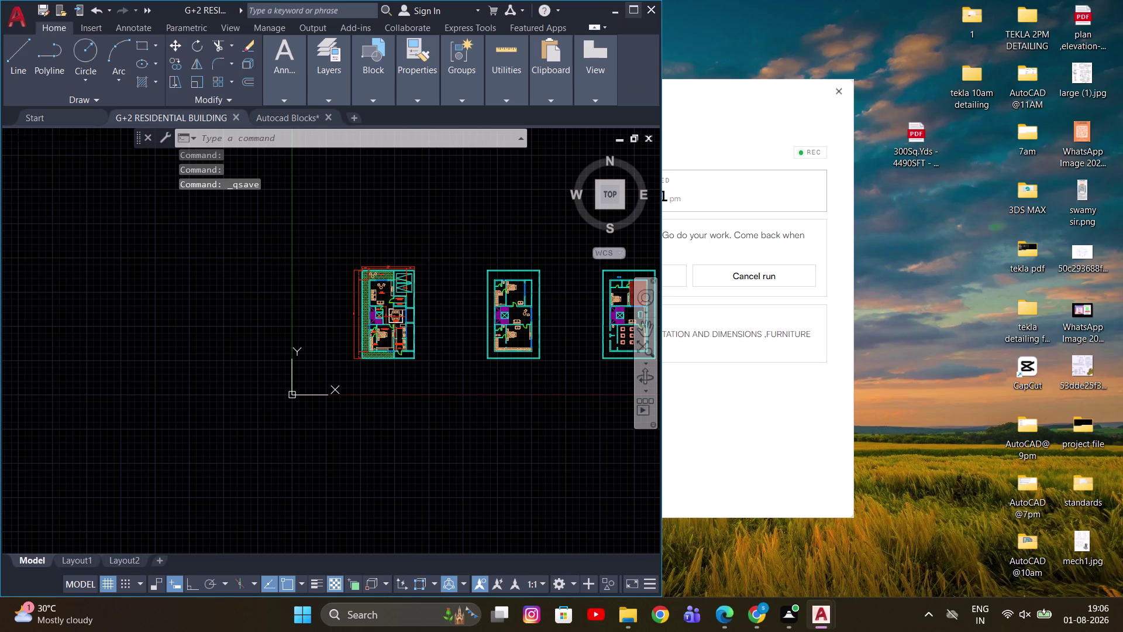